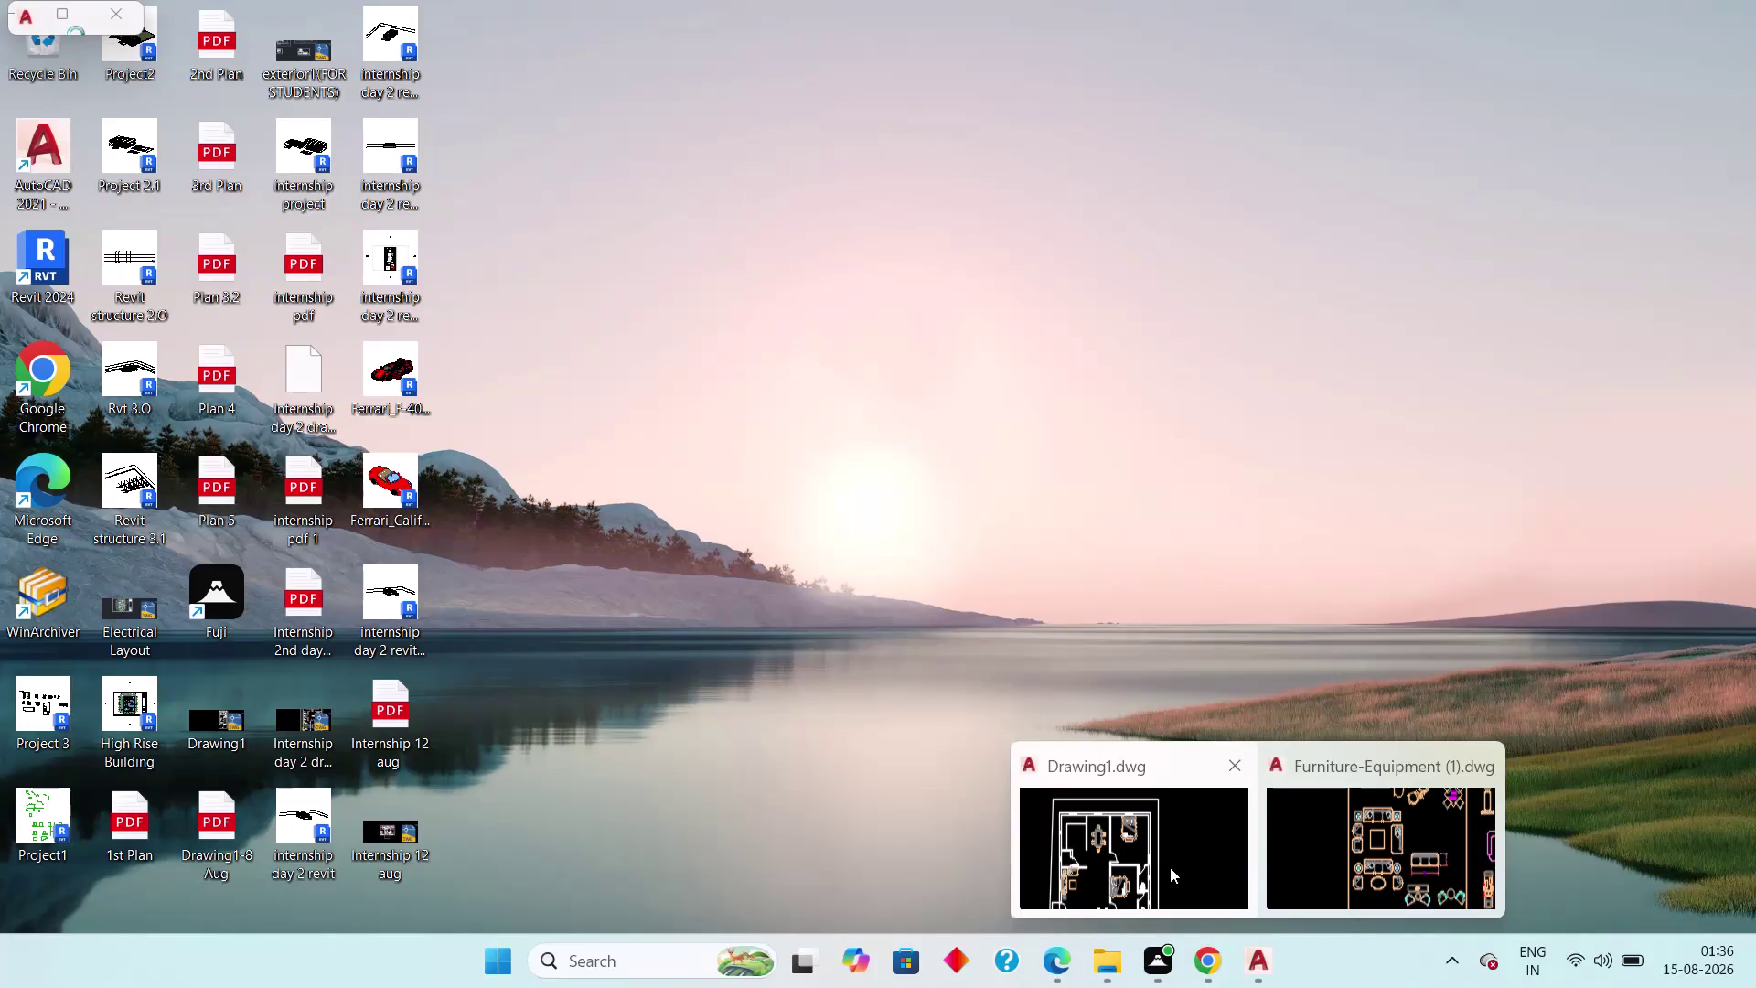
Bring the Furniture-Equipment (1).dwg AutoCAD window to the front from the taskbar.
click(1170, 867)
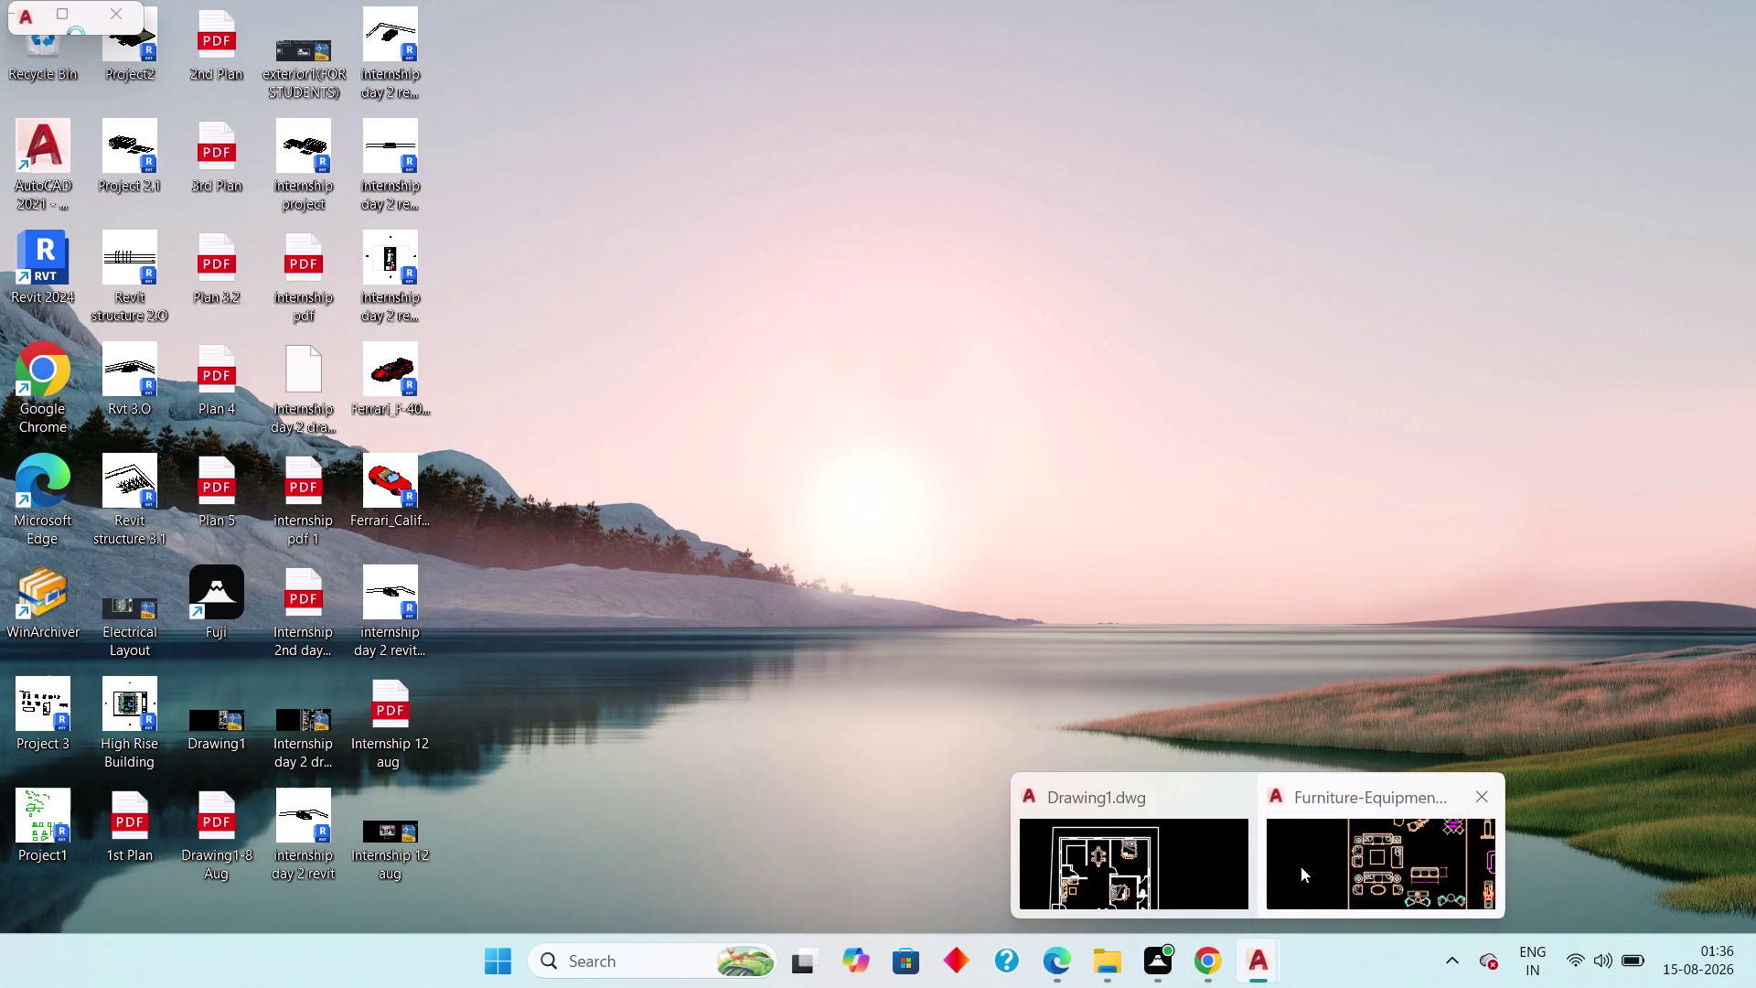
click(1299, 868)
scroll(down, 3)
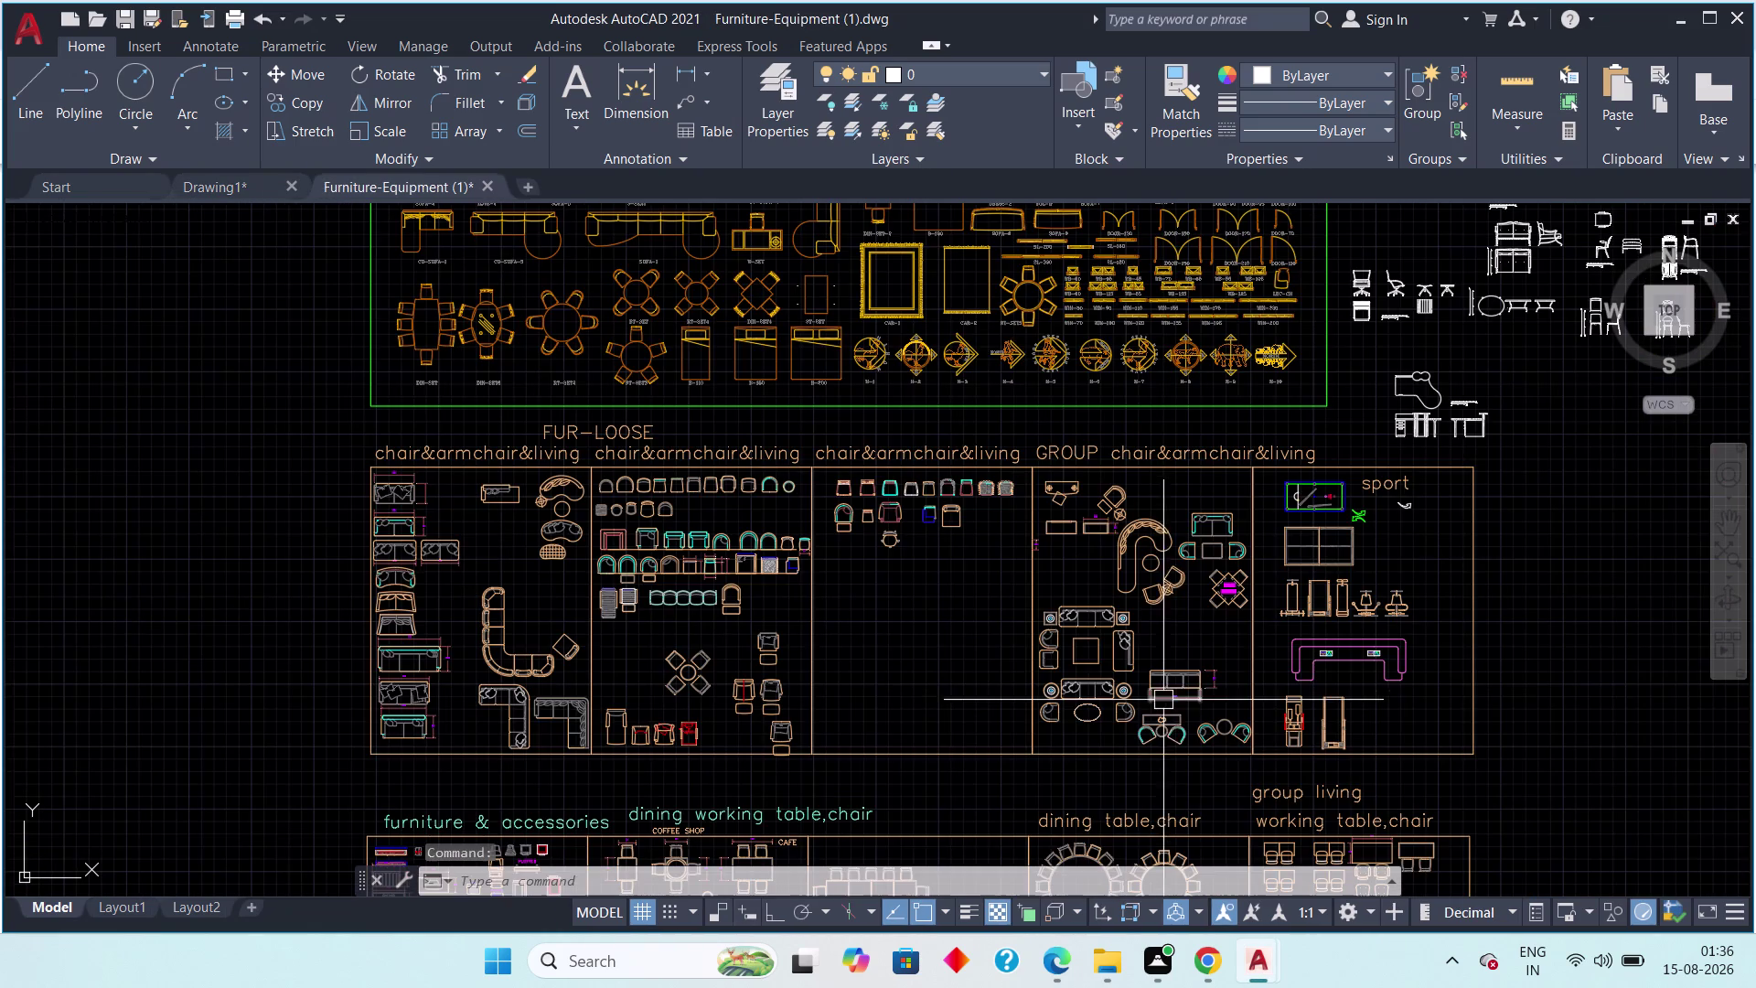
Switch to the Drawing1 tab and centre the furnished house floor plan in view.
scroll(down, 3)
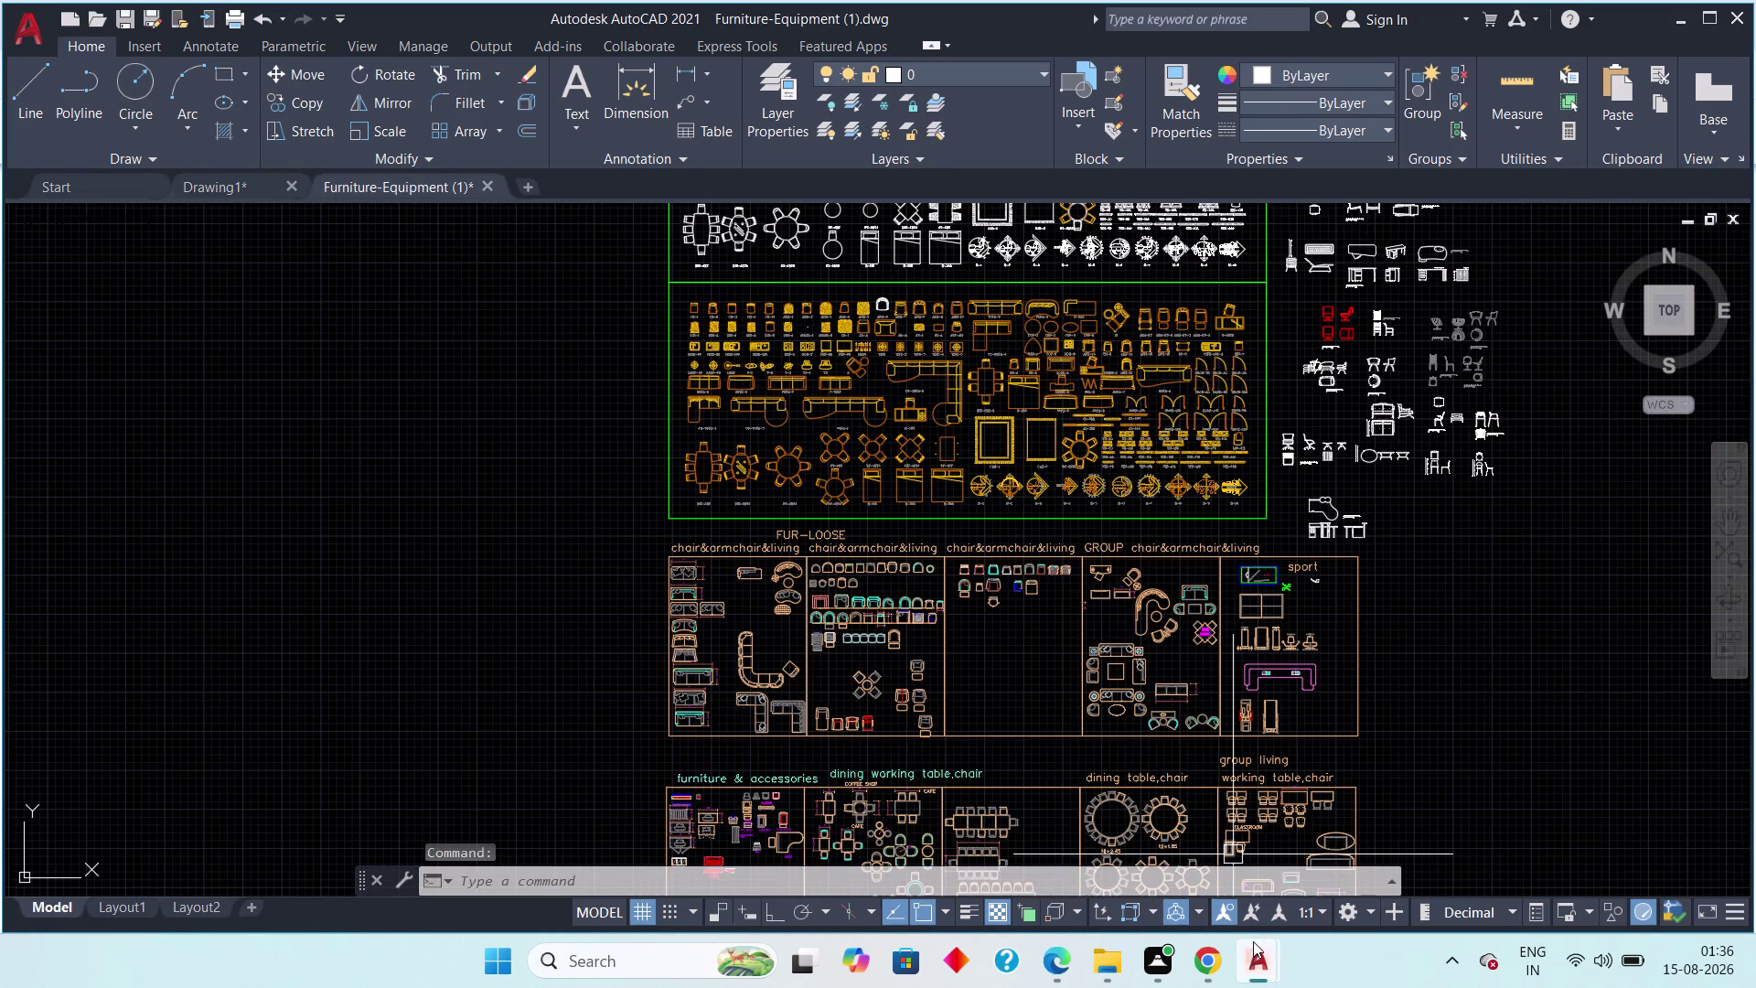
click(1140, 848)
scroll(down, 3)
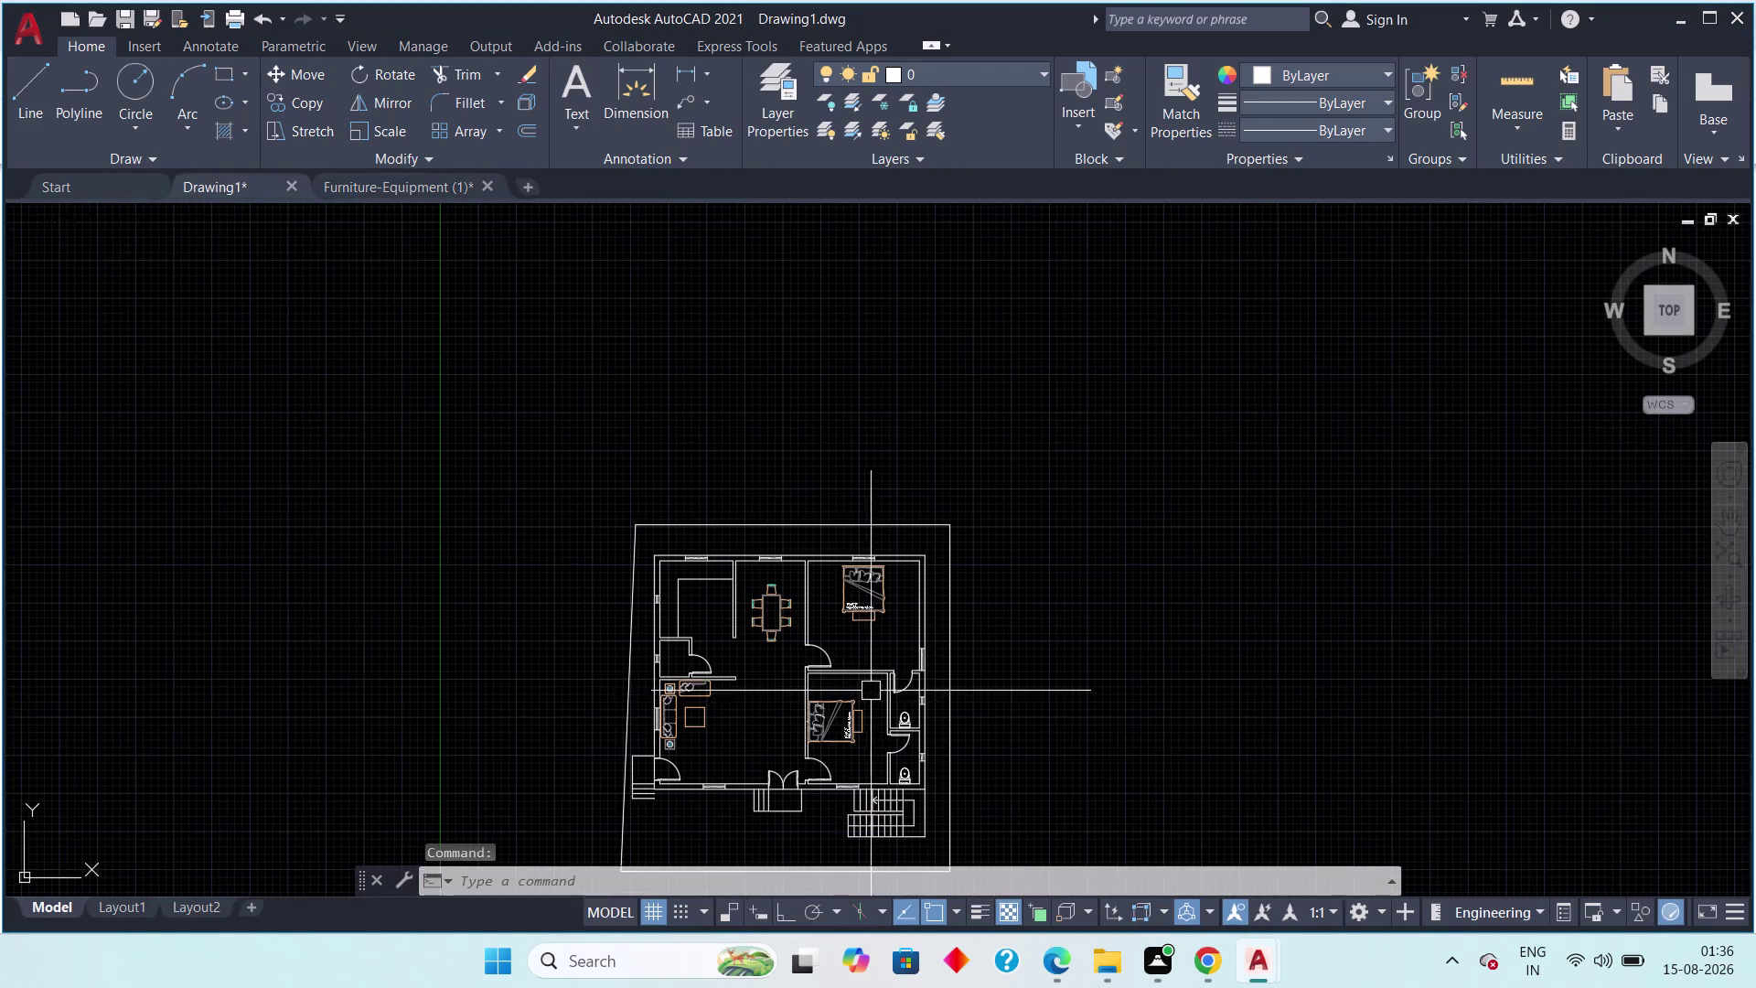
middle_drag(742, 682, 709, 526)
scroll(up, 3)
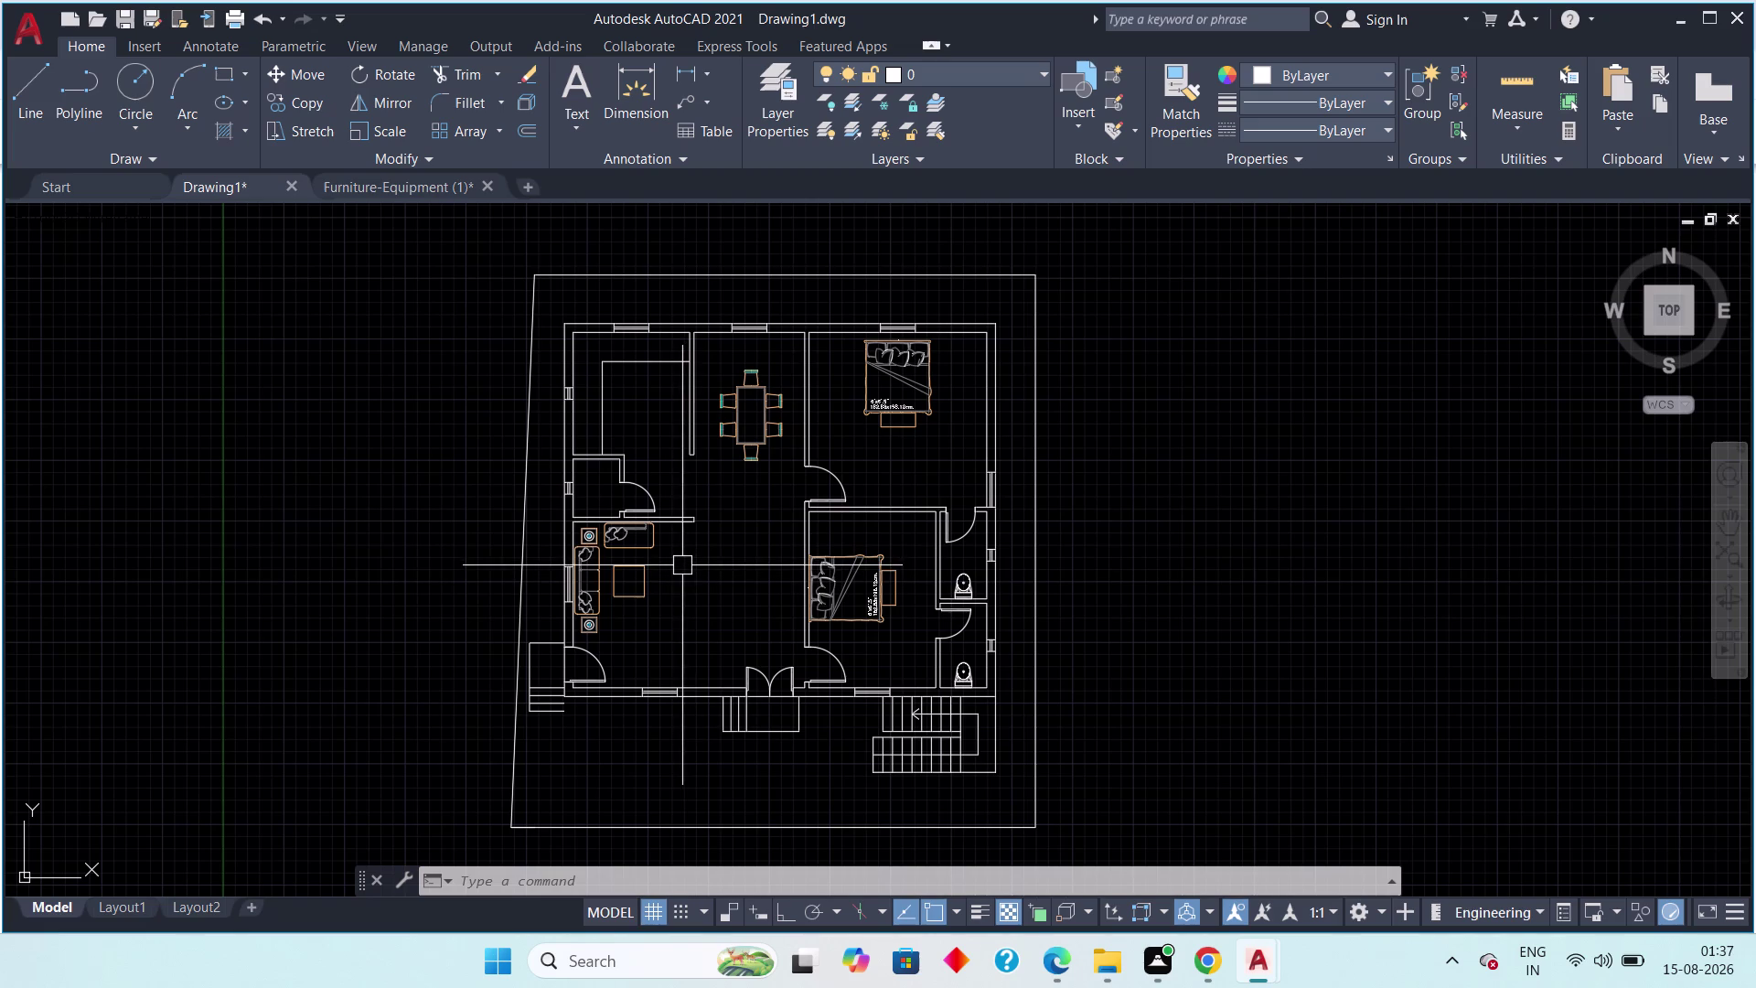
click(397, 179)
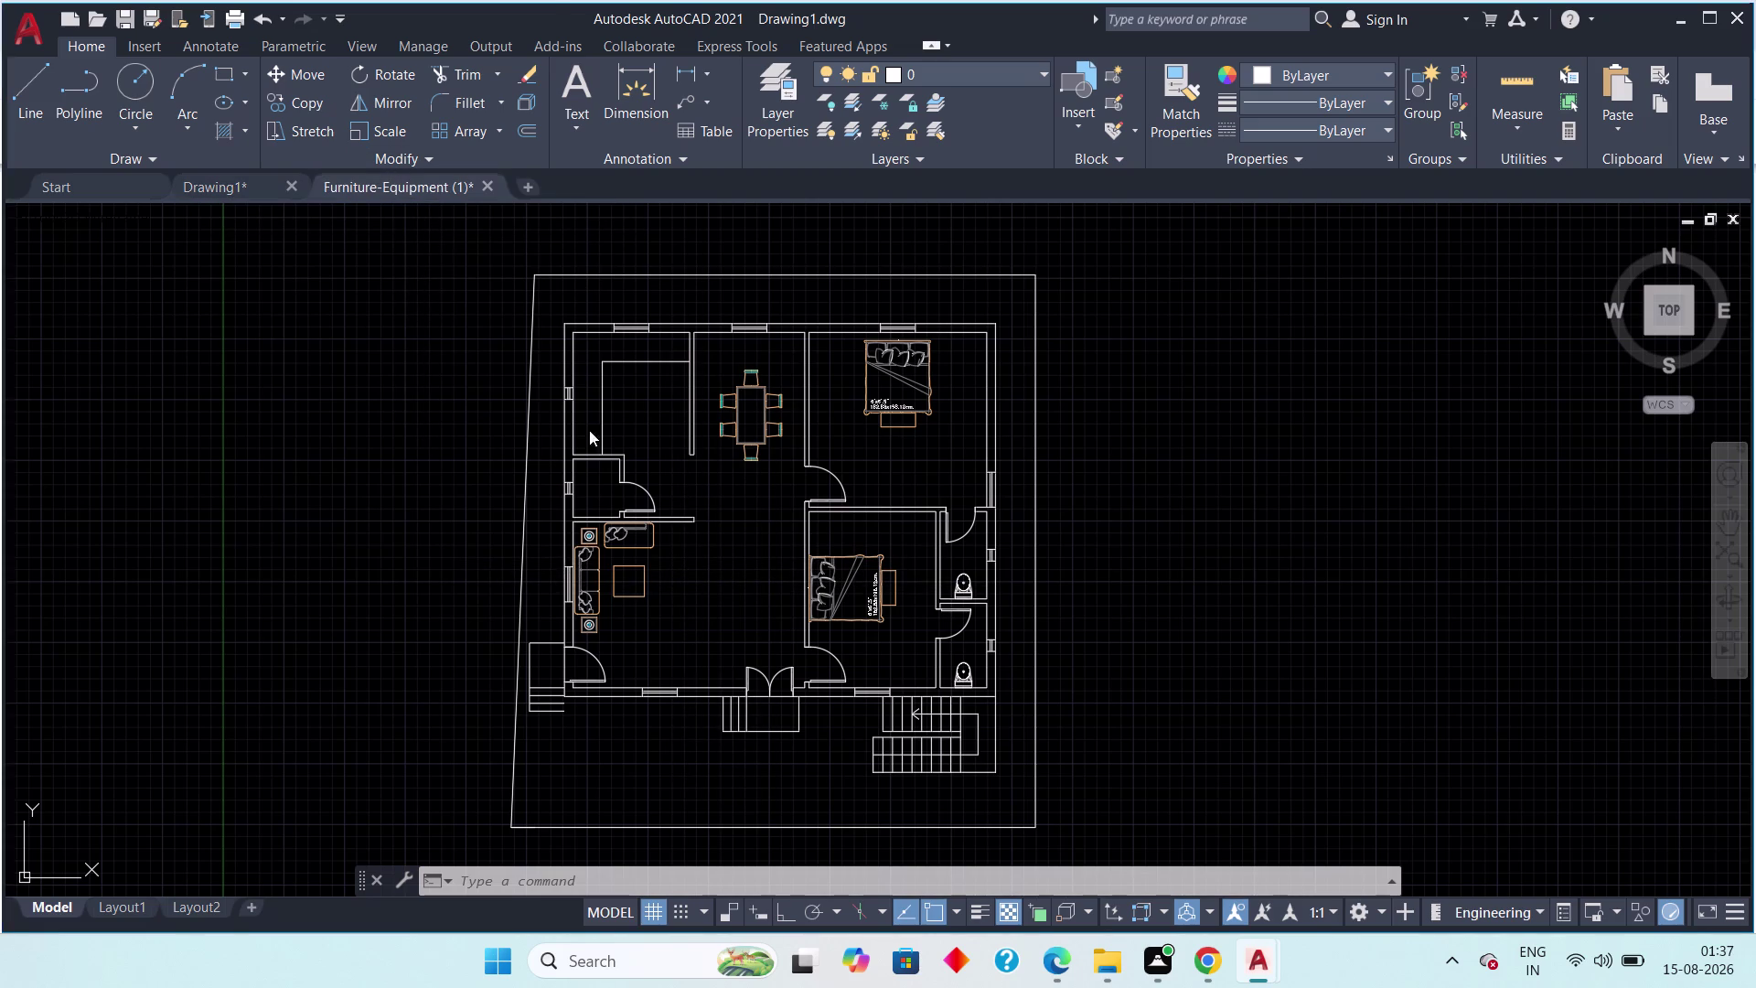
Pan and zoom the library down to the FUR-FIX section and king and queen bed blocks.
middle_drag(769, 564, 660, 435)
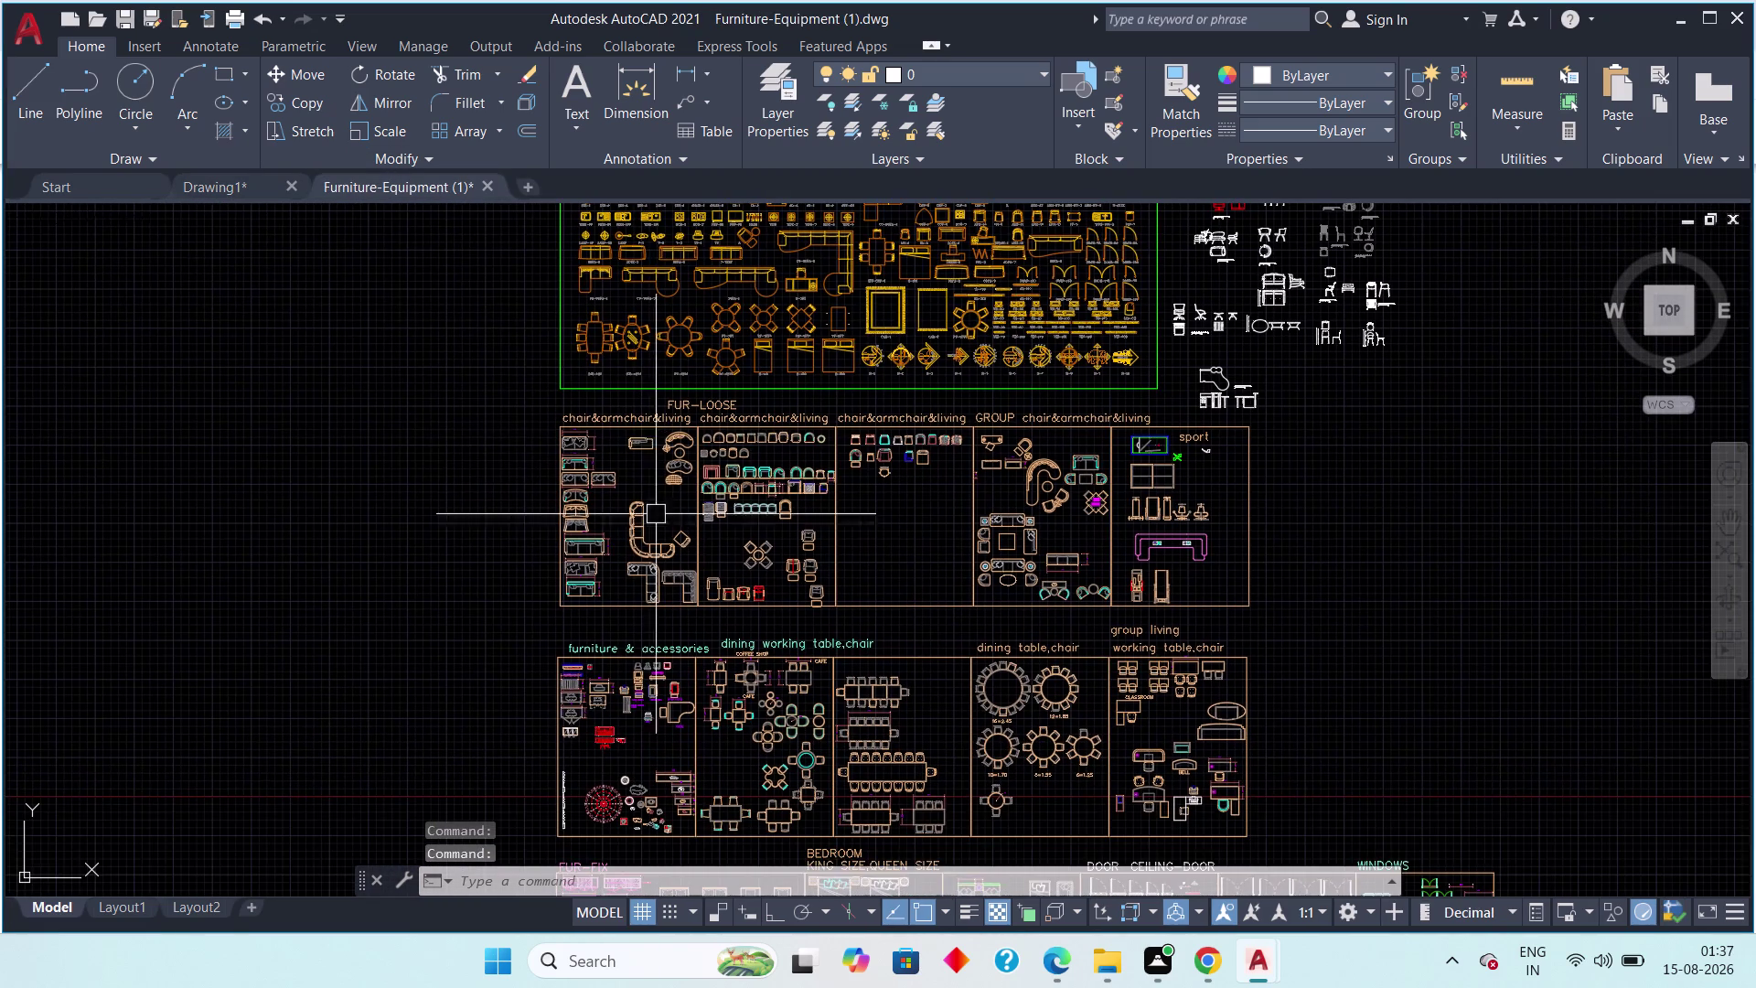
scroll(up, 3)
scroll(up, 3)
scroll(down, 3)
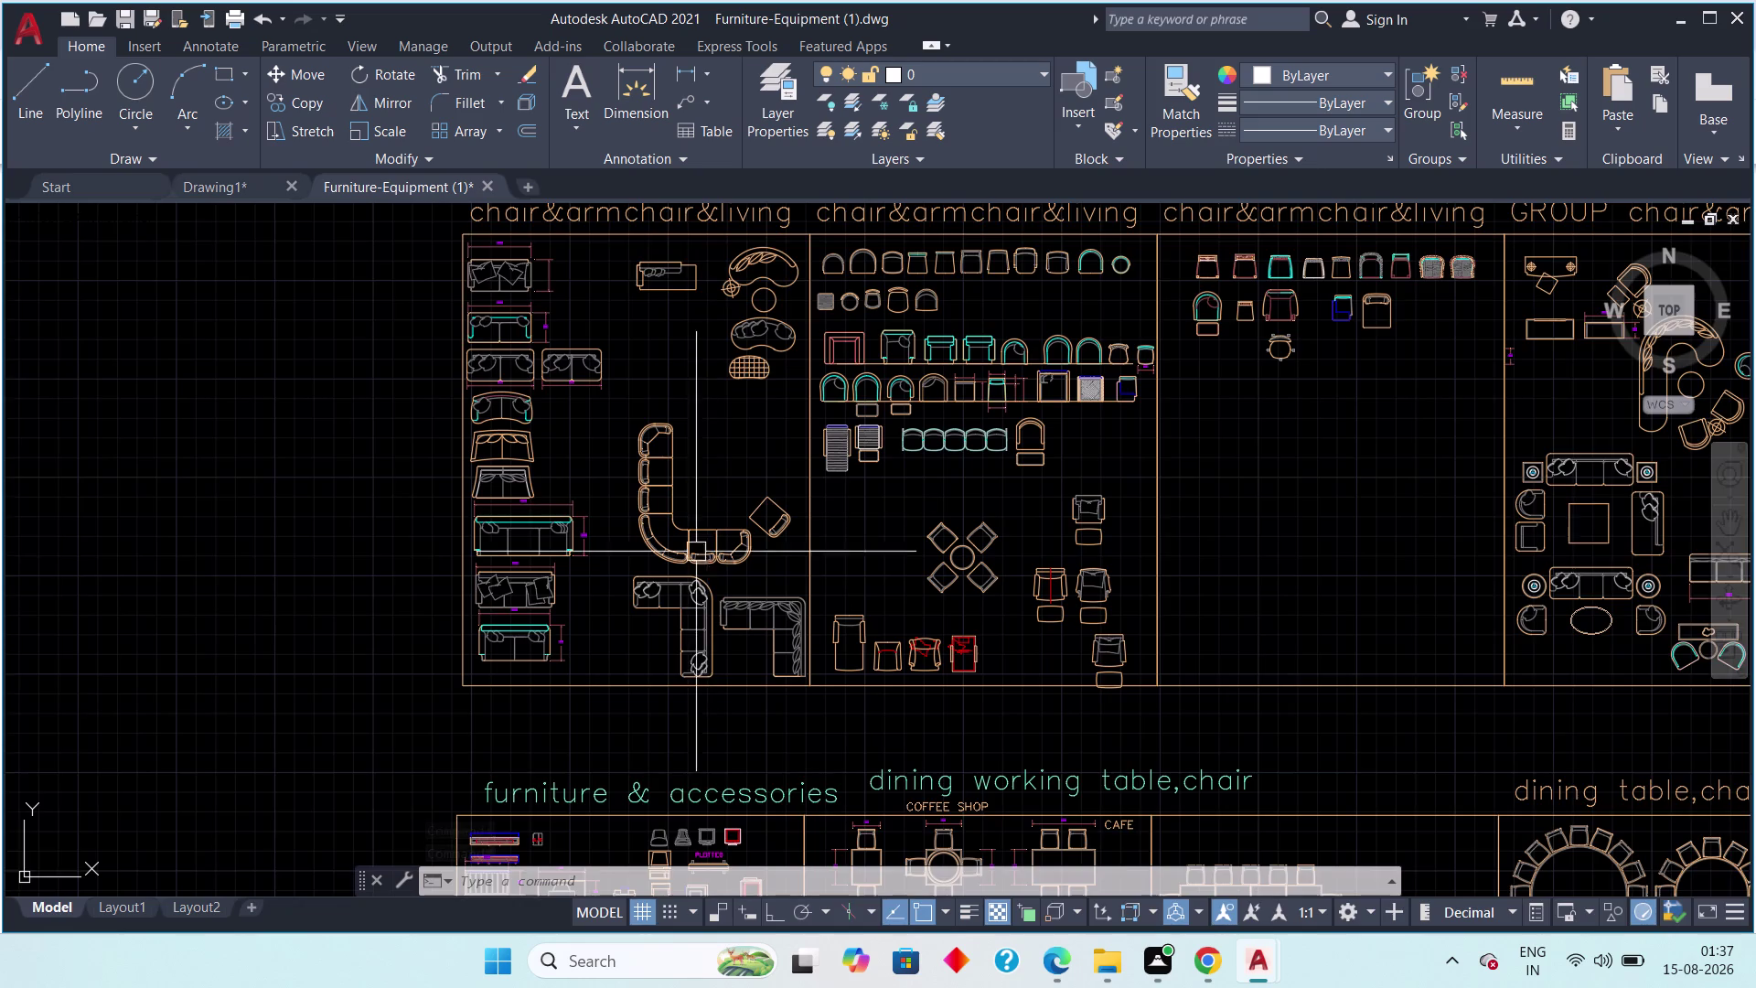
middle_drag(703, 577, 720, 379)
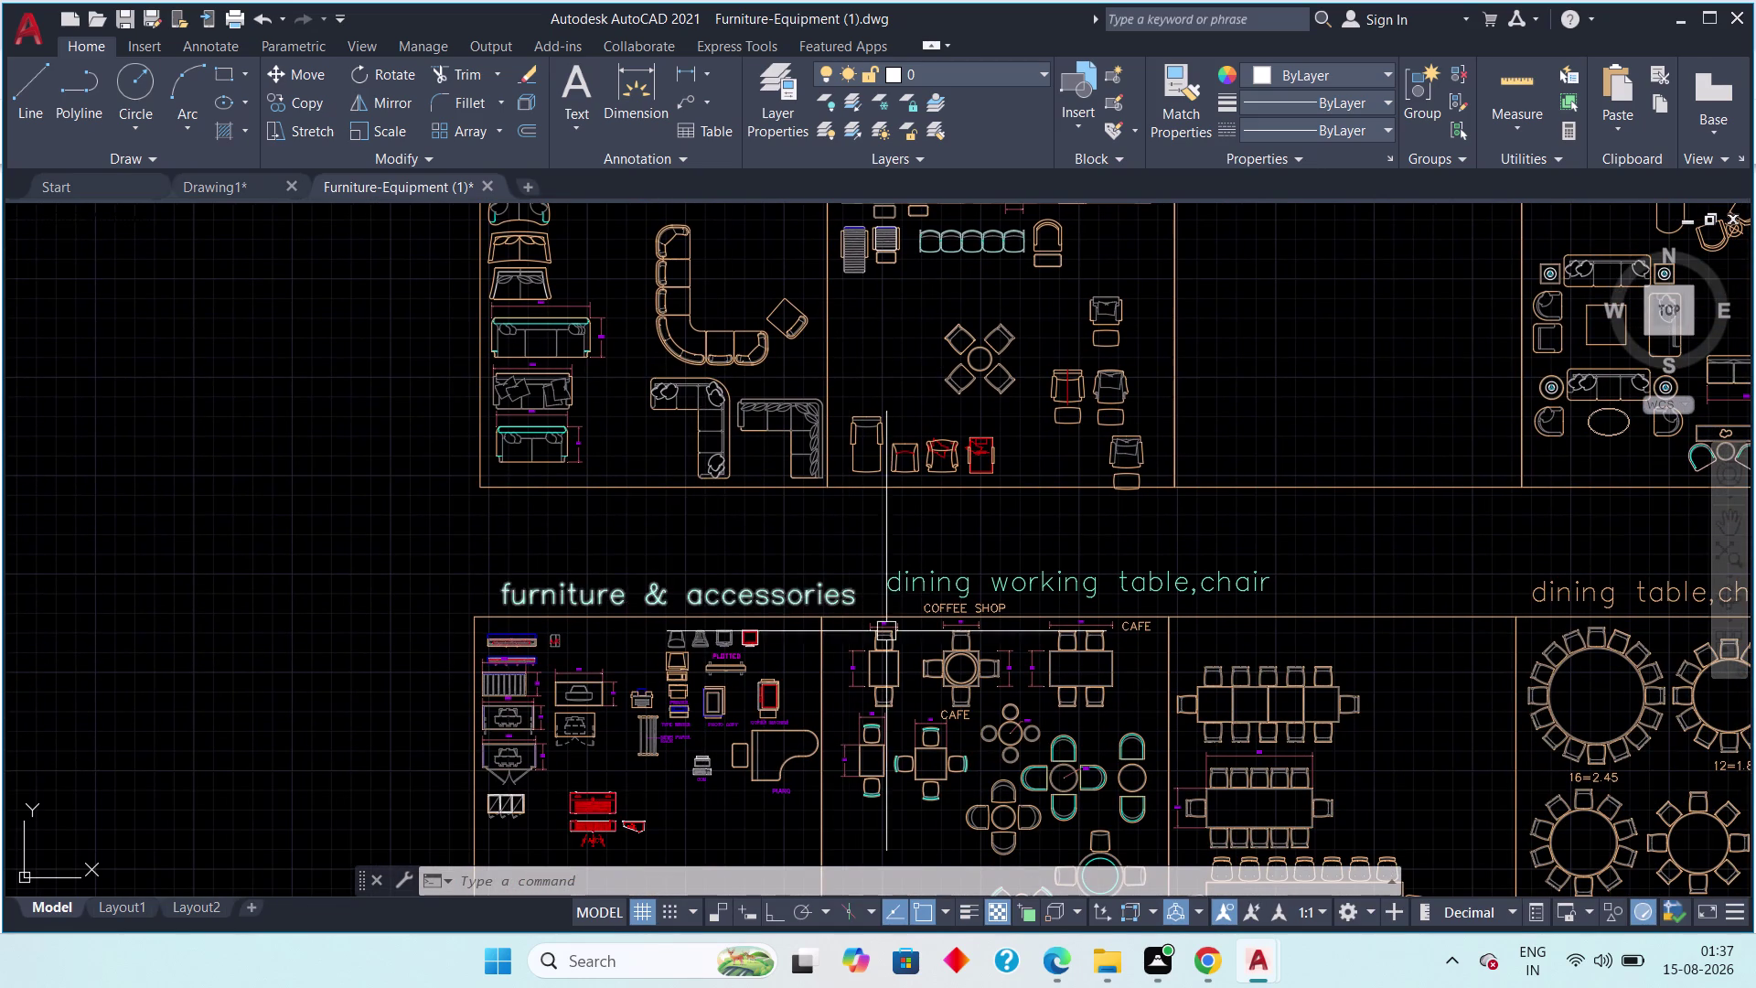
middle_drag(890, 606, 774, 446)
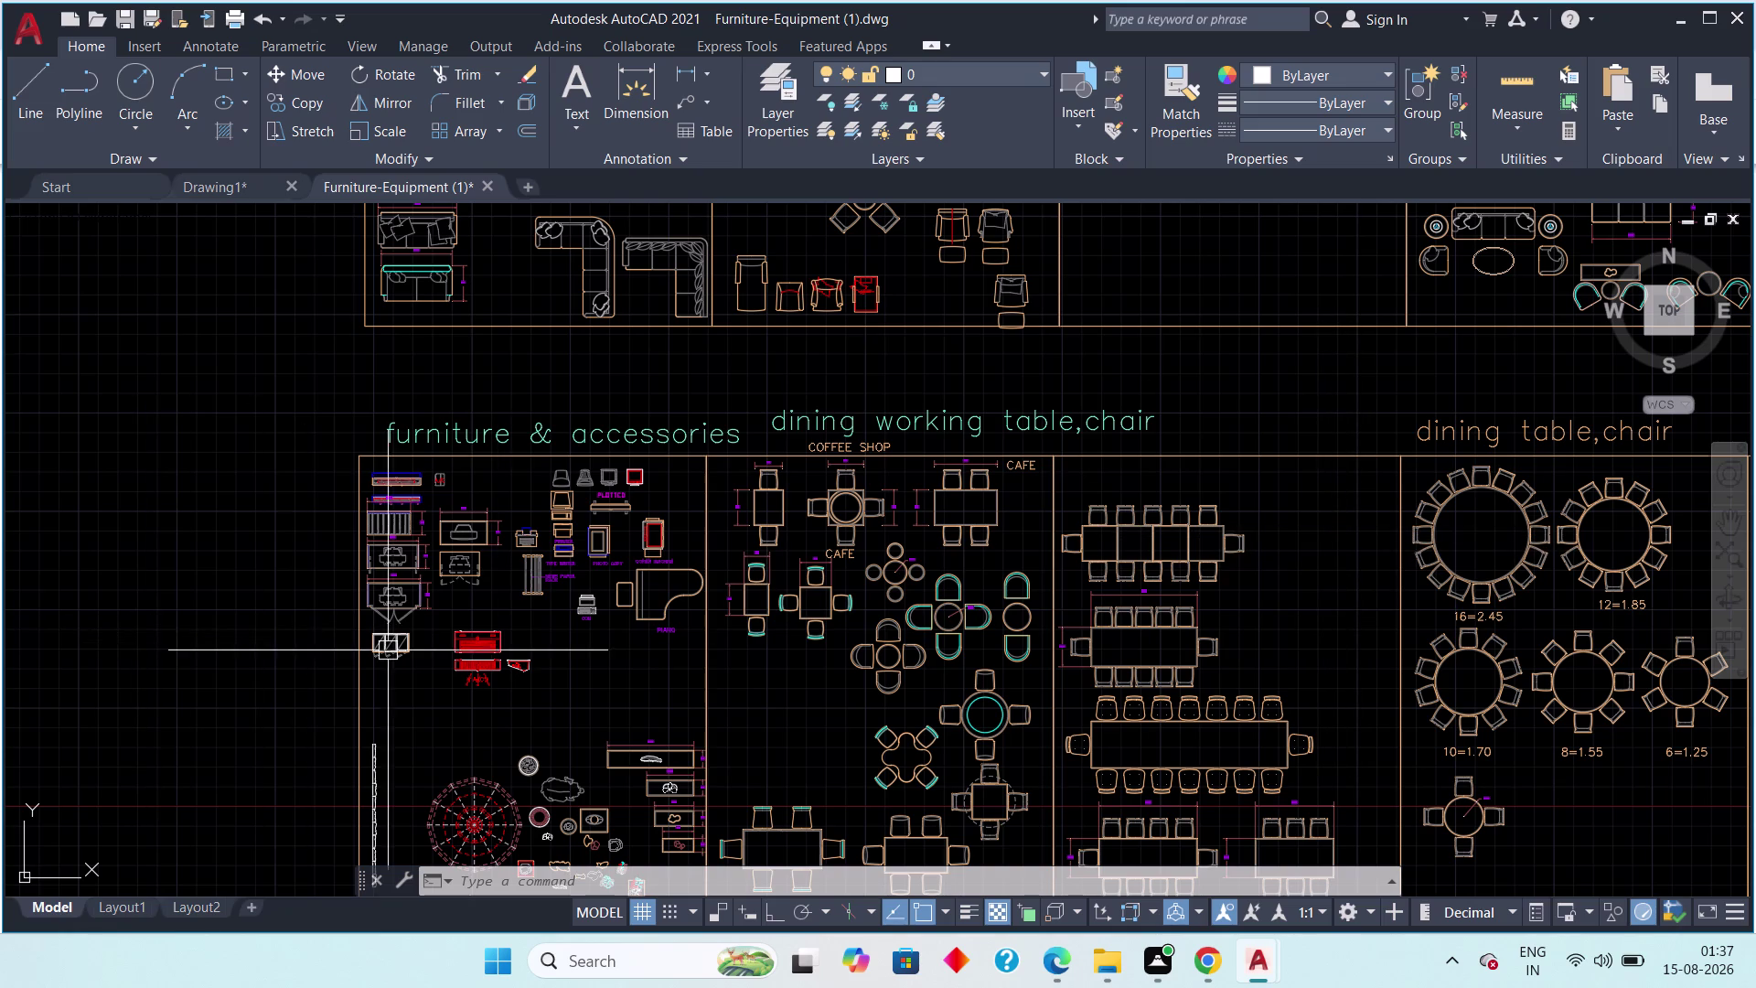
scroll(up, 3)
scroll(down, 3)
middle_drag(709, 642, 465, 458)
middle_drag(401, 620, 438, 511)
scroll(up, 3)
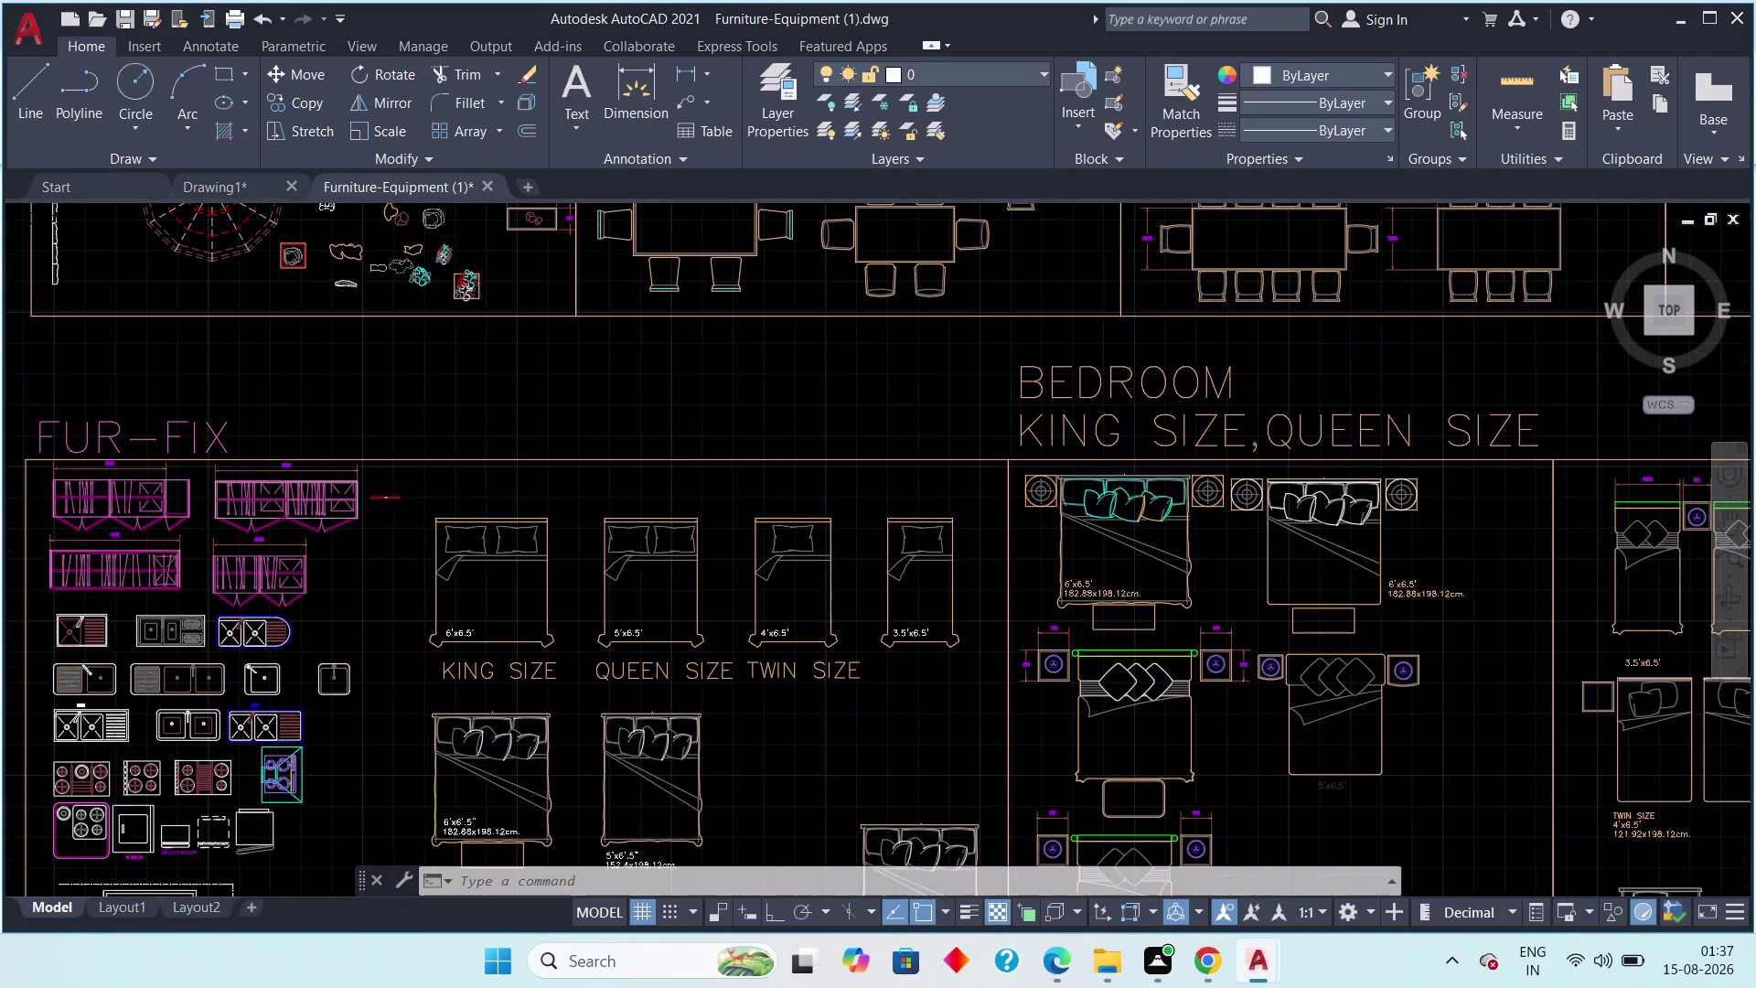
middle_drag(276, 615, 492, 627)
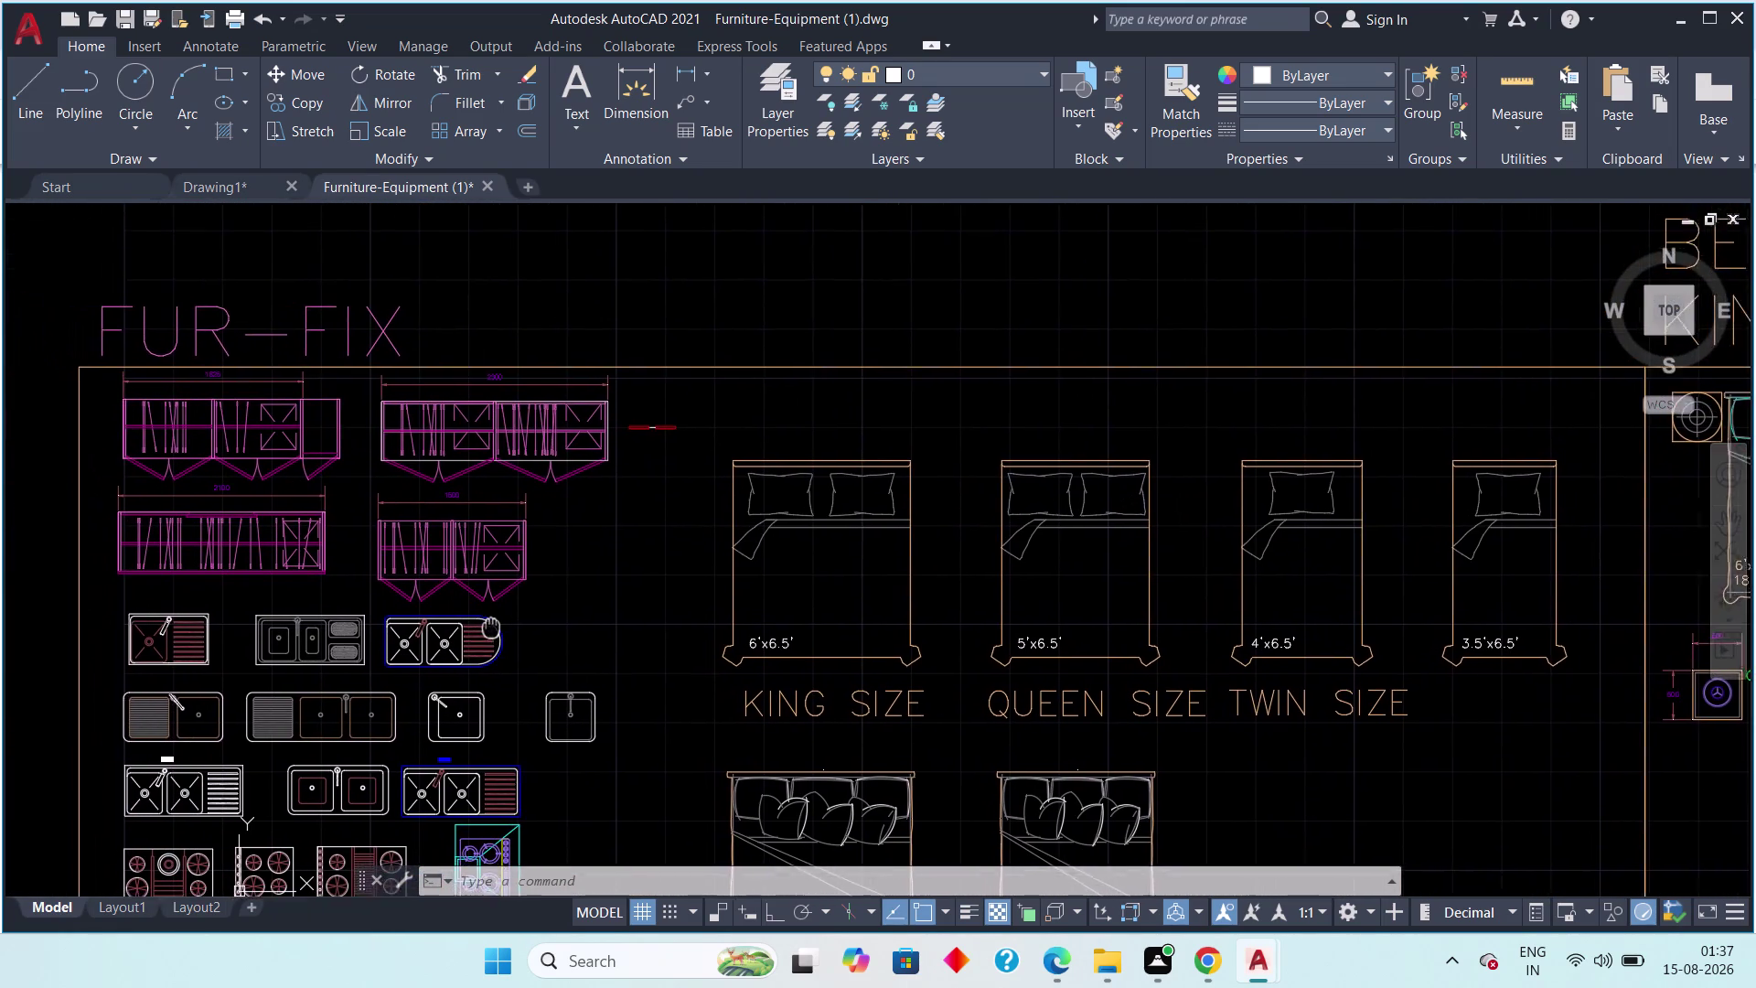
middle_drag(492, 627, 554, 629)
scroll(up, 3)
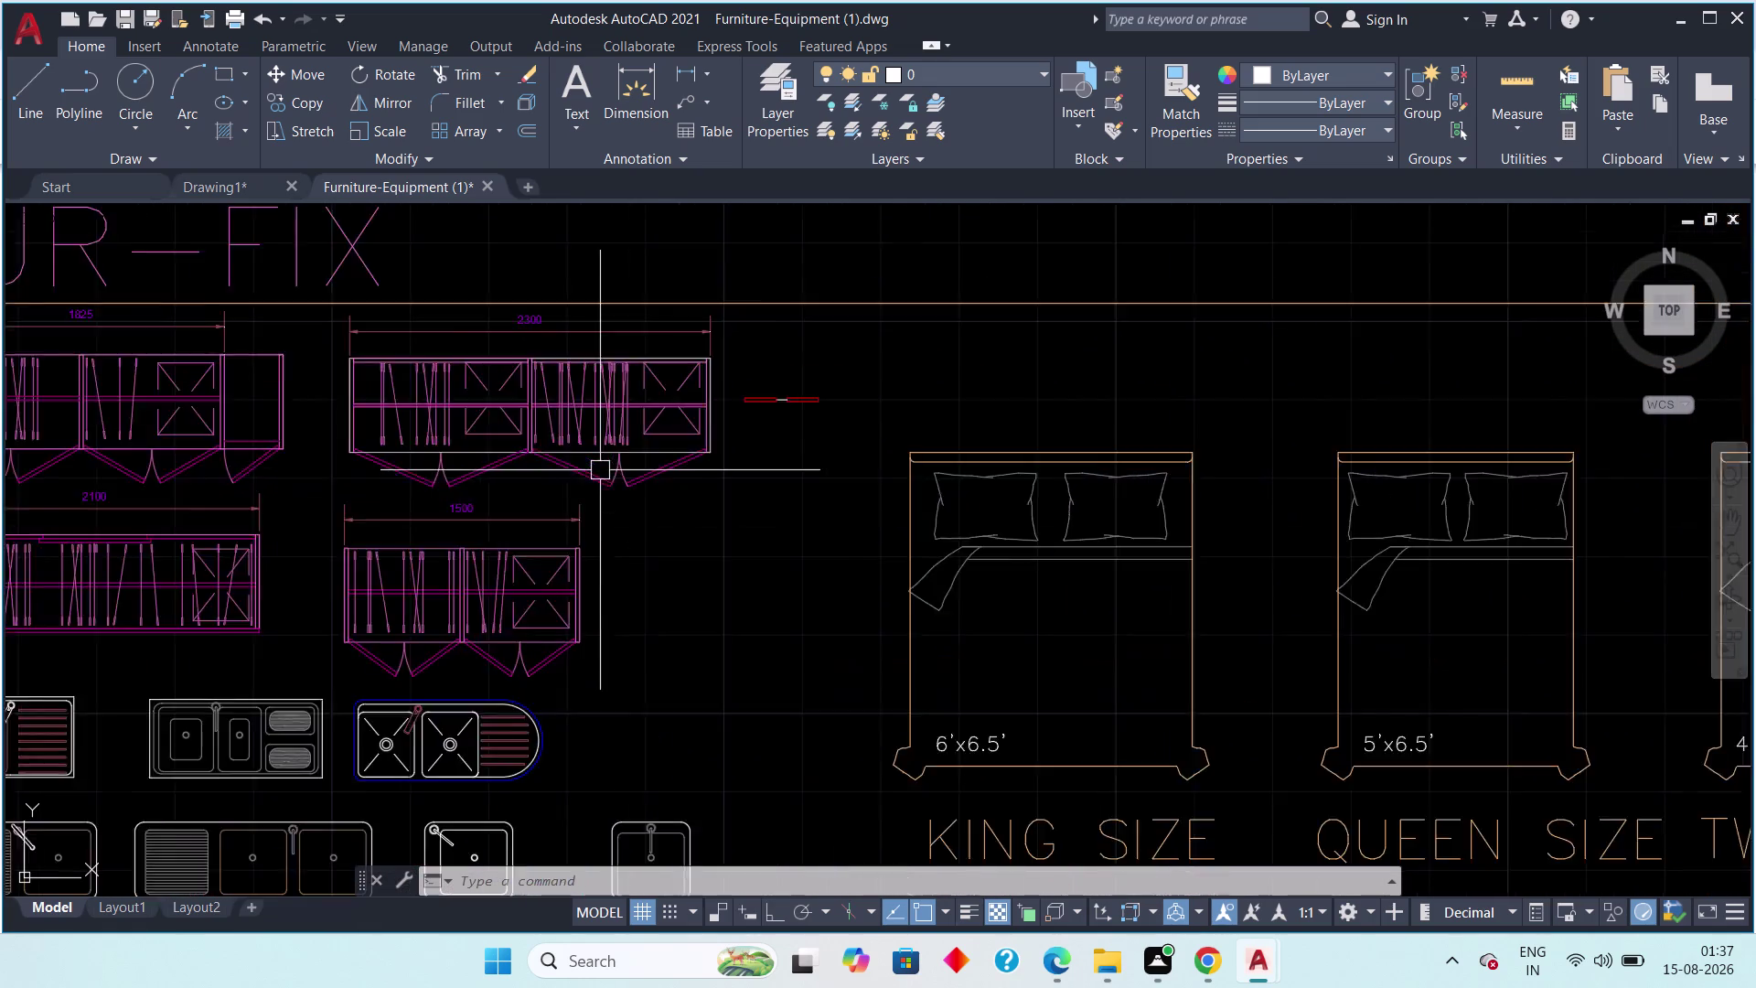
scroll(up, 3)
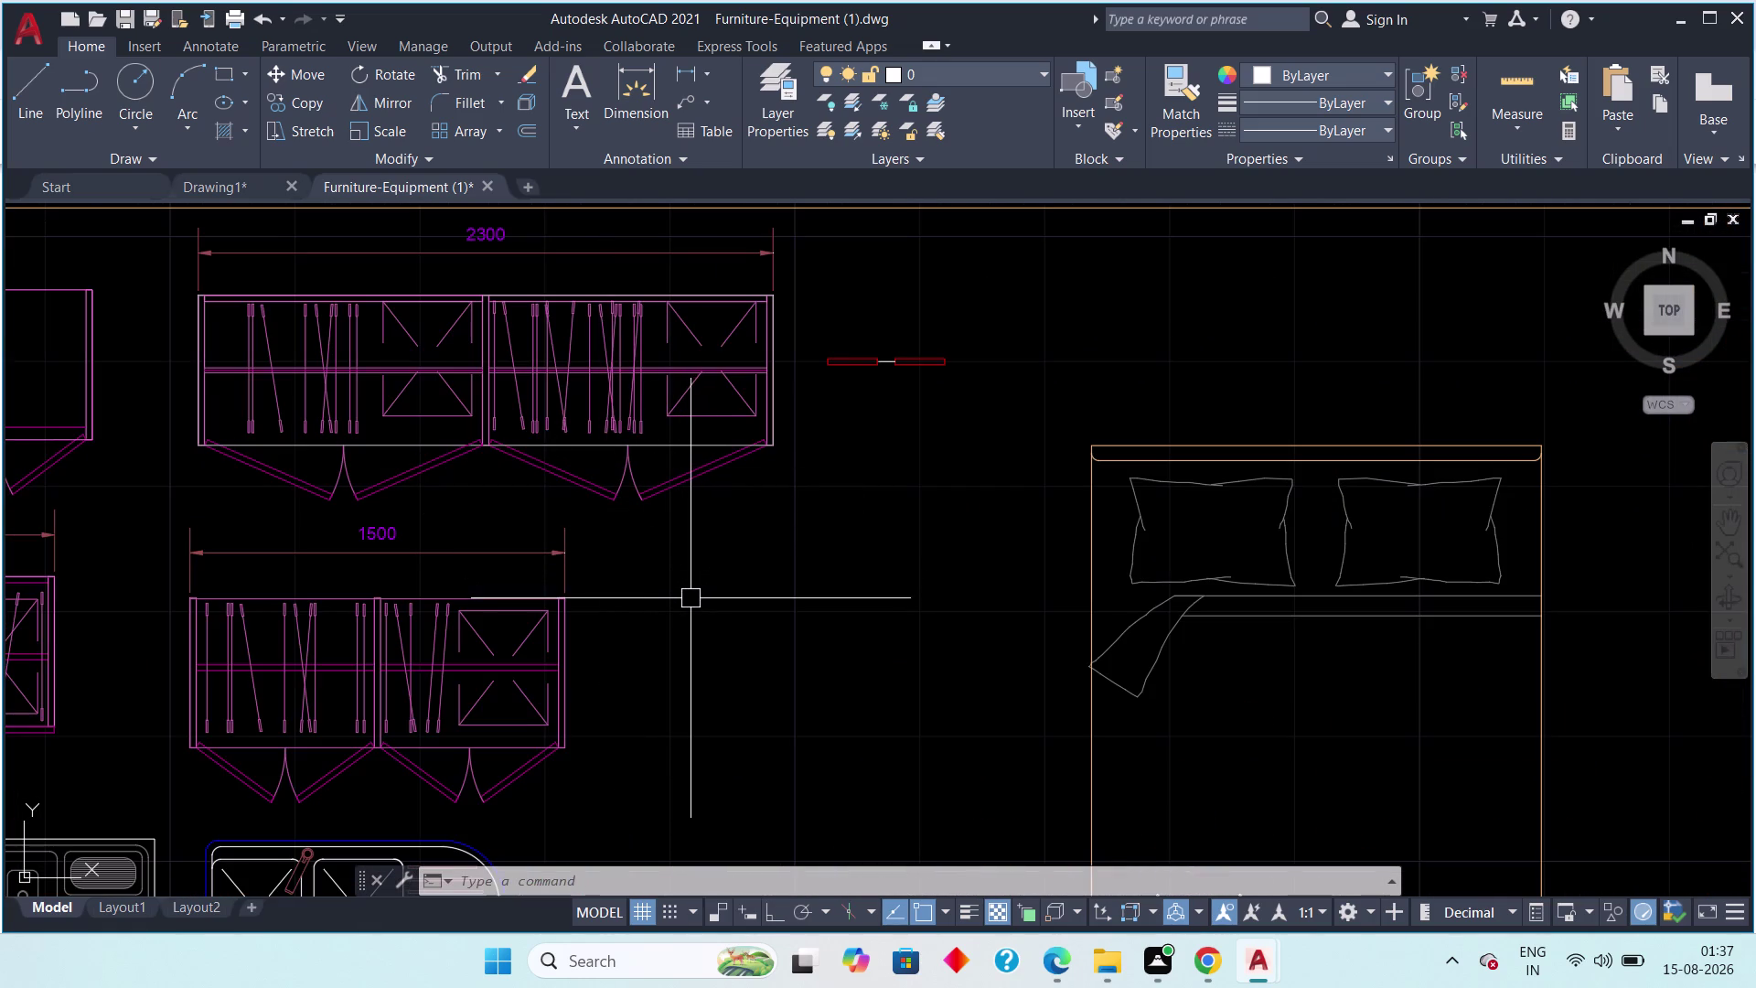
scroll(down, 3)
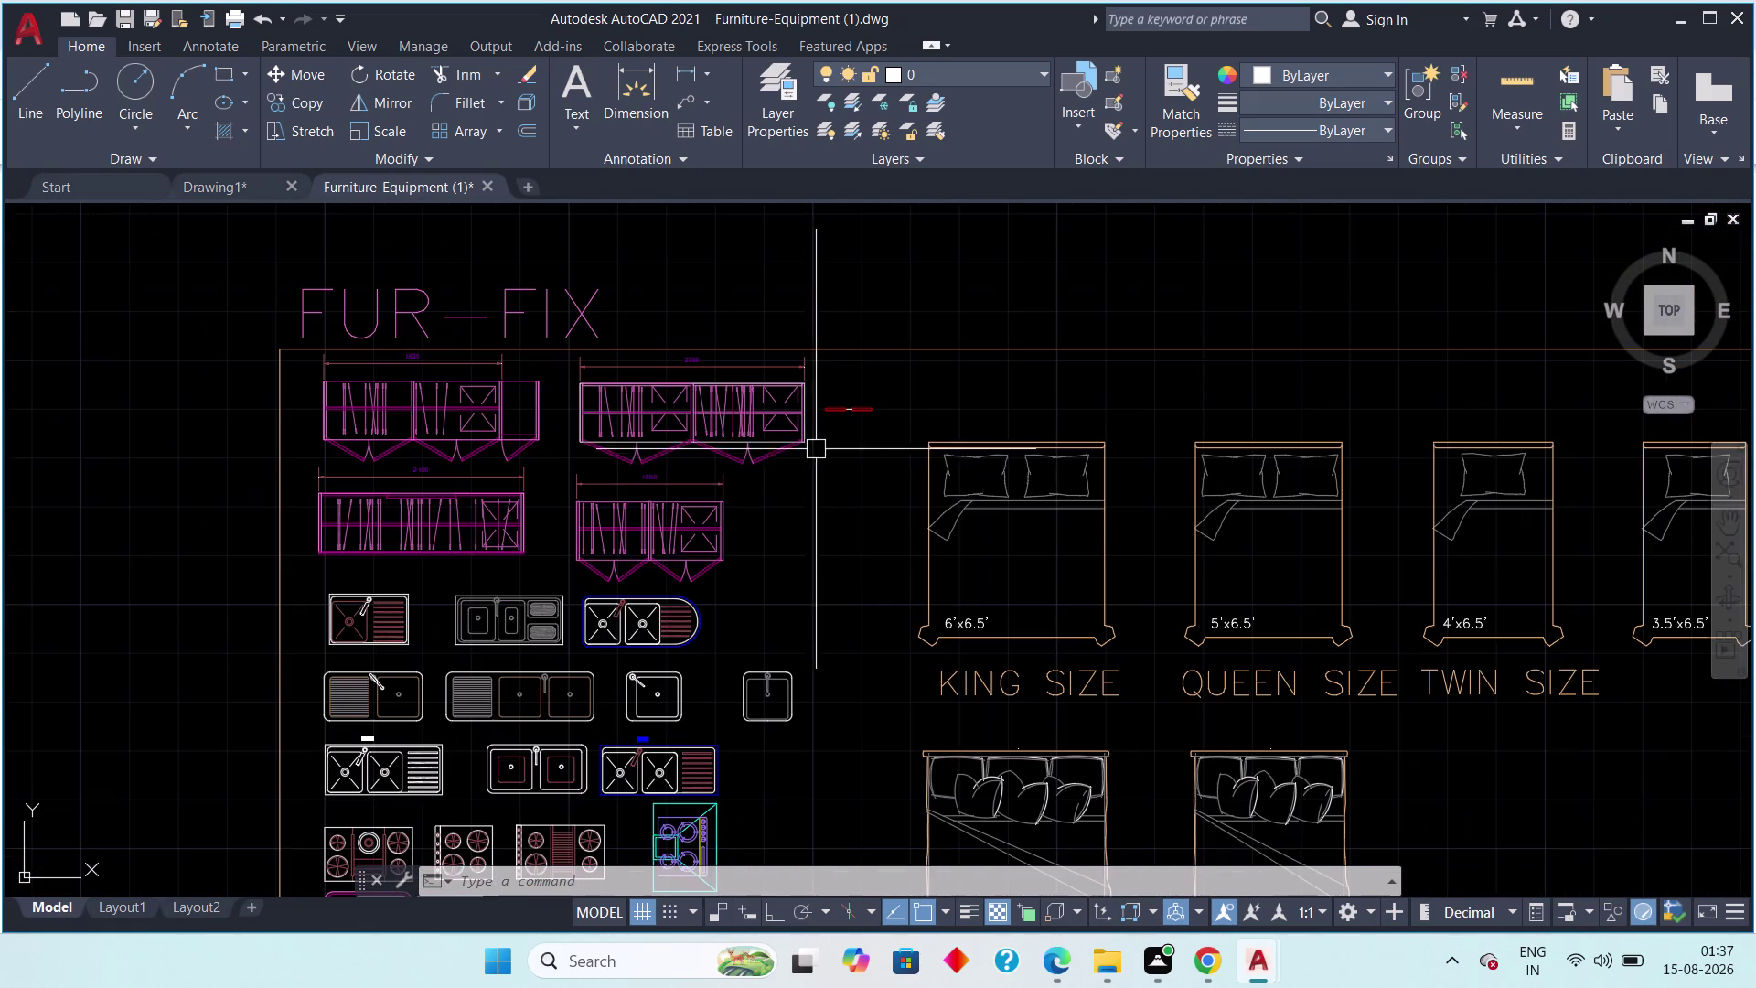
scroll(down, 3)
middle_drag(832, 509, 812, 414)
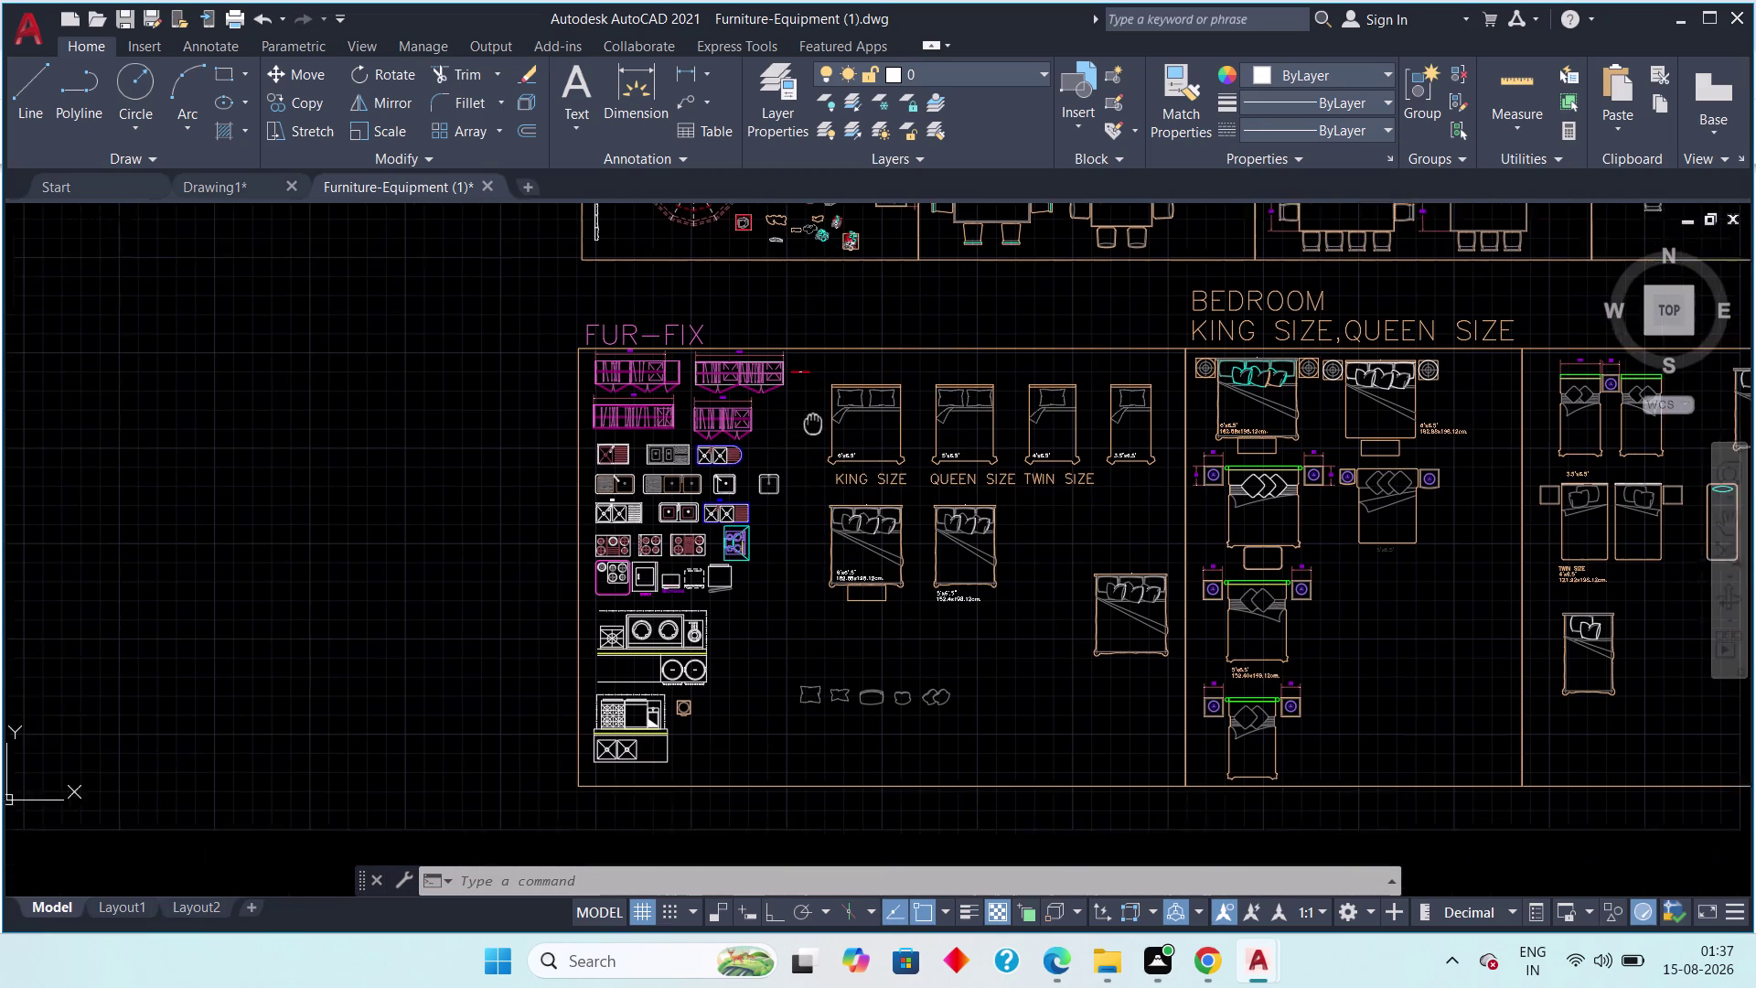
middle_drag(812, 413, 805, 378)
scroll(up, 3)
middle_drag(642, 666, 639, 581)
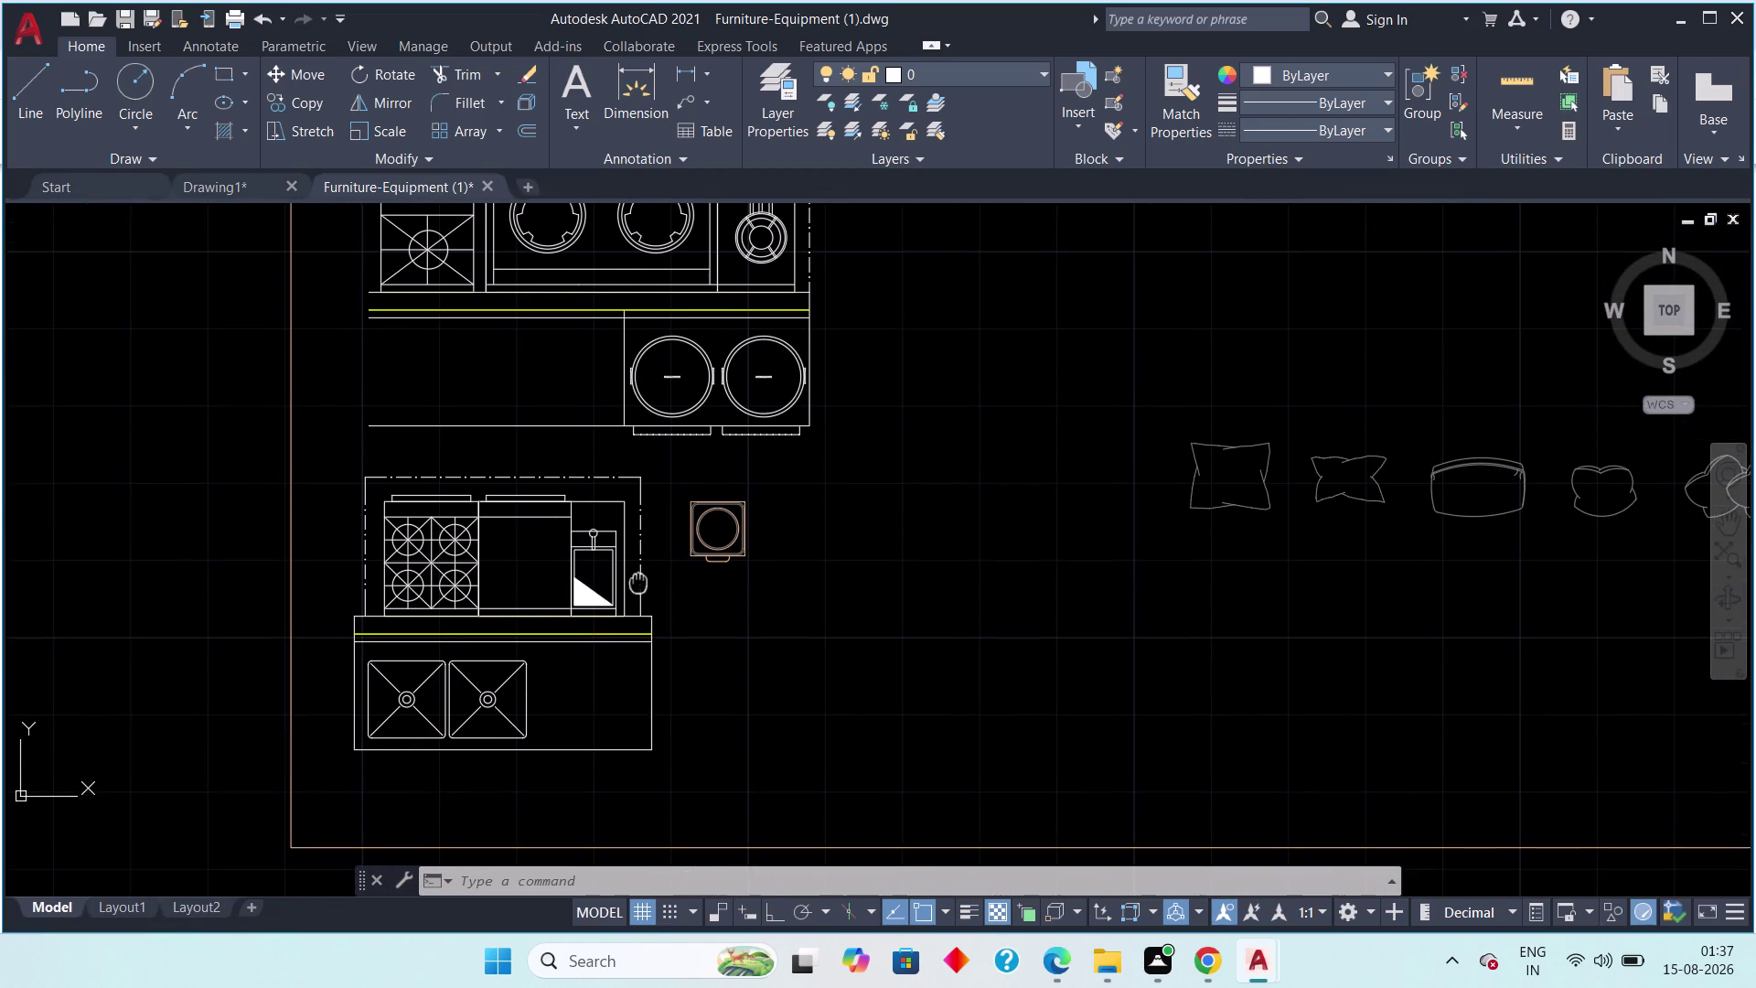
middle_drag(639, 581, 653, 686)
scroll(down, 3)
middle_drag(1084, 640, 883, 655)
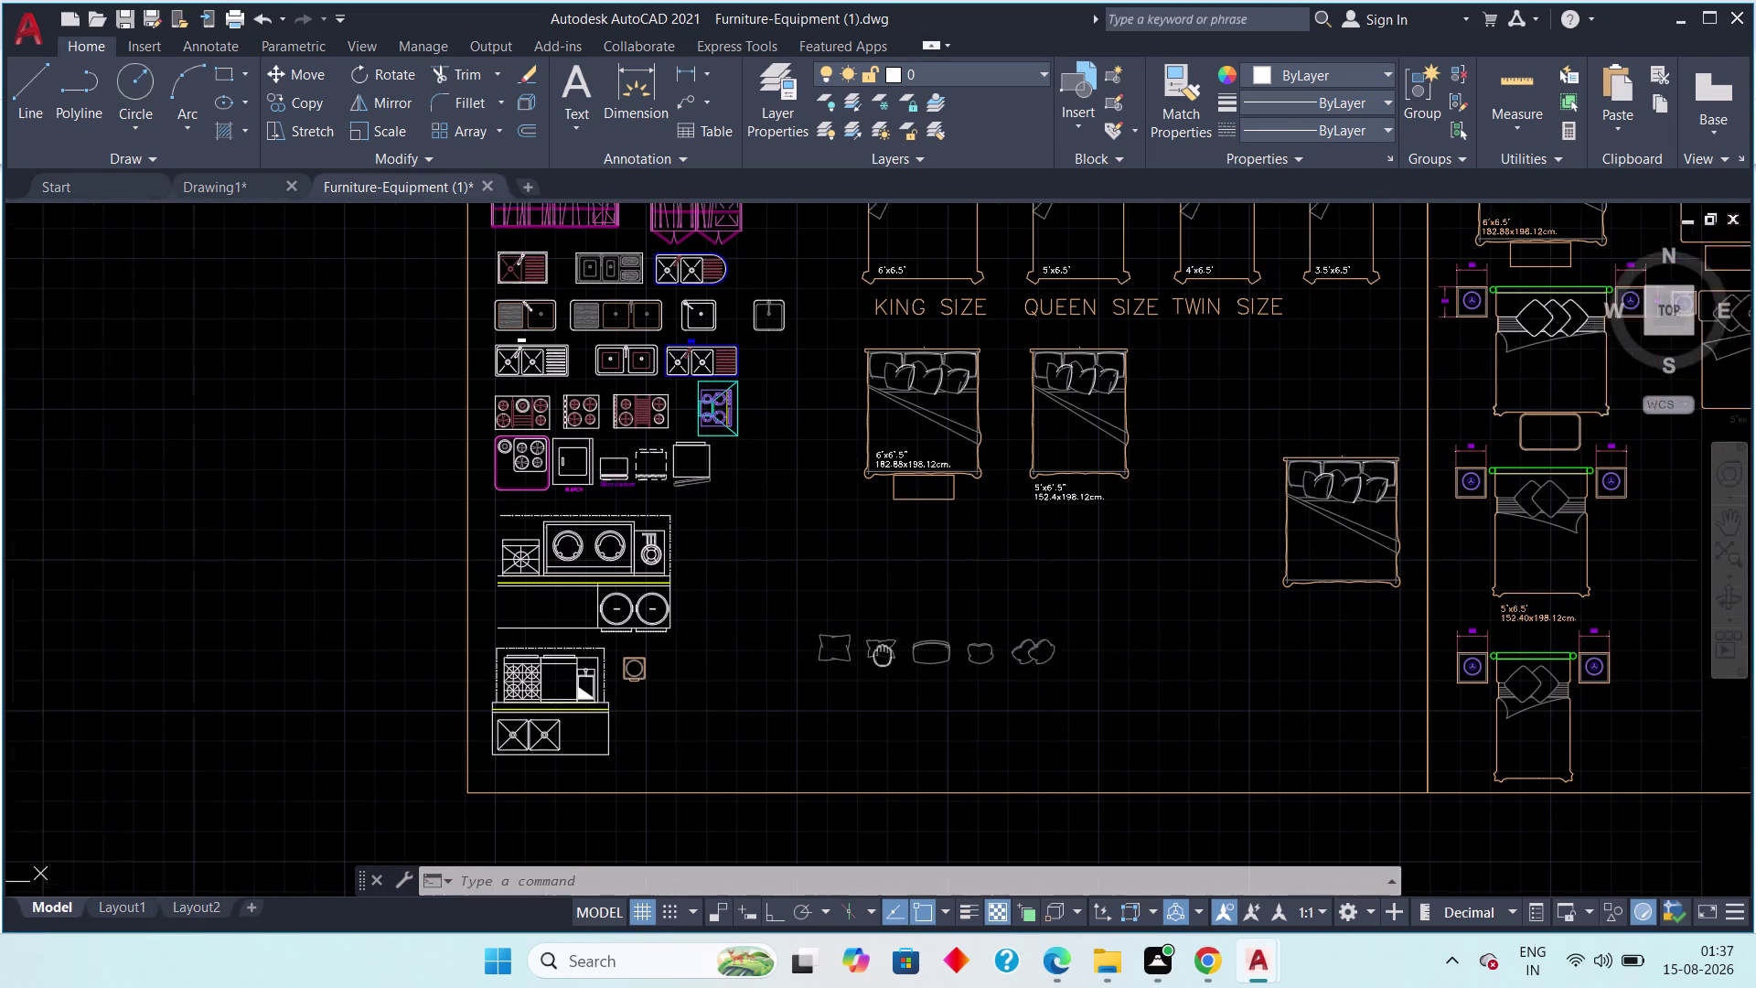
middle_drag(883, 655, 725, 766)
scroll(down, 3)
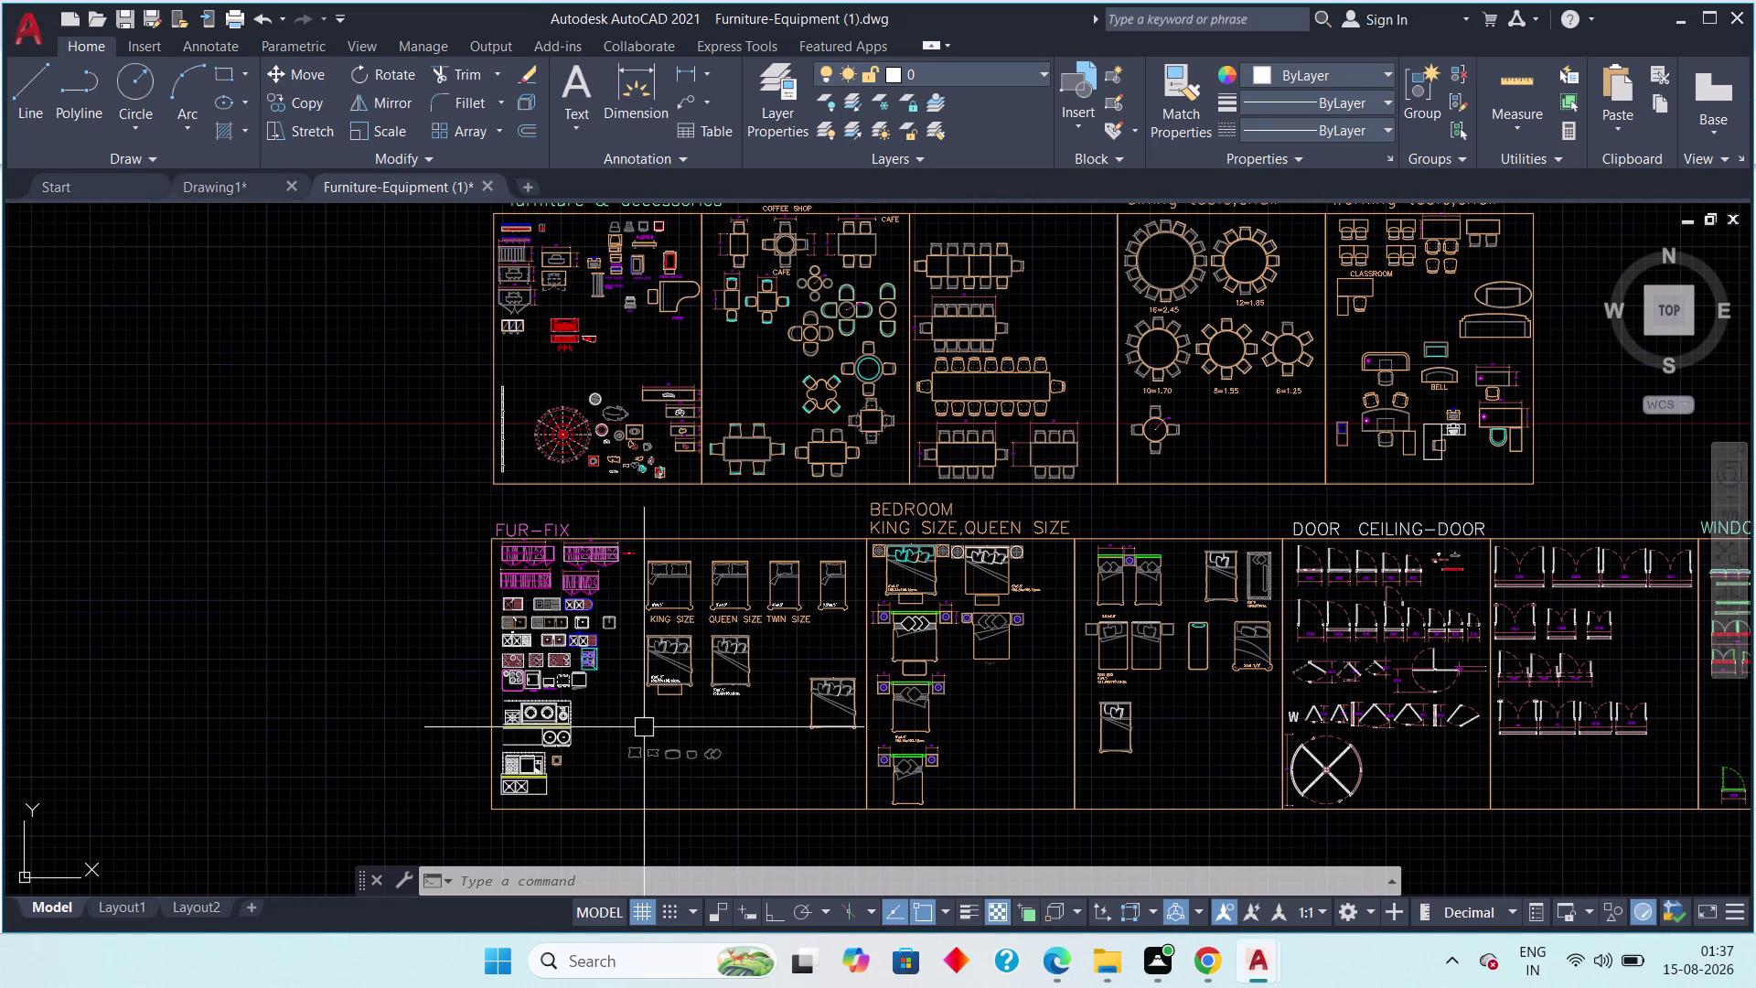
middle_drag(928, 689, 614, 689)
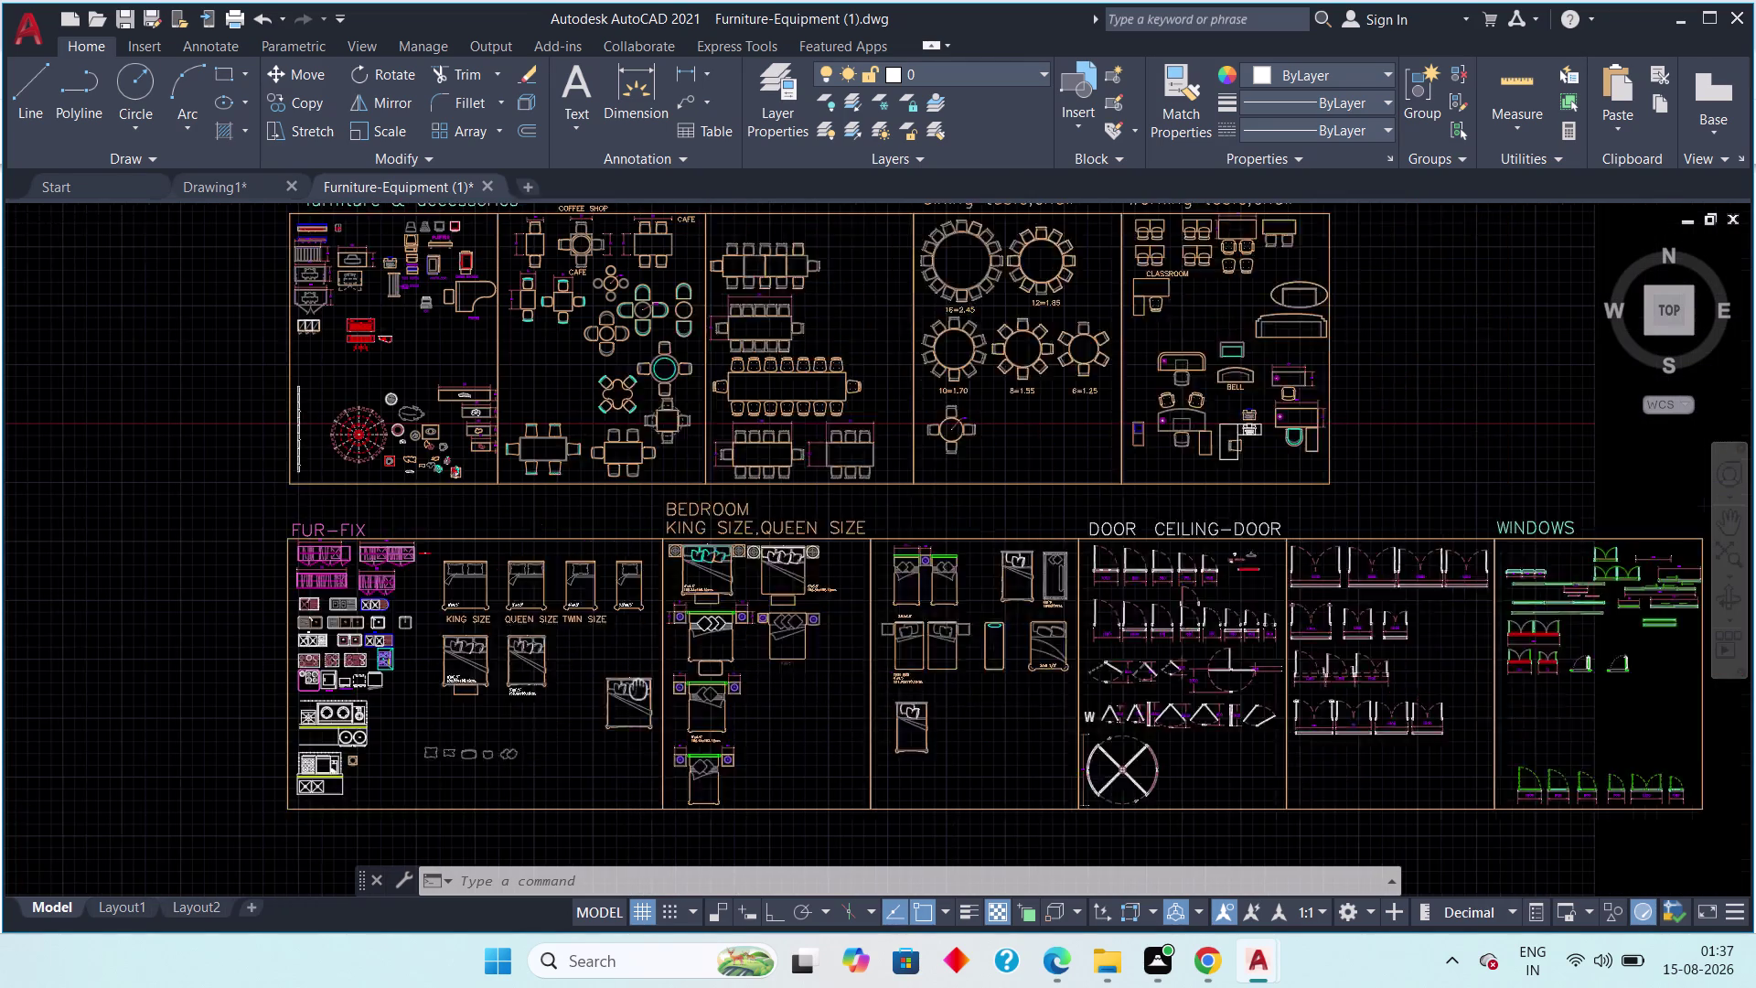
middle_drag(614, 689, 179, 672)
Pan the furniture library across the door blocks toward the WINDOWS section.
scroll(up, 3)
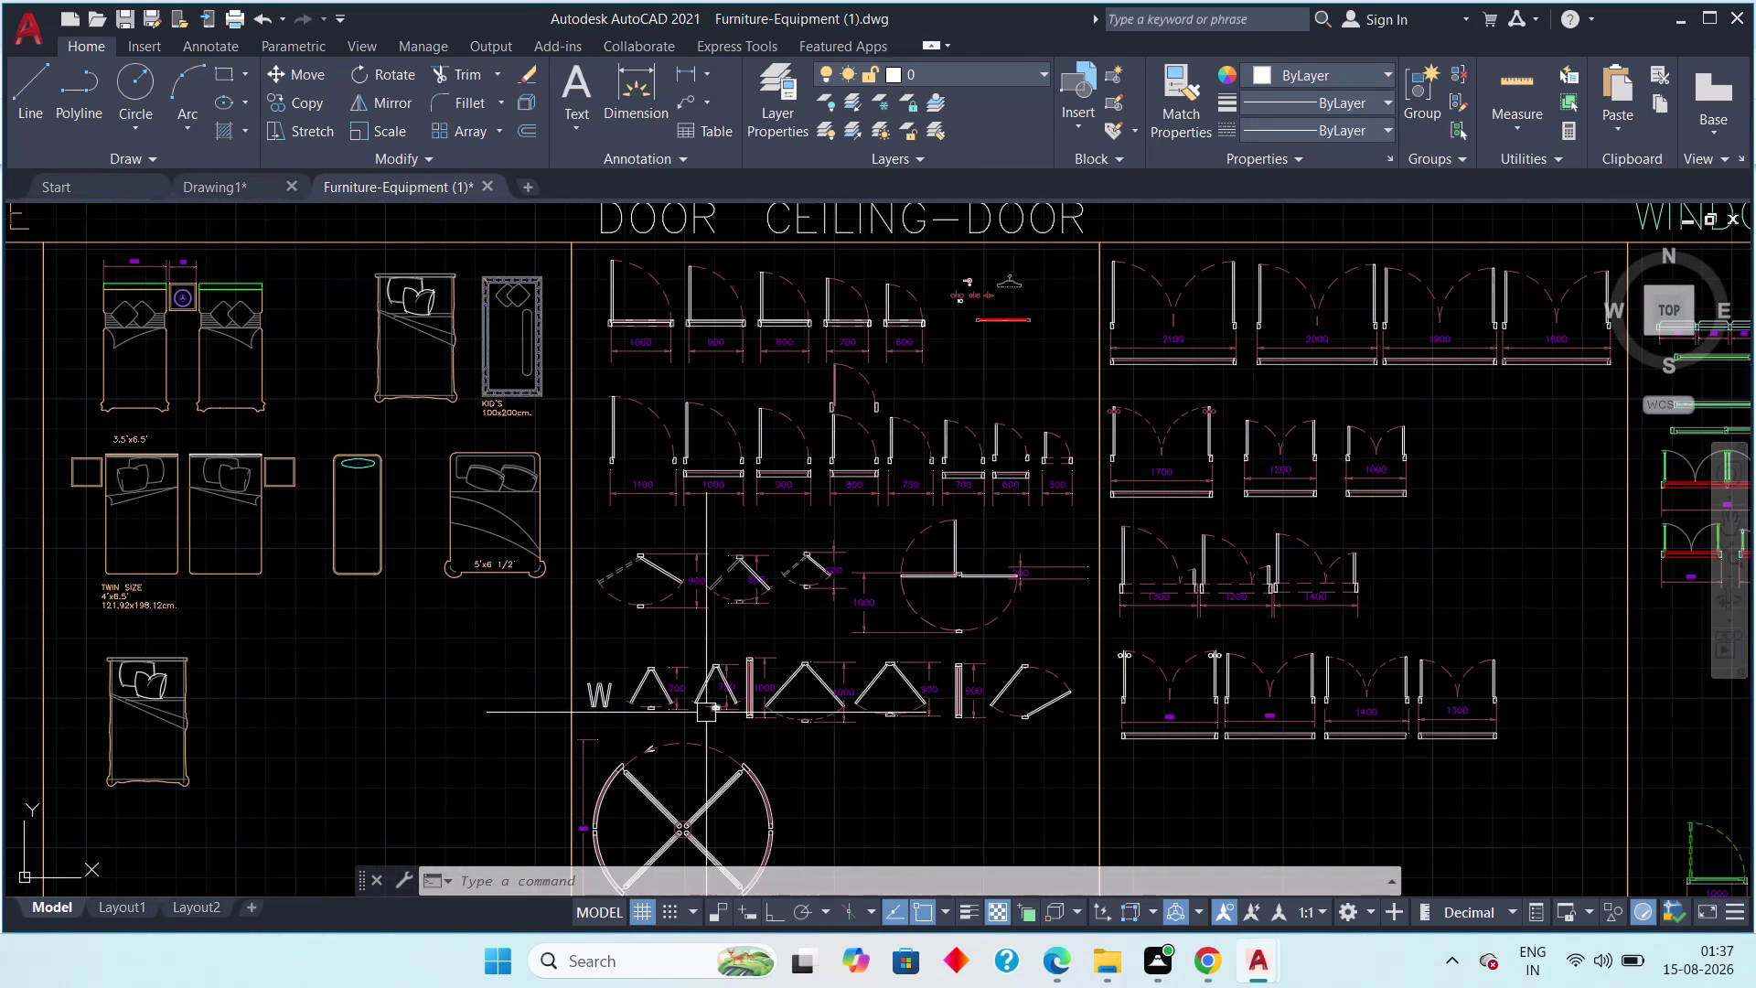
middle_drag(668, 712, 572, 730)
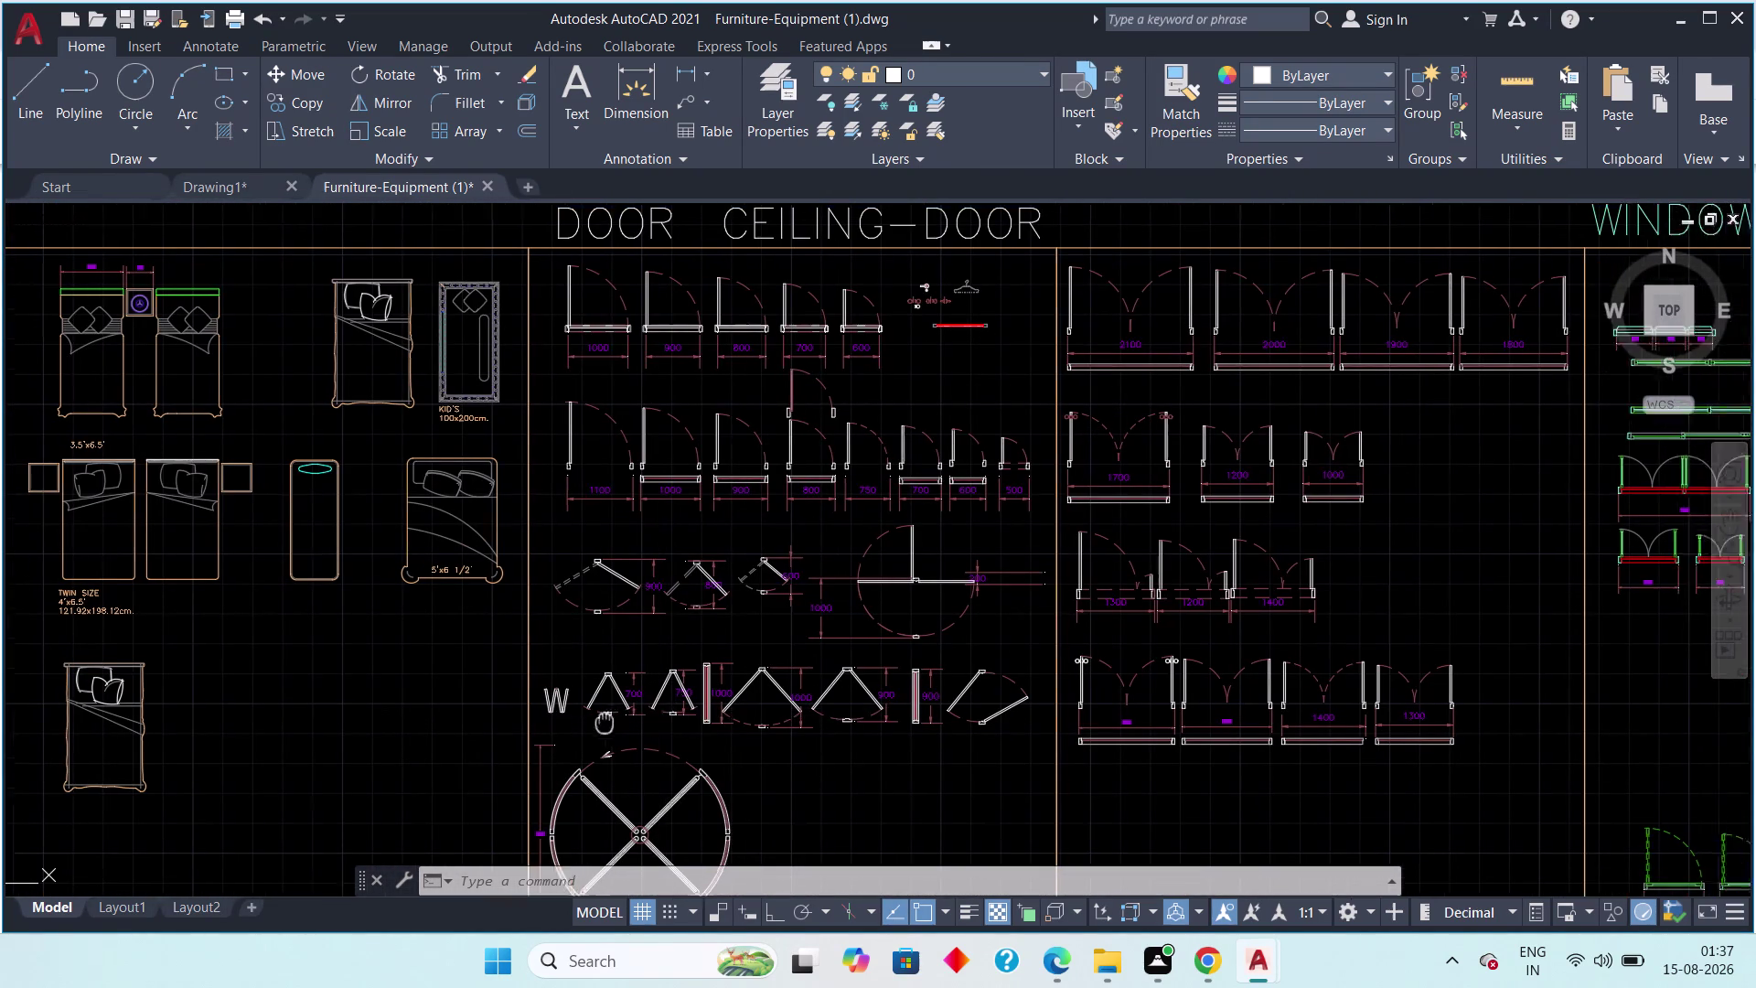
middle_drag(571, 730, 112, 758)
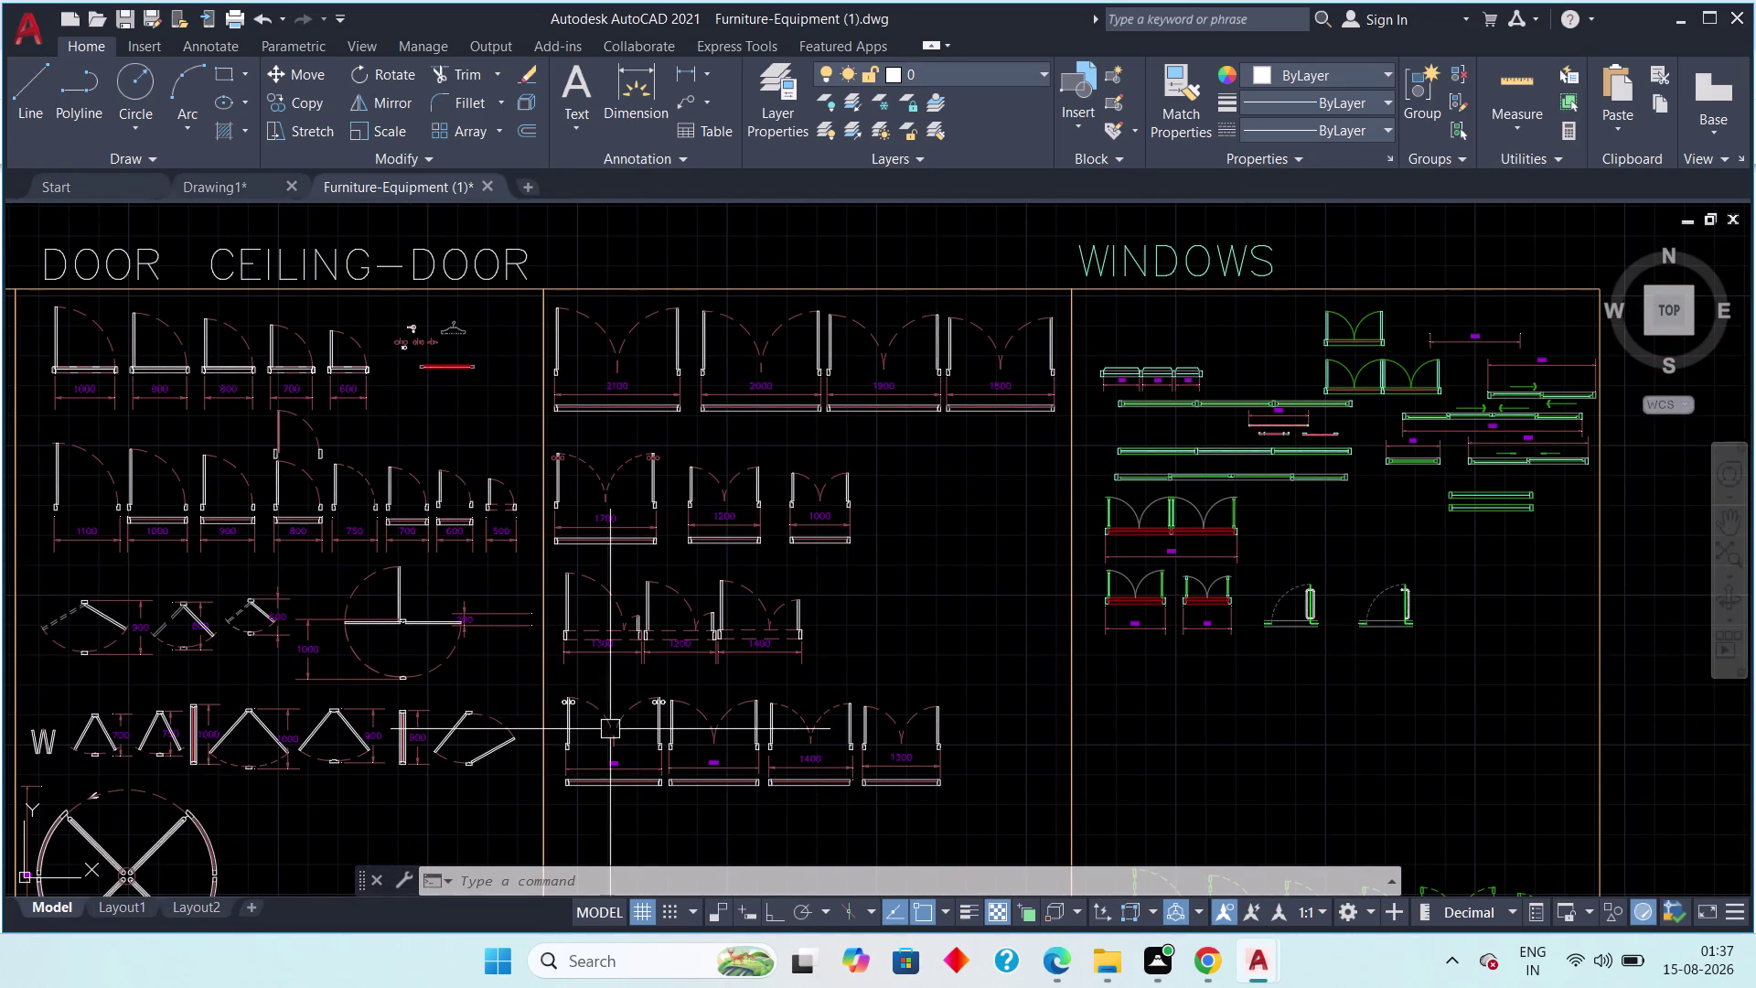
scroll(up, 3)
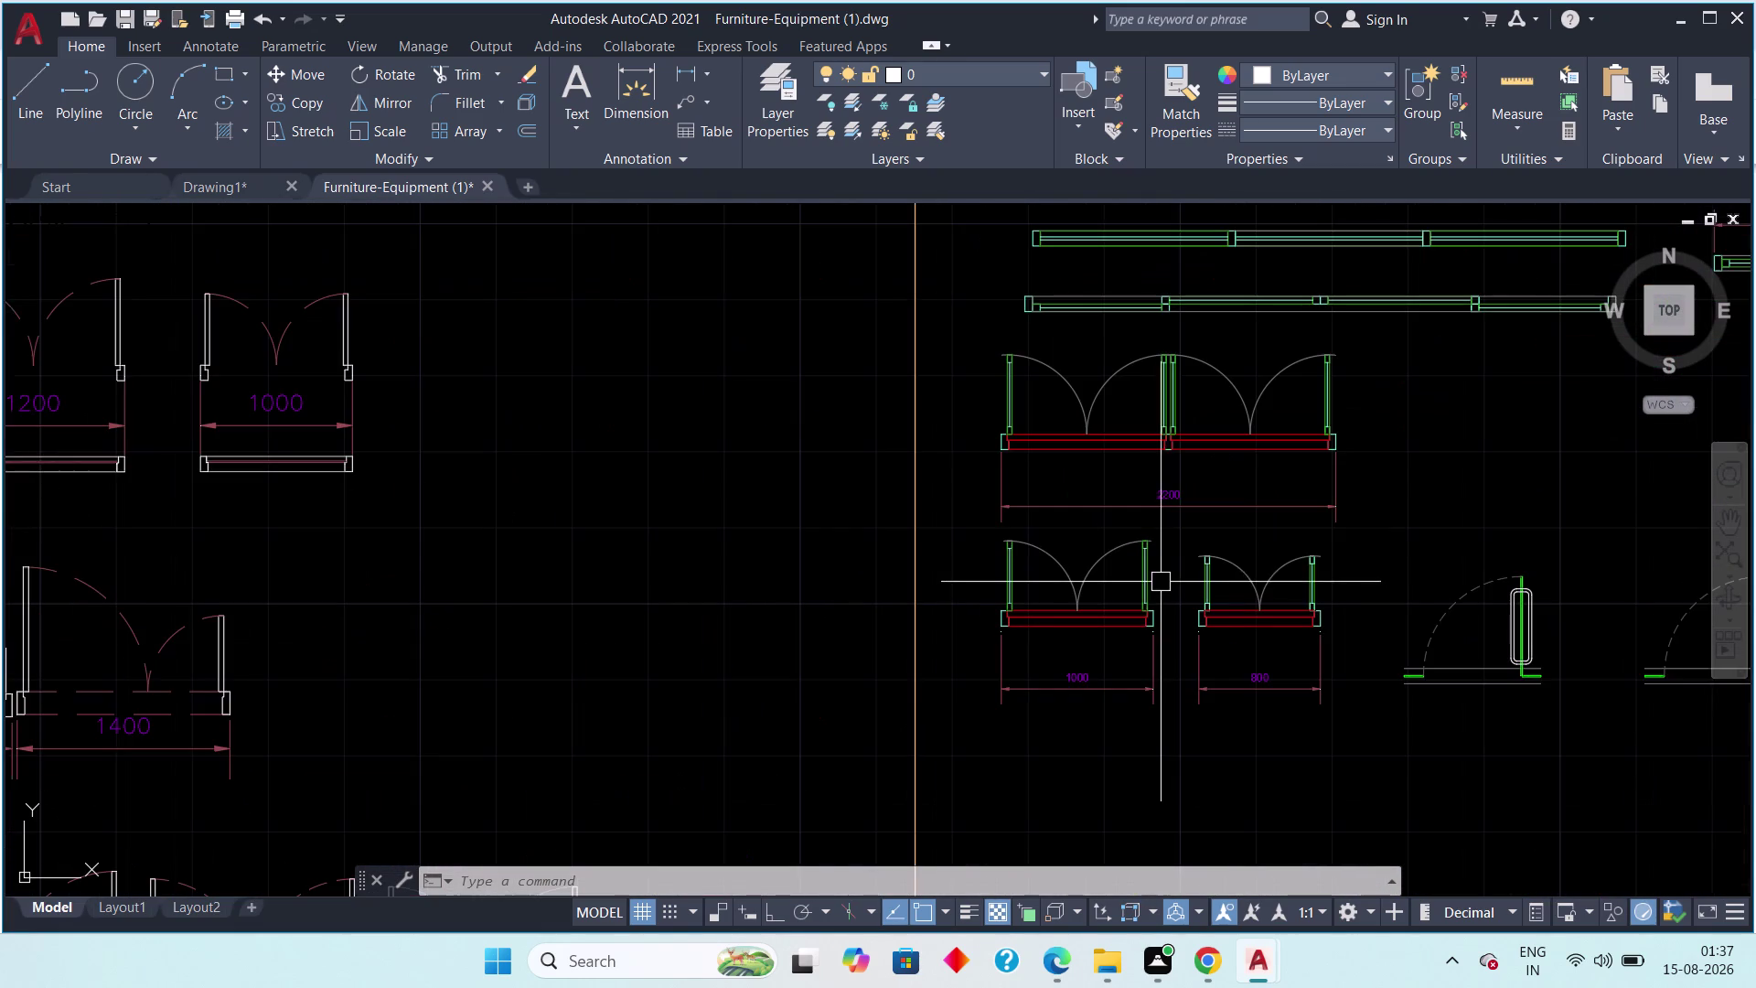
scroll(up, 3)
scroll(down, 3)
middle_drag(1019, 625, 1015, 625)
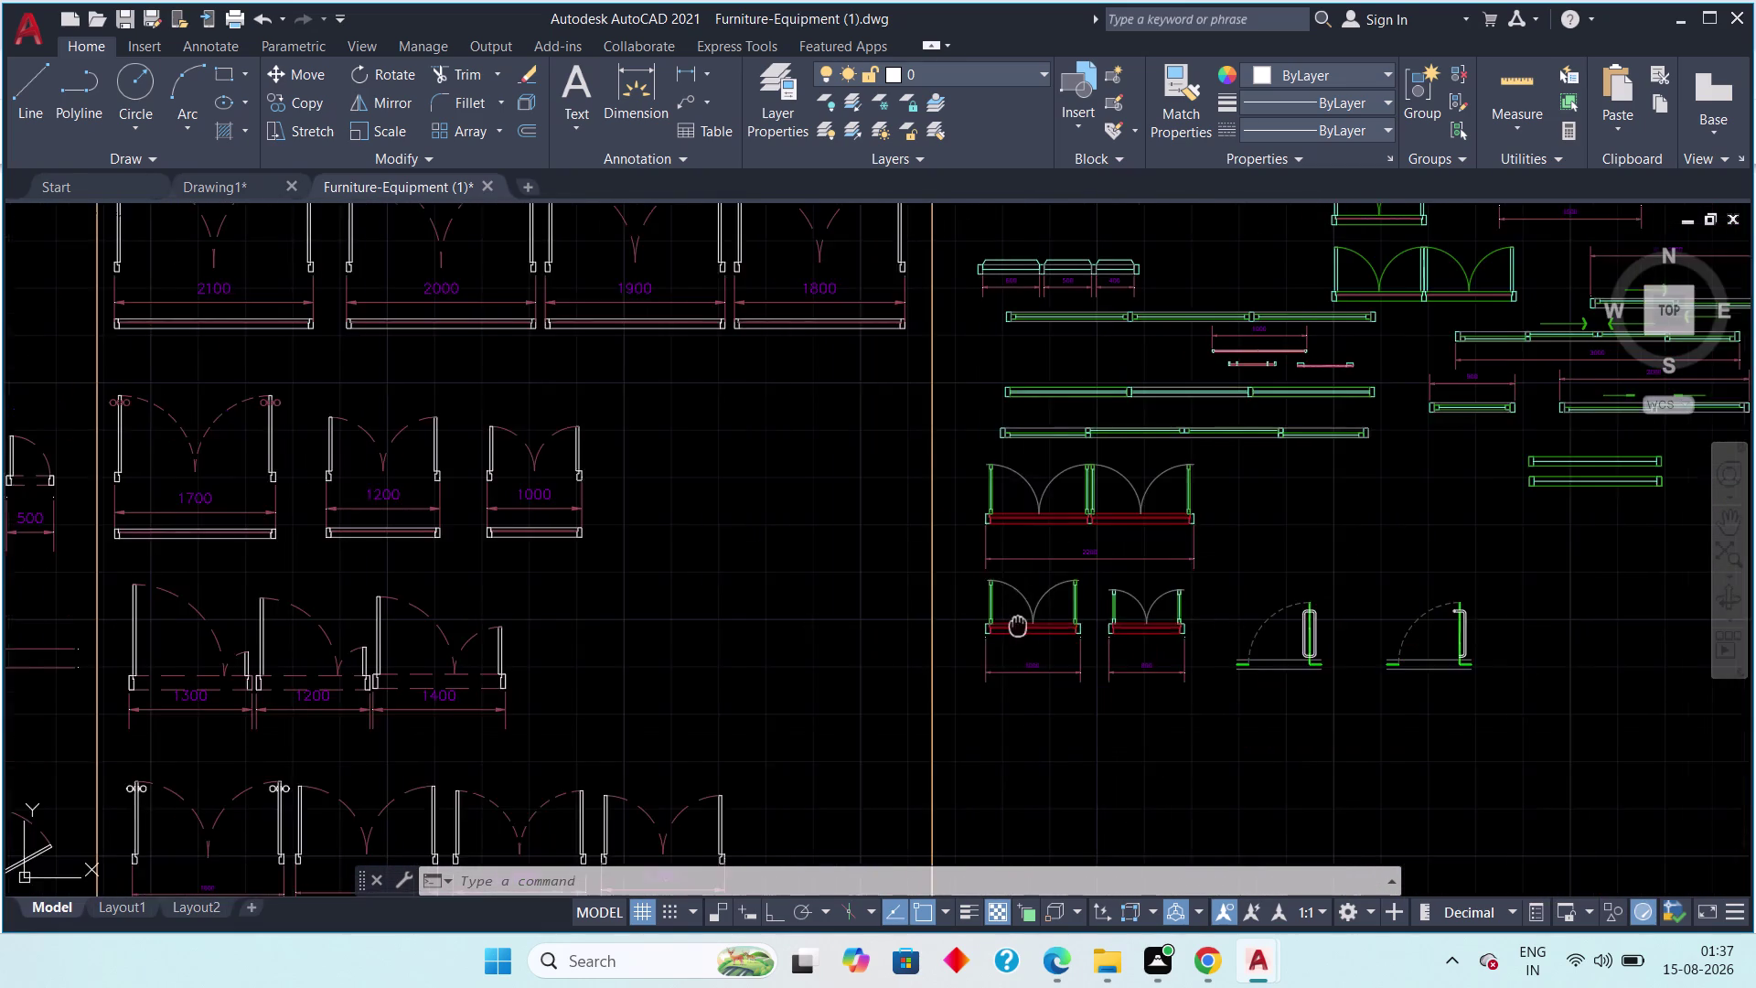
middle_drag(1014, 625, 478, 718)
Centre the WINDOWS section, then pan toward the dining and group living blocks.
scroll(up, 3)
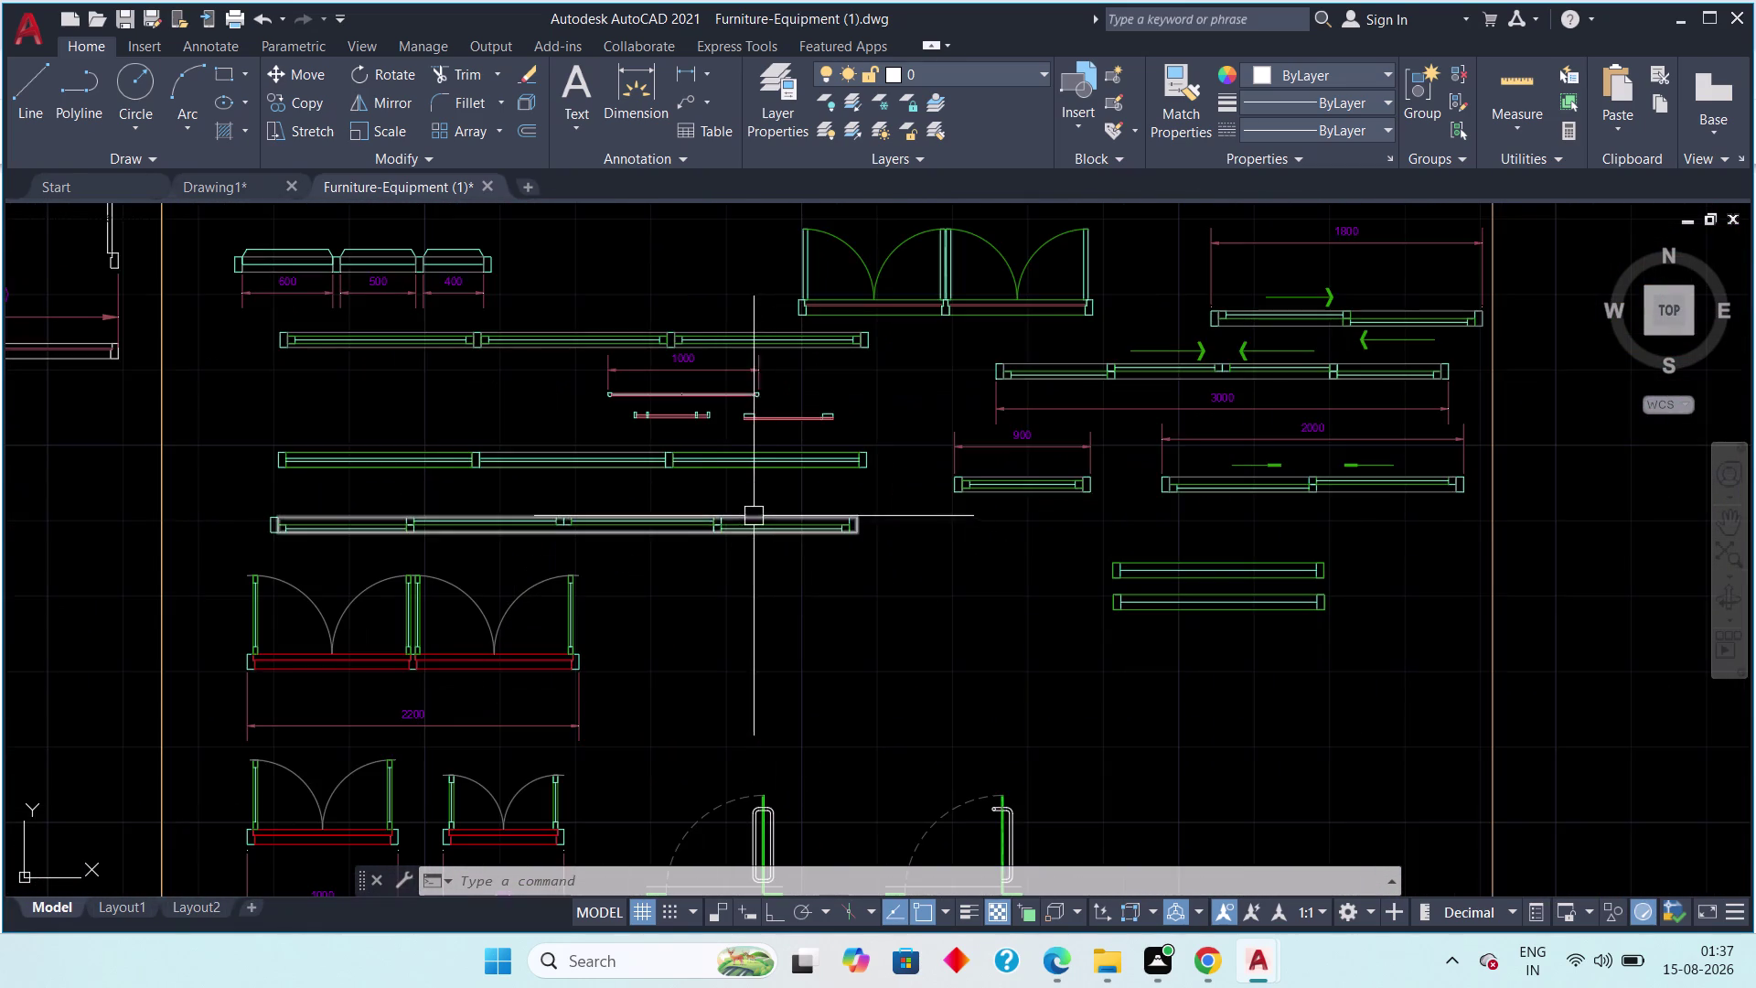
scroll(up, 3)
scroll(down, 3)
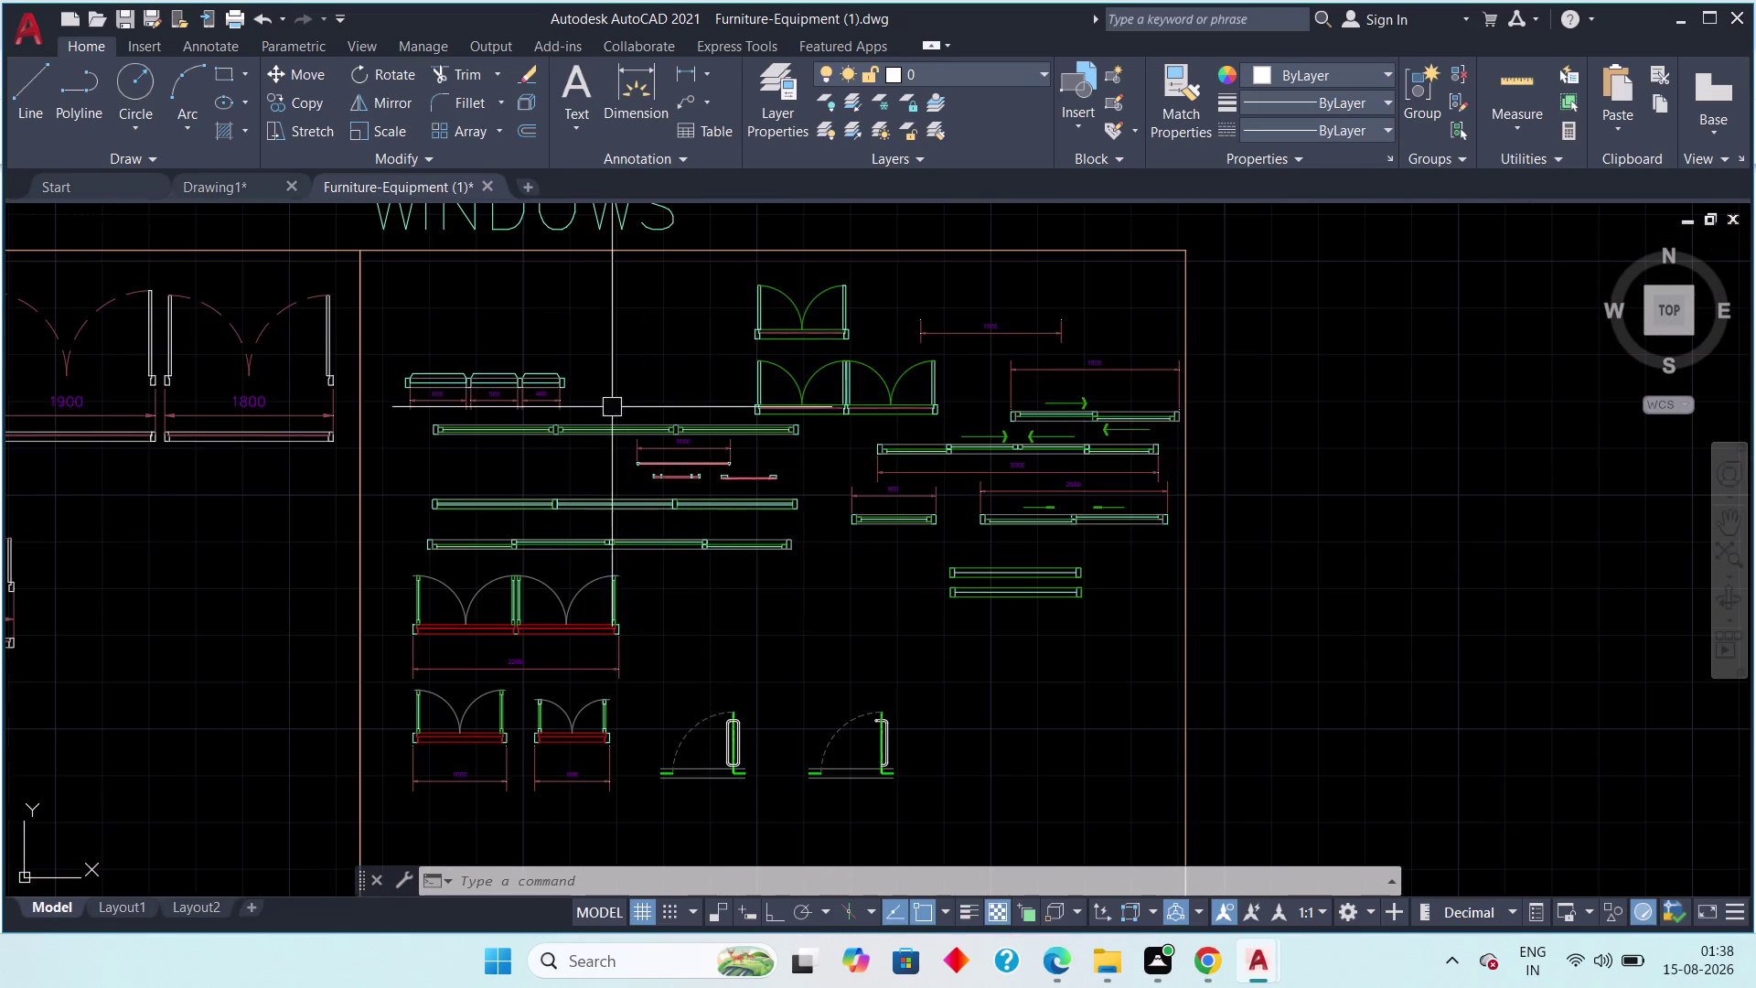
middle_drag(612, 415, 607, 782)
scroll(down, 3)
scroll(down, 3)
middle_drag(287, 648, 441, 675)
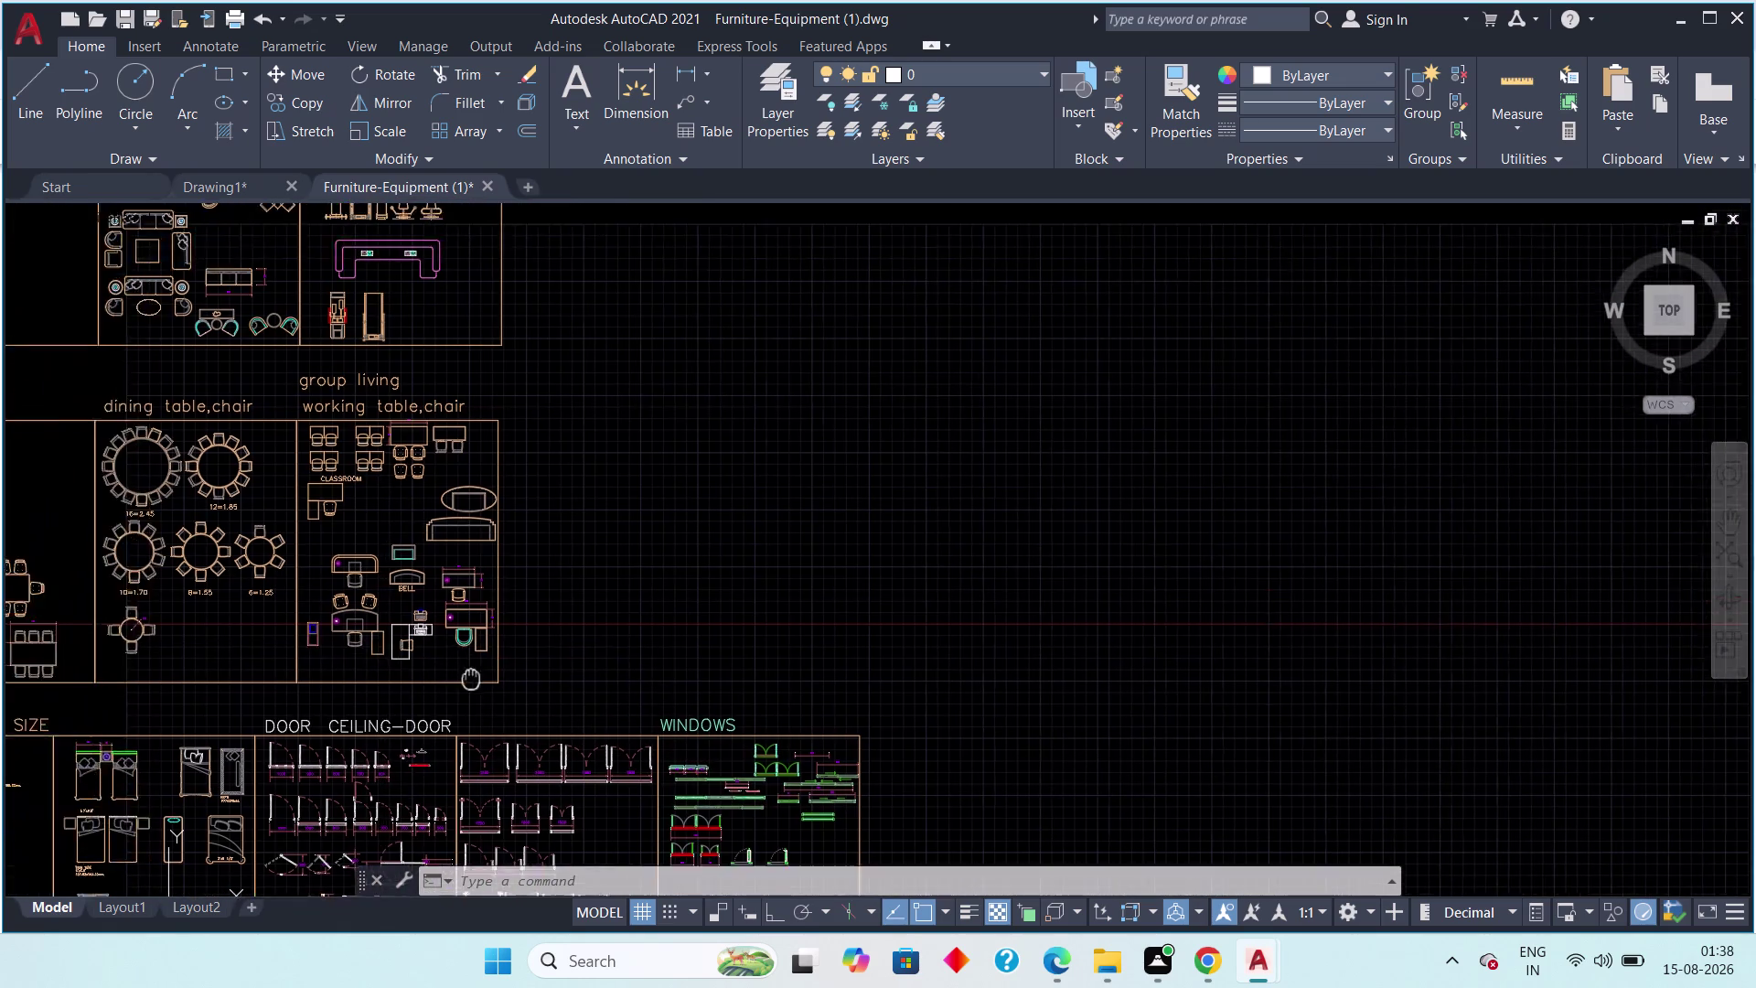
Pan across the dining tables up to the chair and armchair blocks.
middle_drag(442, 675, 881, 711)
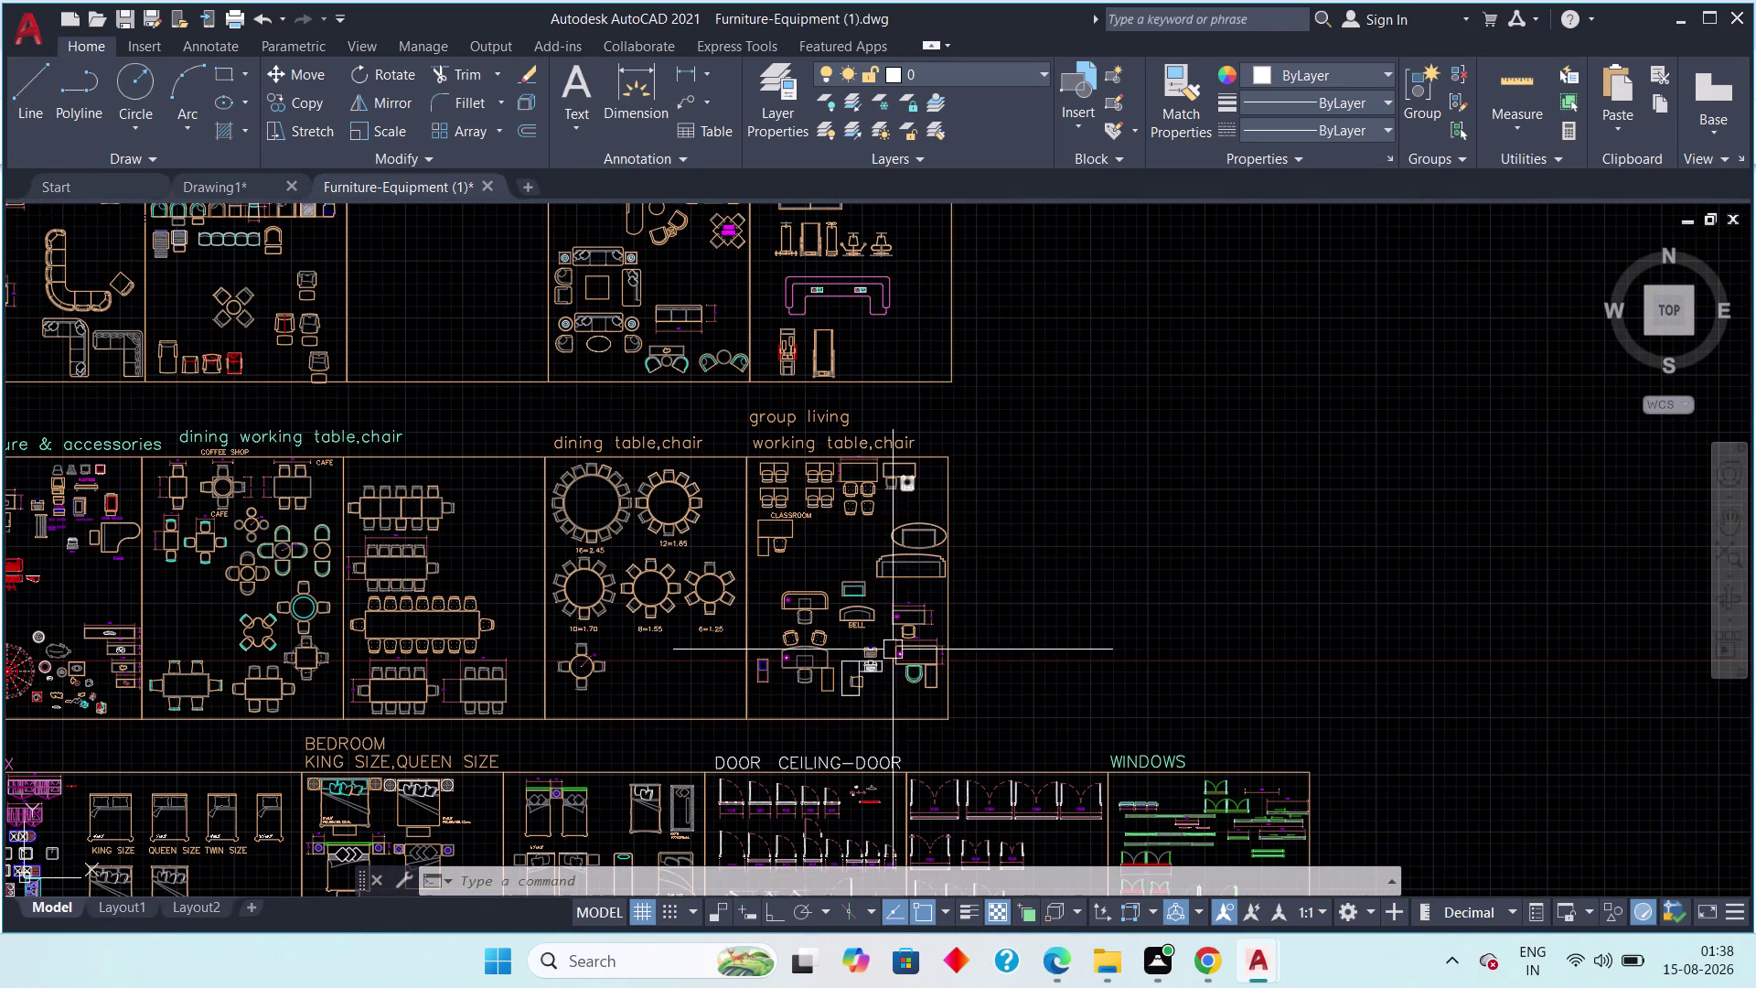
scroll(up, 3)
scroll(up, 3)
scroll(down, 3)
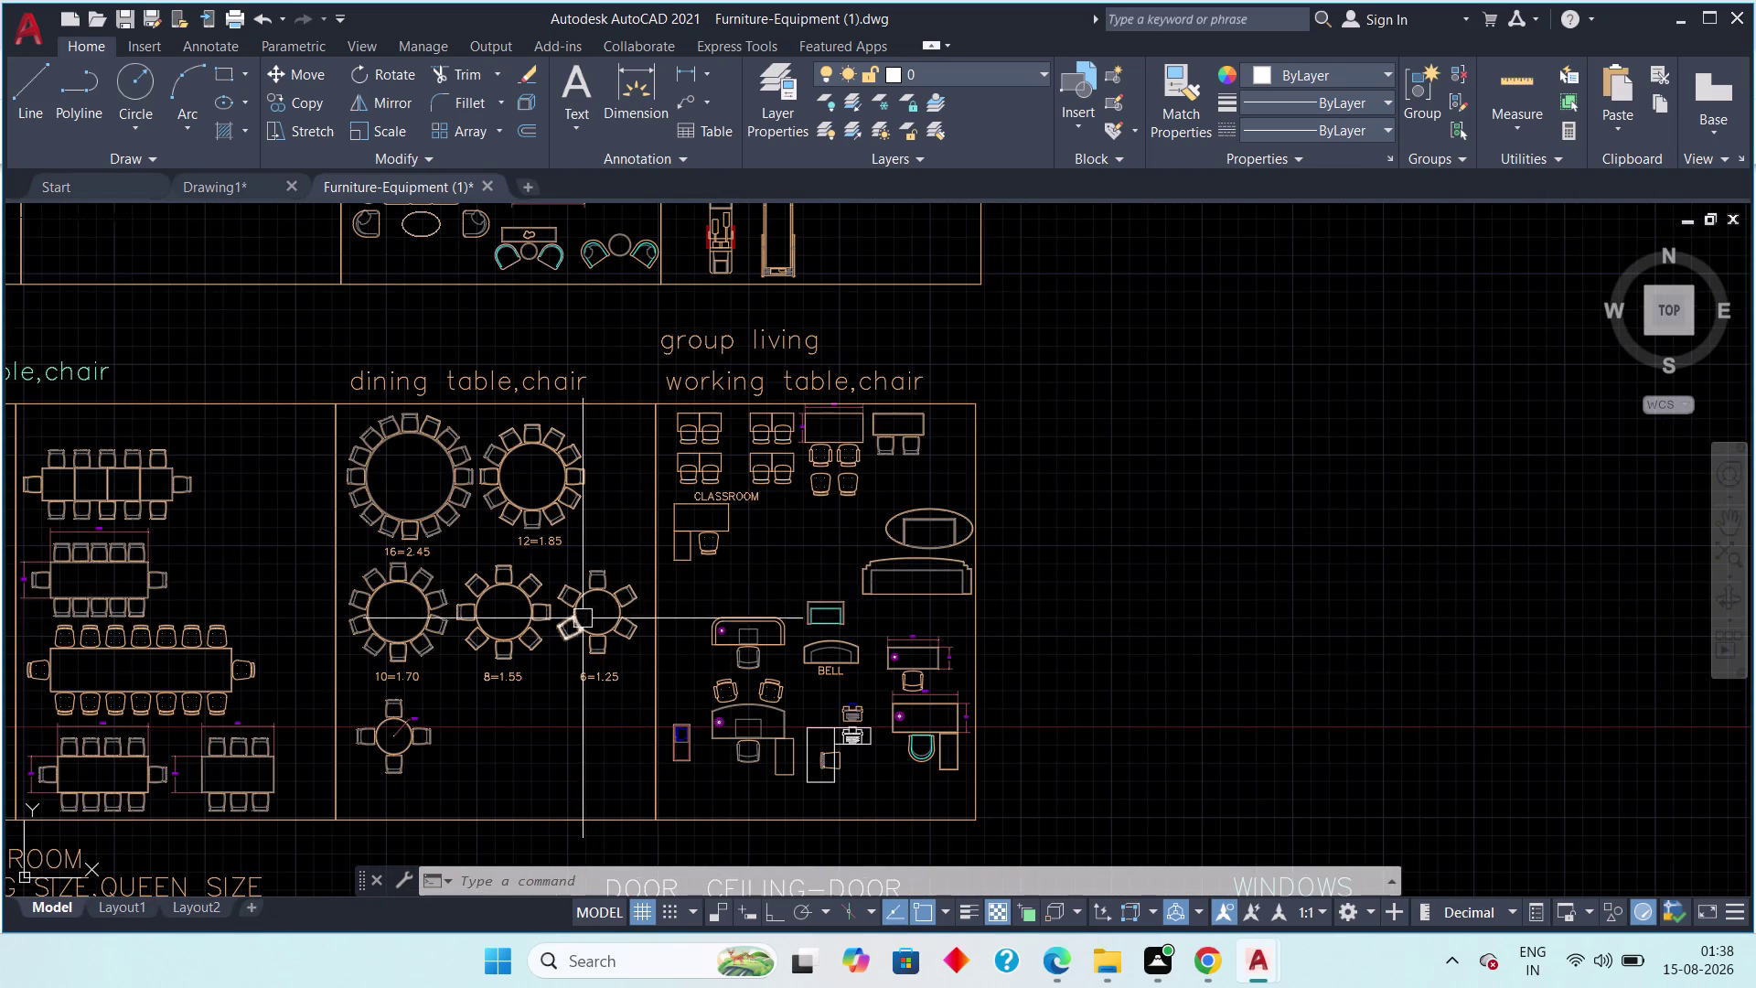
middle_drag(592, 627, 1003, 617)
middle_drag(395, 656, 844, 647)
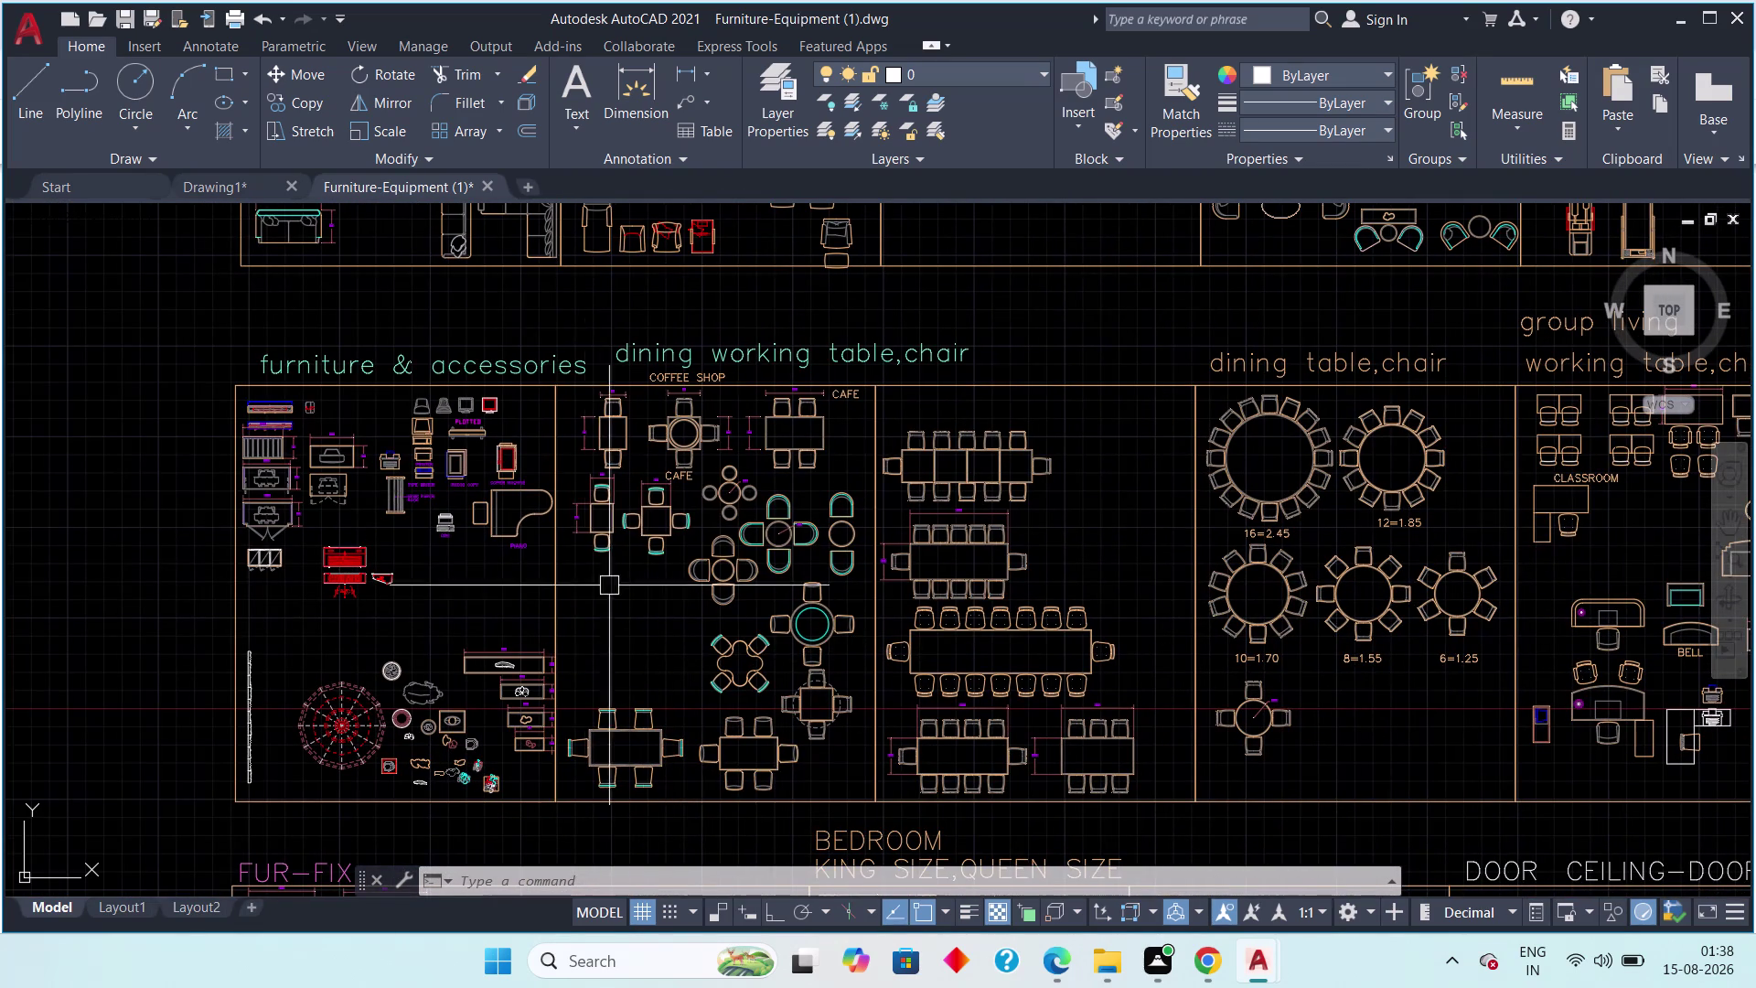
middle_drag(359, 566, 375, 873)
middle_drag(407, 659, 437, 894)
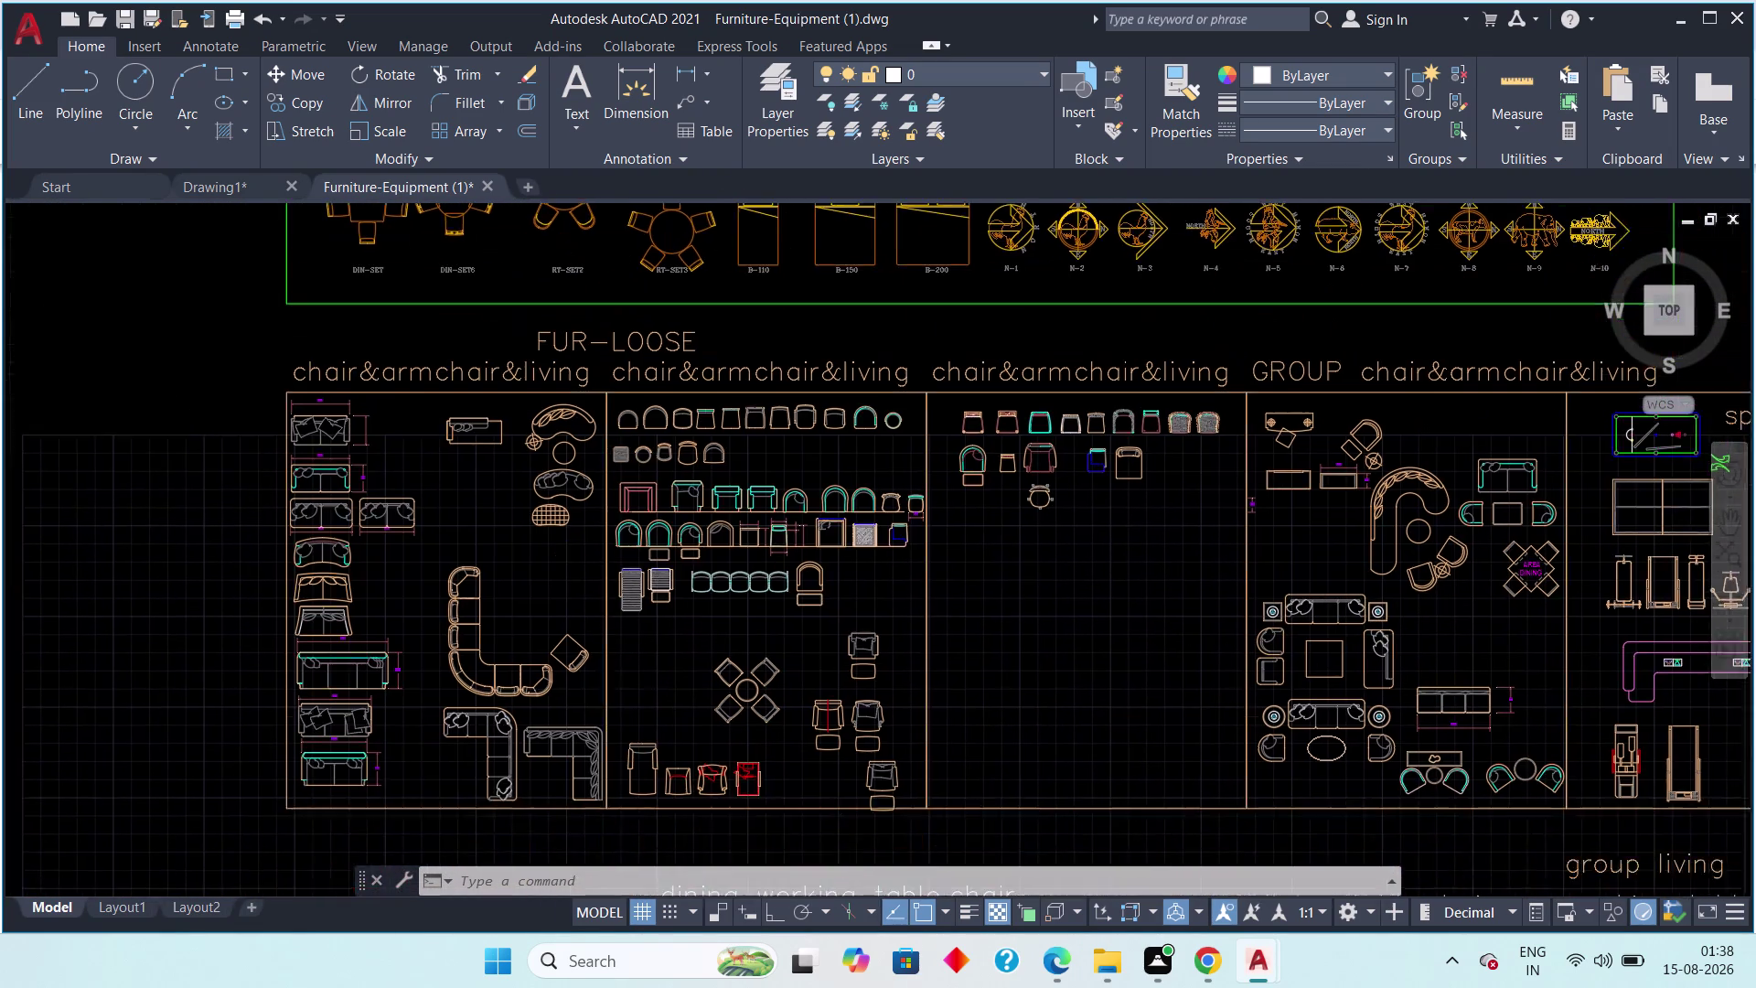
middle_drag(437, 895, 435, 942)
Pan past the GROUP living and sport sections up to the labelled block sheet.
scroll(up, 3)
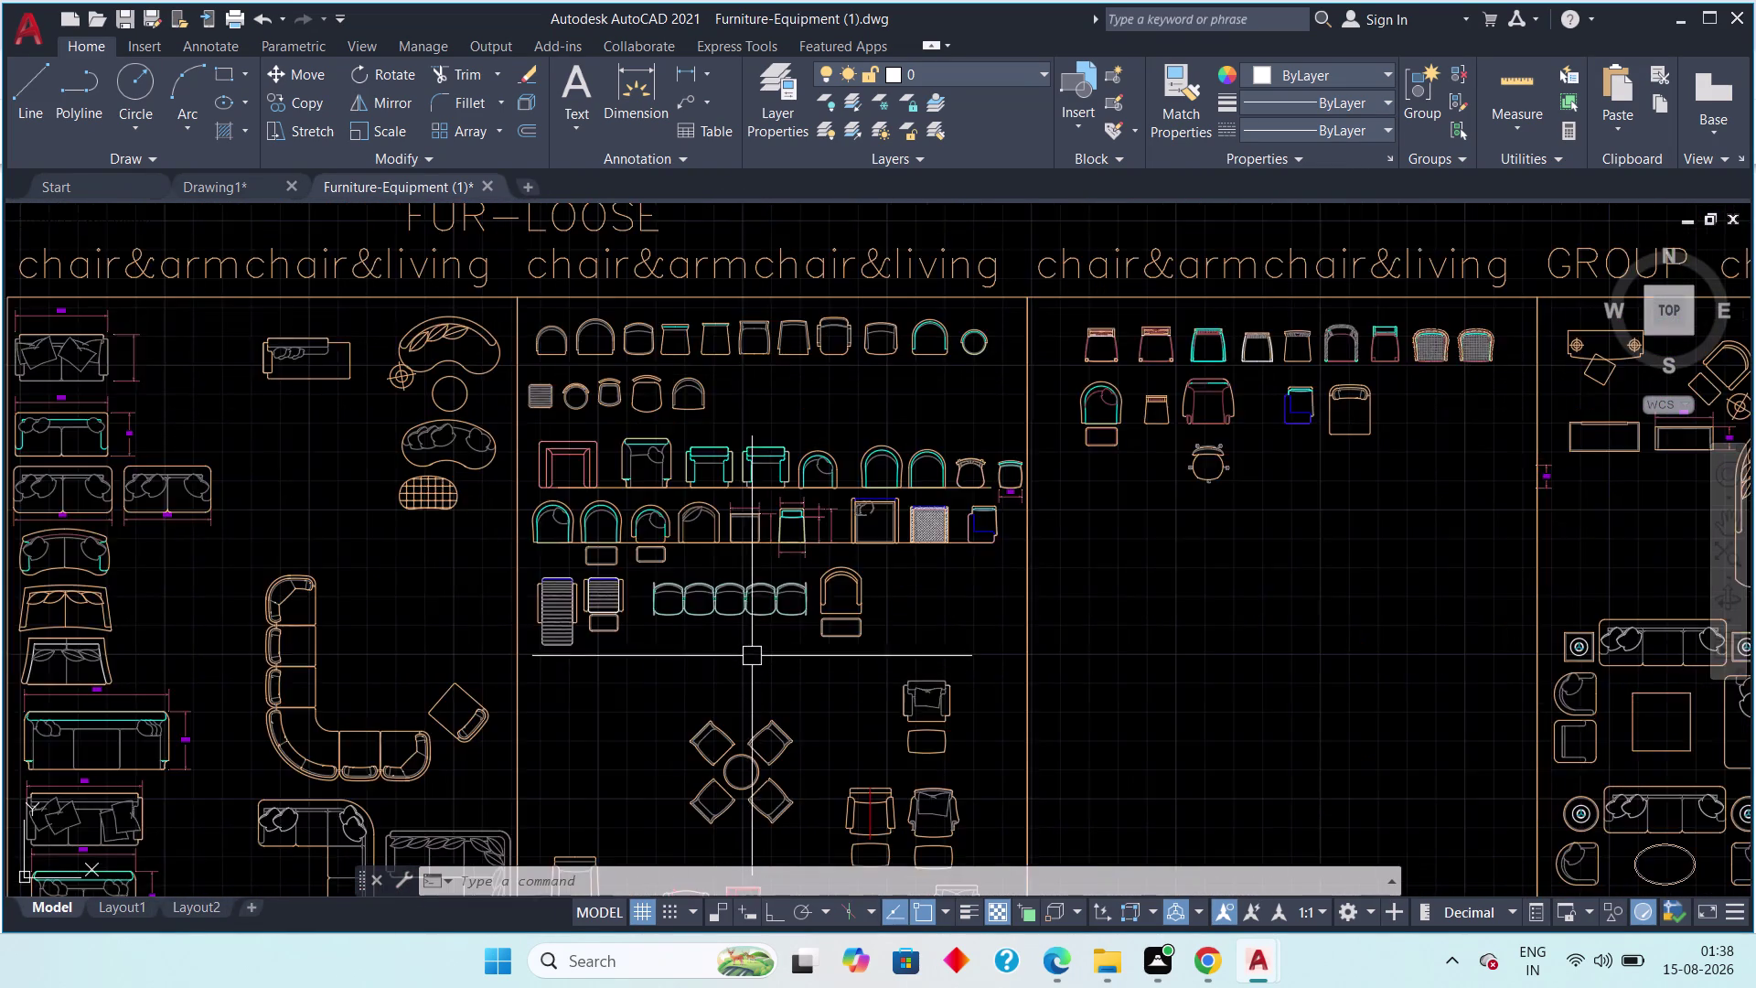
scroll(up, 3)
middle_drag(751, 641, 547, 499)
scroll(down, 3)
scroll(down, 3)
middle_drag(634, 601, 236, 726)
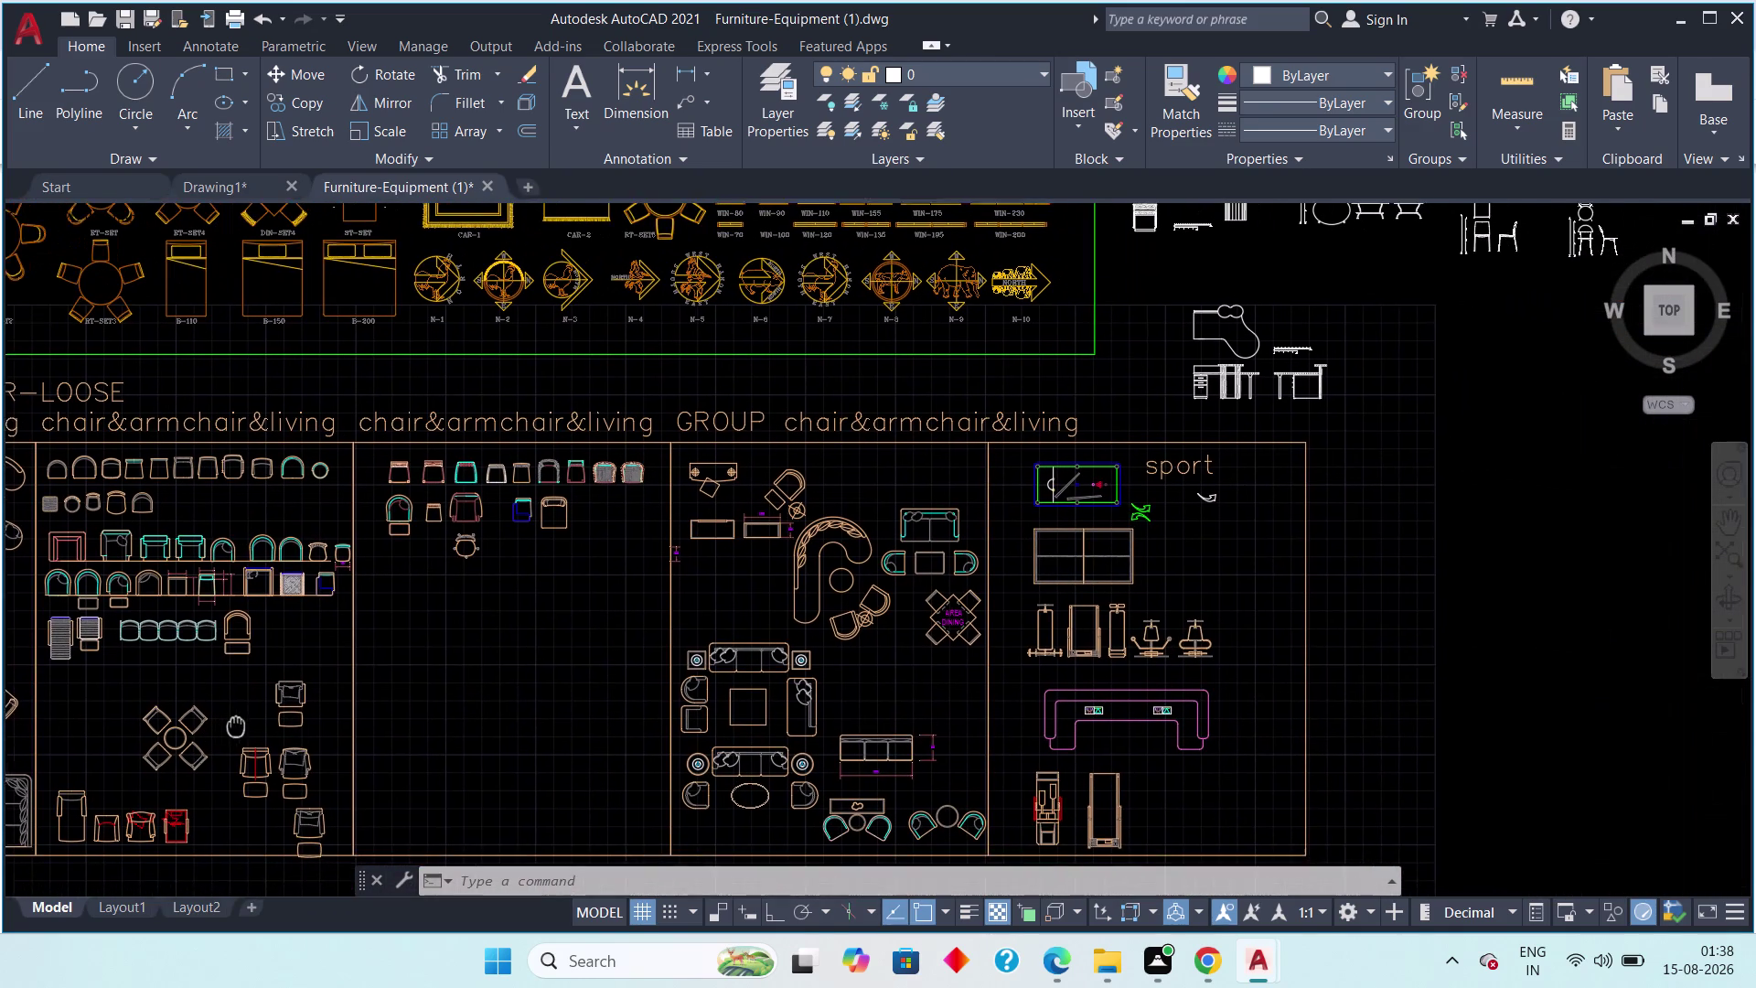
middle_drag(236, 727, 233, 720)
middle_drag(688, 608, 467, 635)
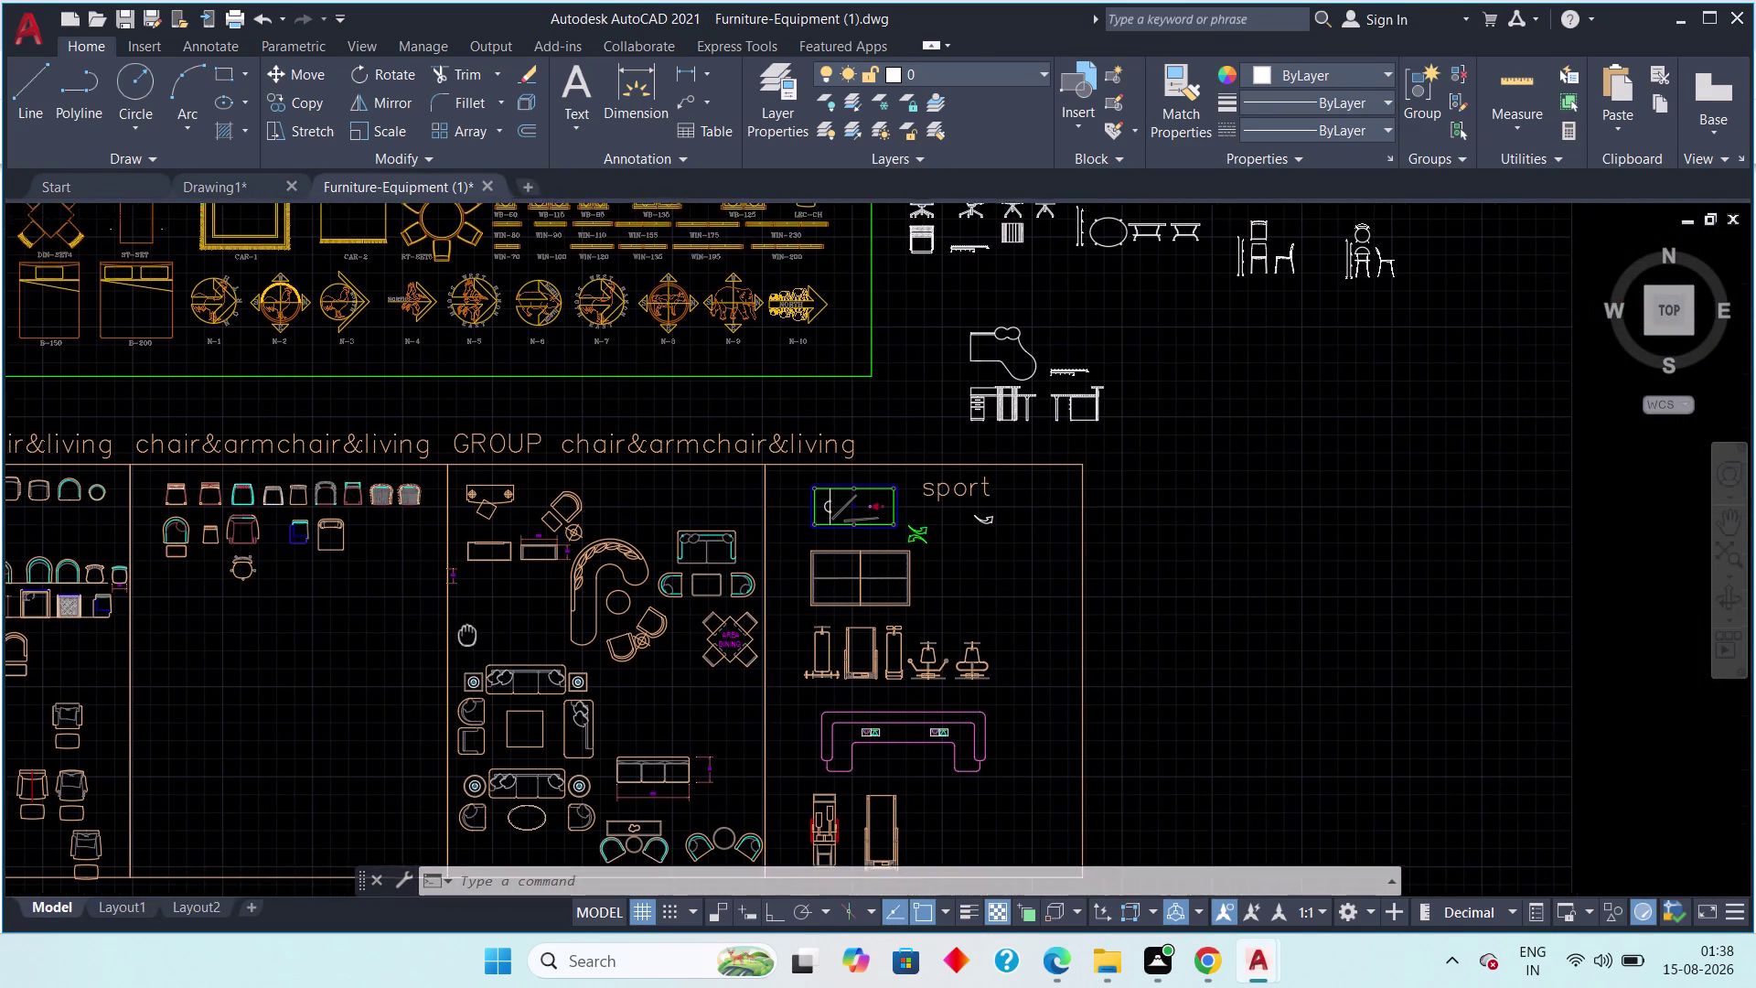
middle_drag(467, 635, 726, 961)
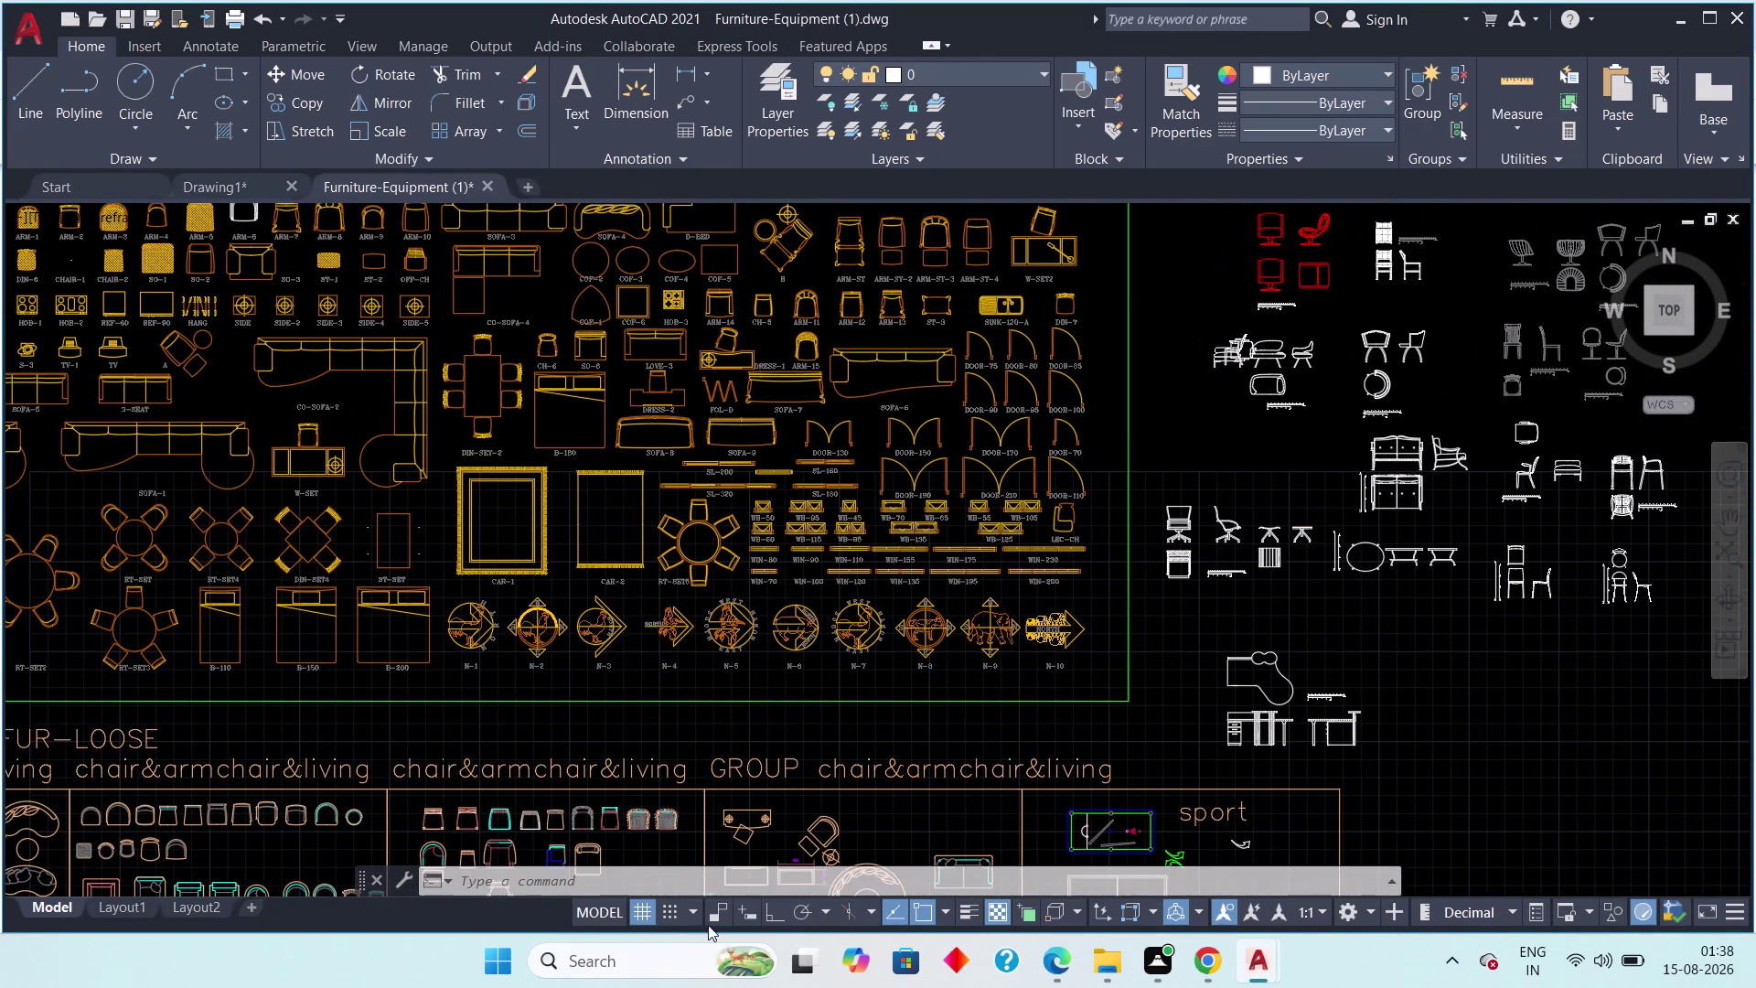
Centre the labelled block sheet and line up its top rows of blocks.
middle_drag(369, 734, 761, 873)
scroll(up, 3)
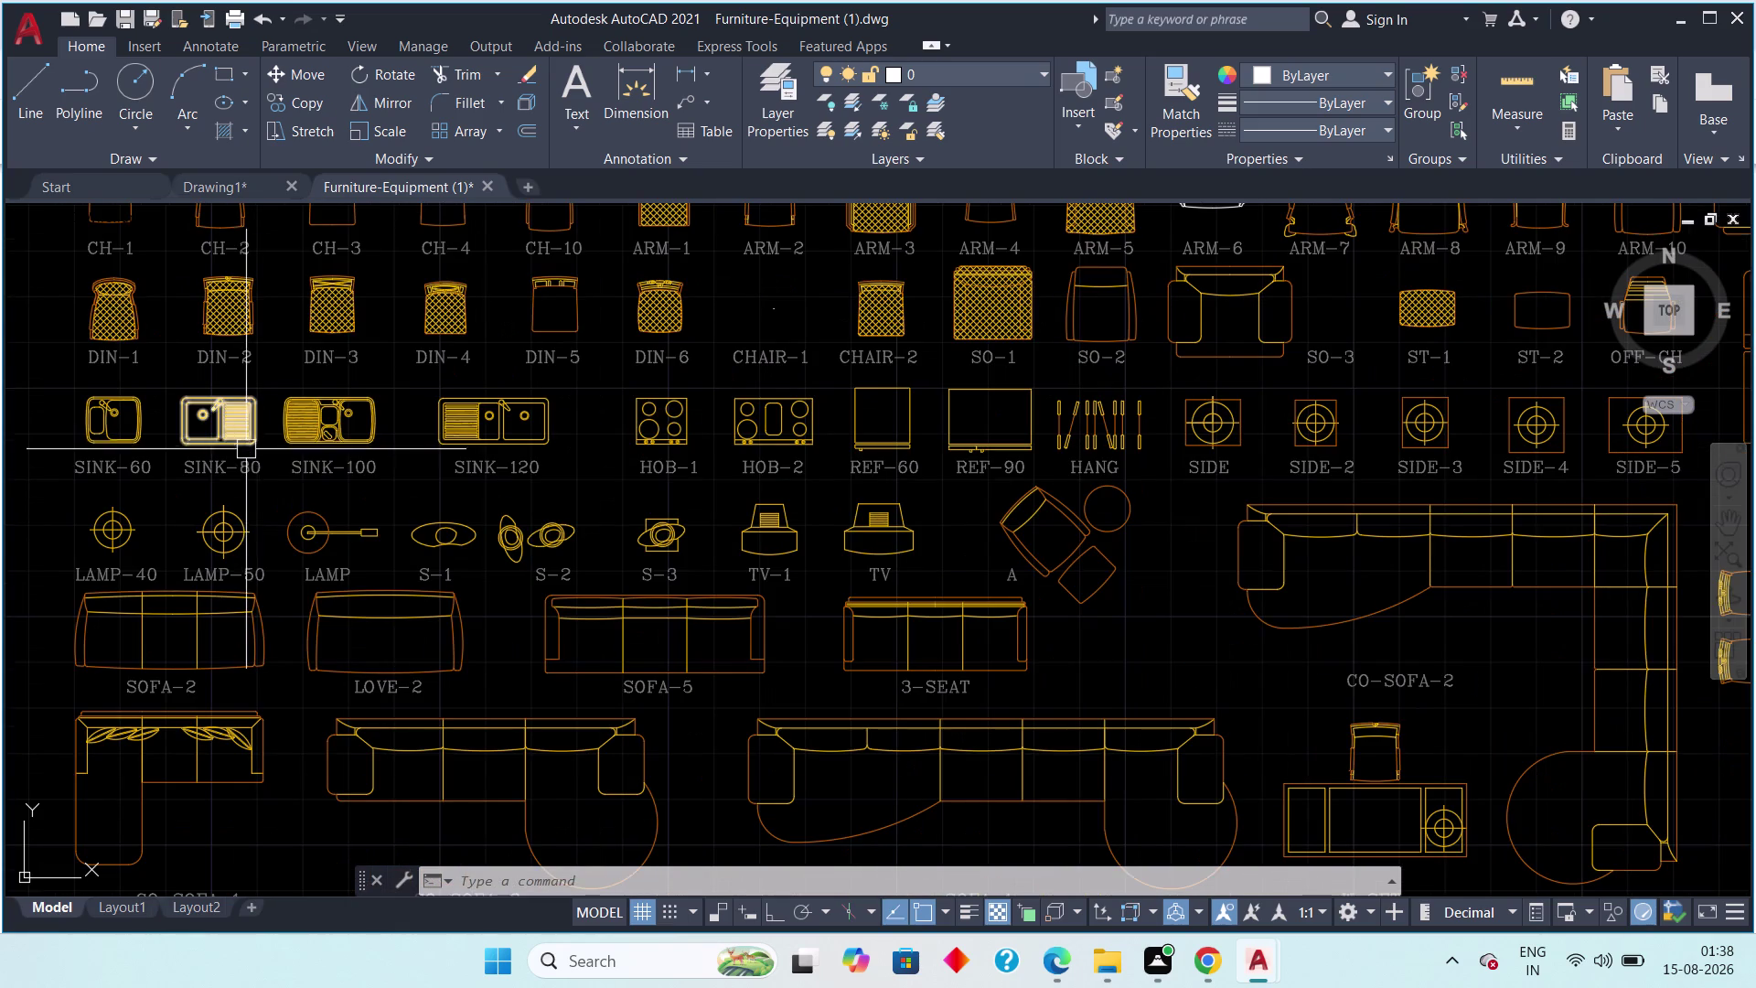
scroll(down, 3)
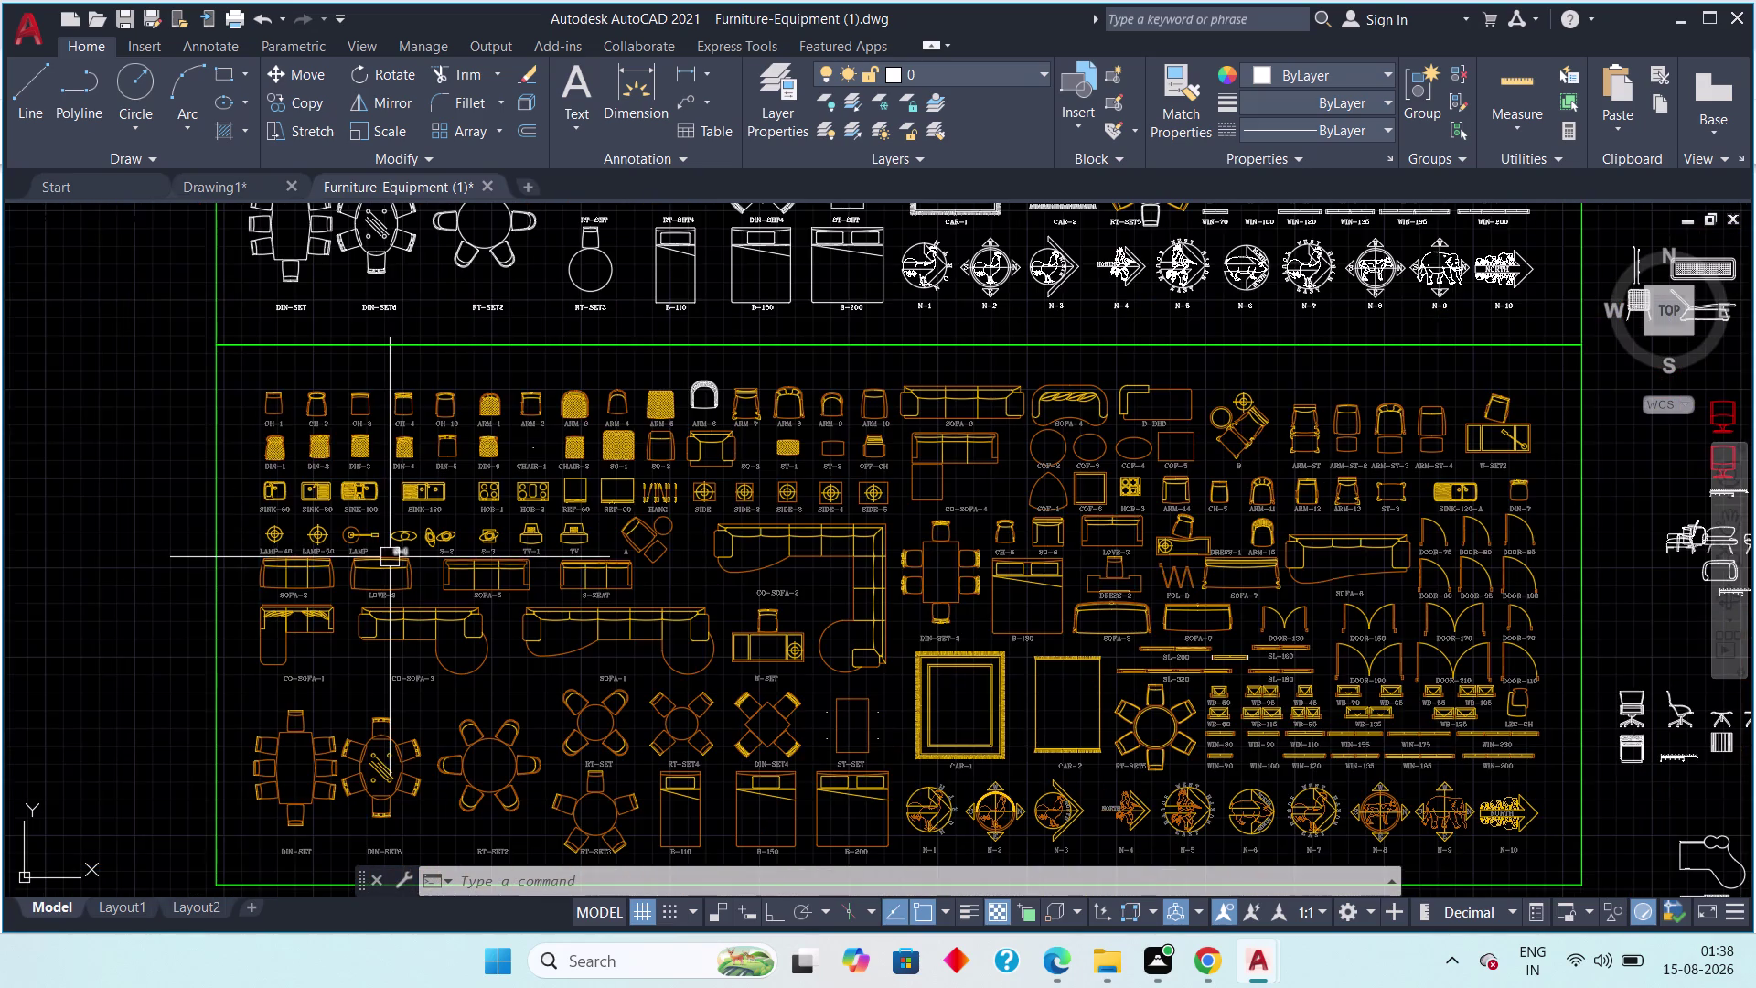
middle_drag(399, 578, 388, 624)
scroll(down, 3)
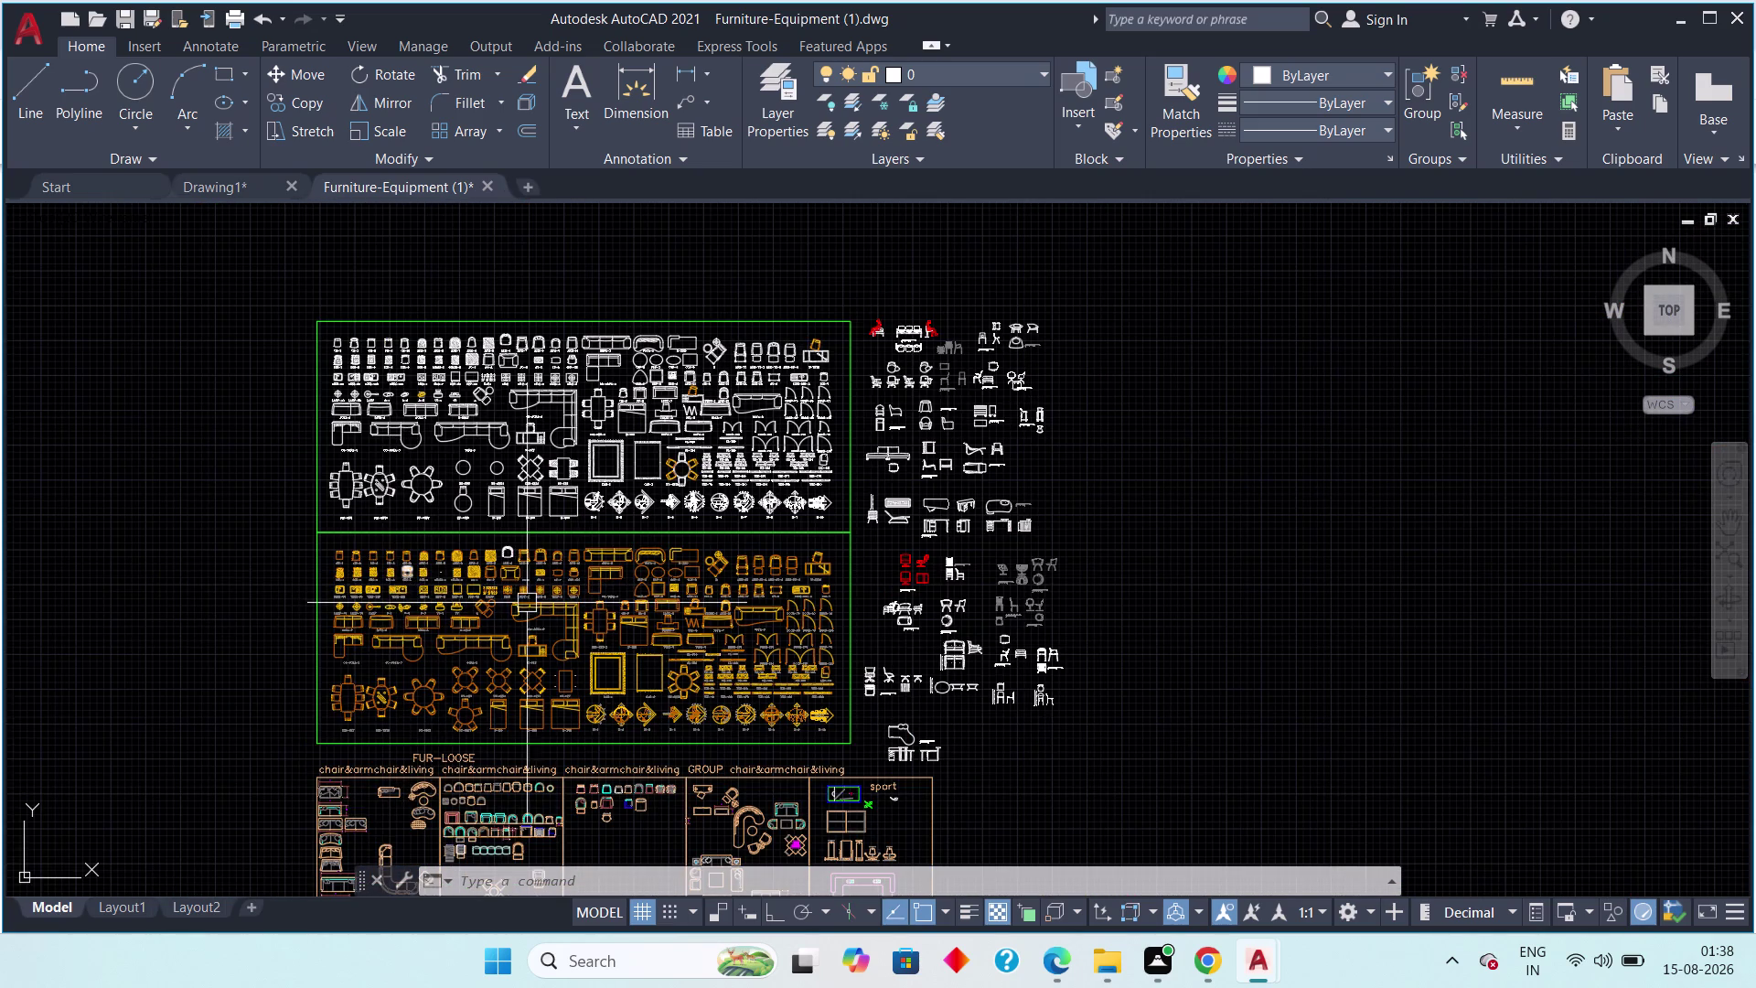
scroll(up, 3)
scroll(up, 3)
middle_drag(457, 567, 569, 726)
scroll(down, 3)
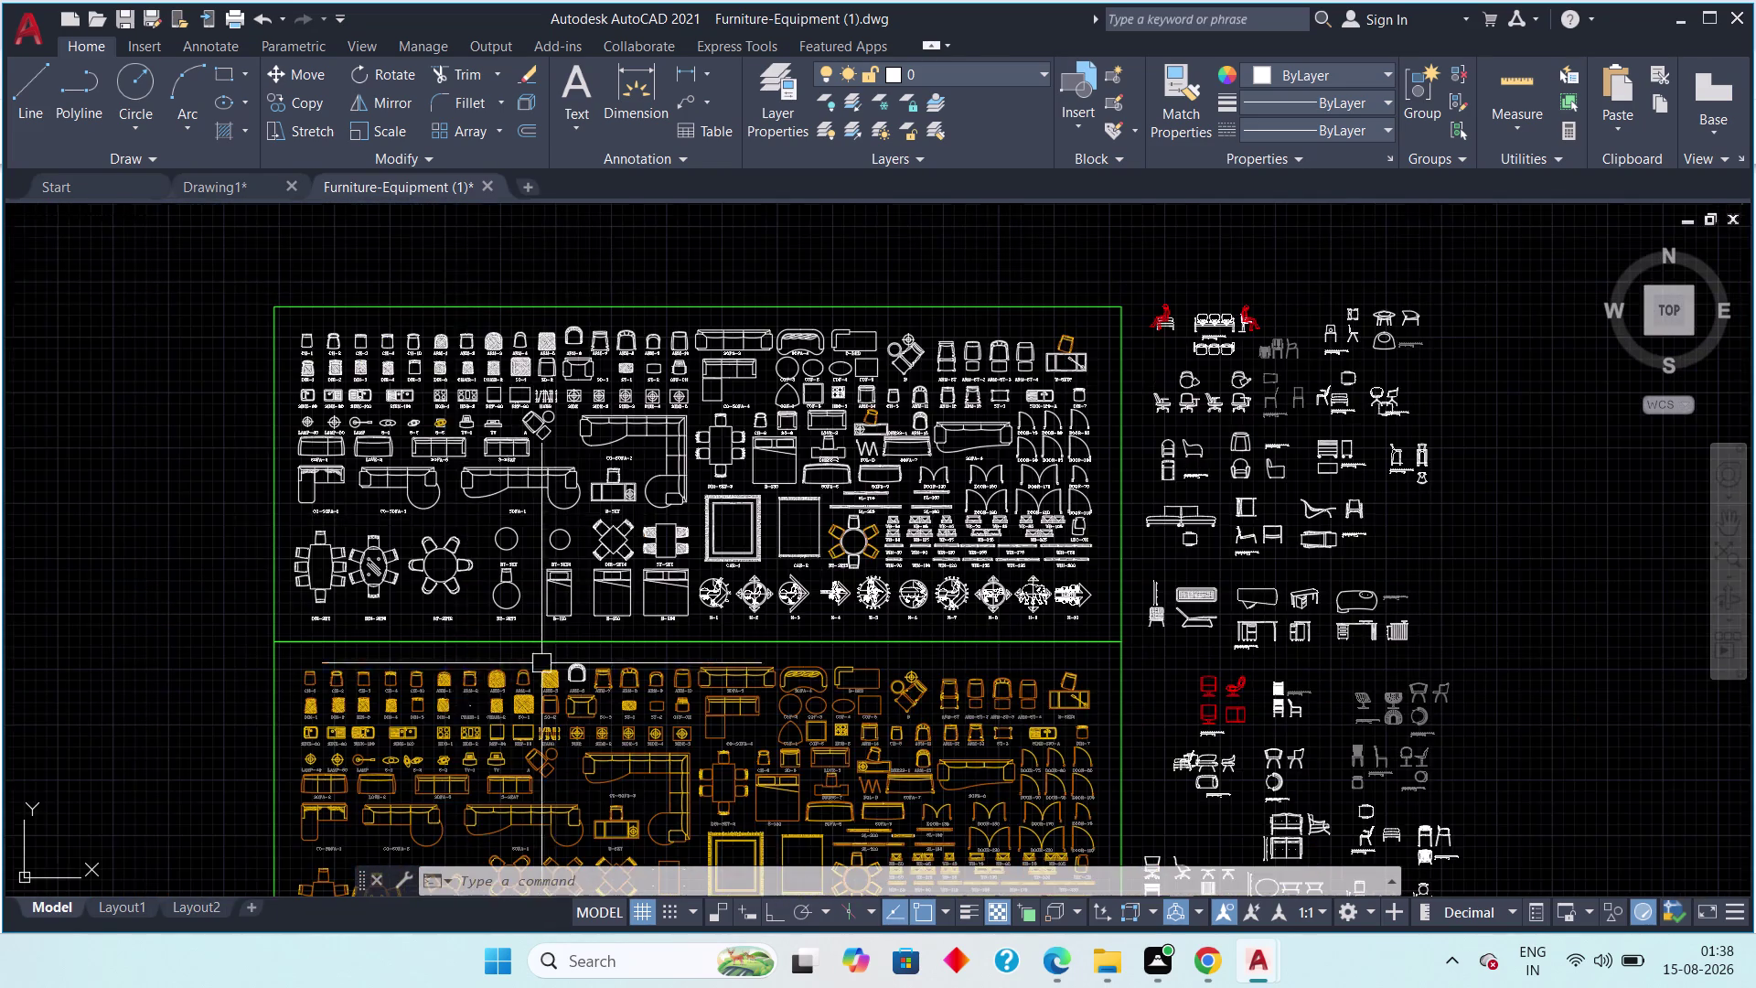
middle_drag(455, 449, 441, 558)
middle_drag(467, 583, 445, 495)
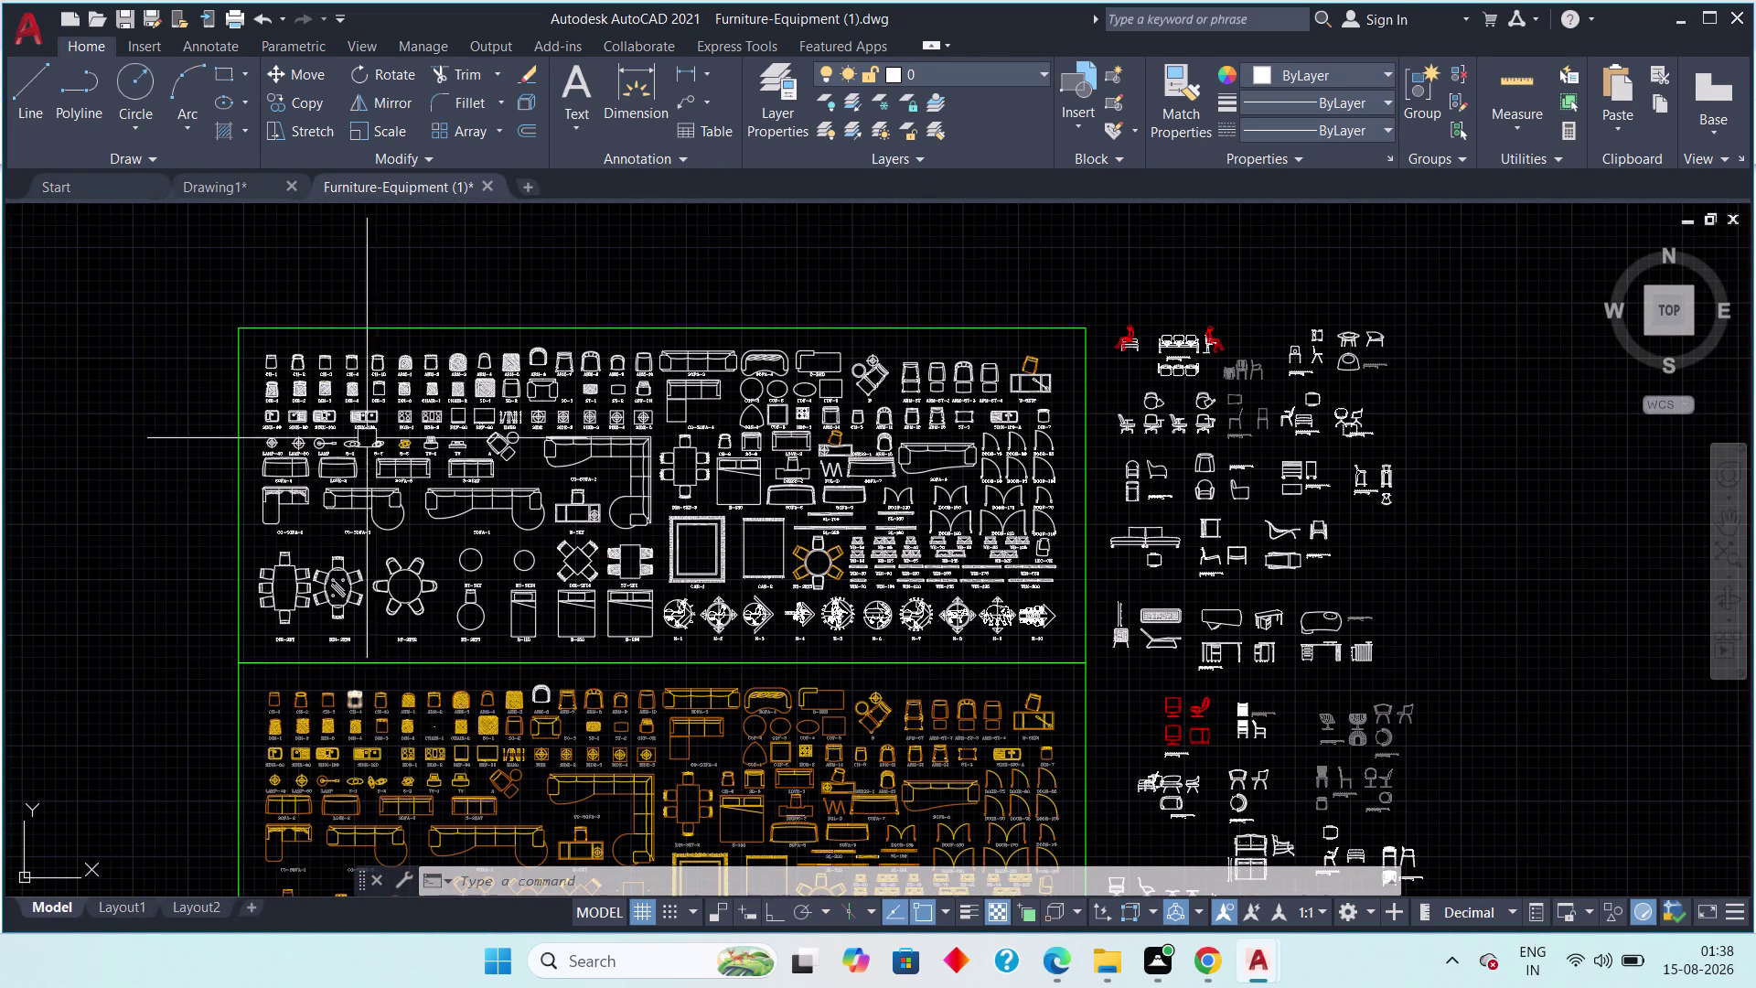
Zoom onto the sink and hob row and start a selection window at SINK-120.
scroll(up, 3)
middle_drag(360, 450, 302, 633)
middle_drag(256, 627, 450, 641)
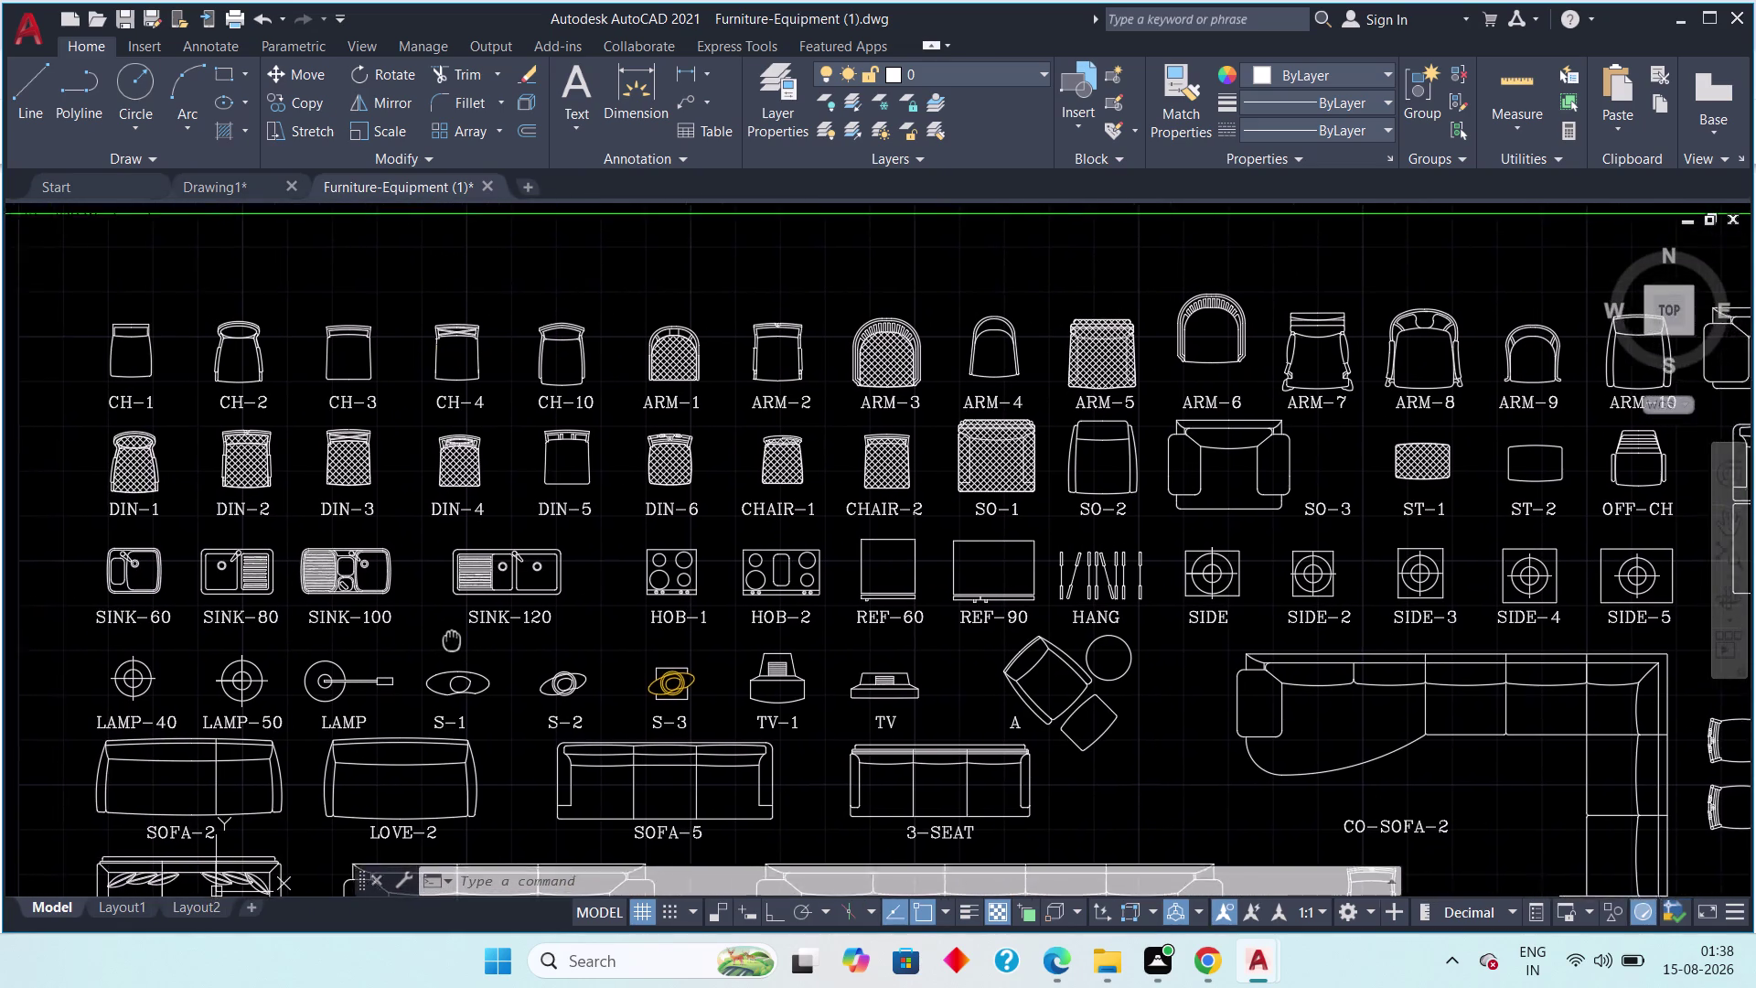
middle_drag(450, 641, 510, 642)
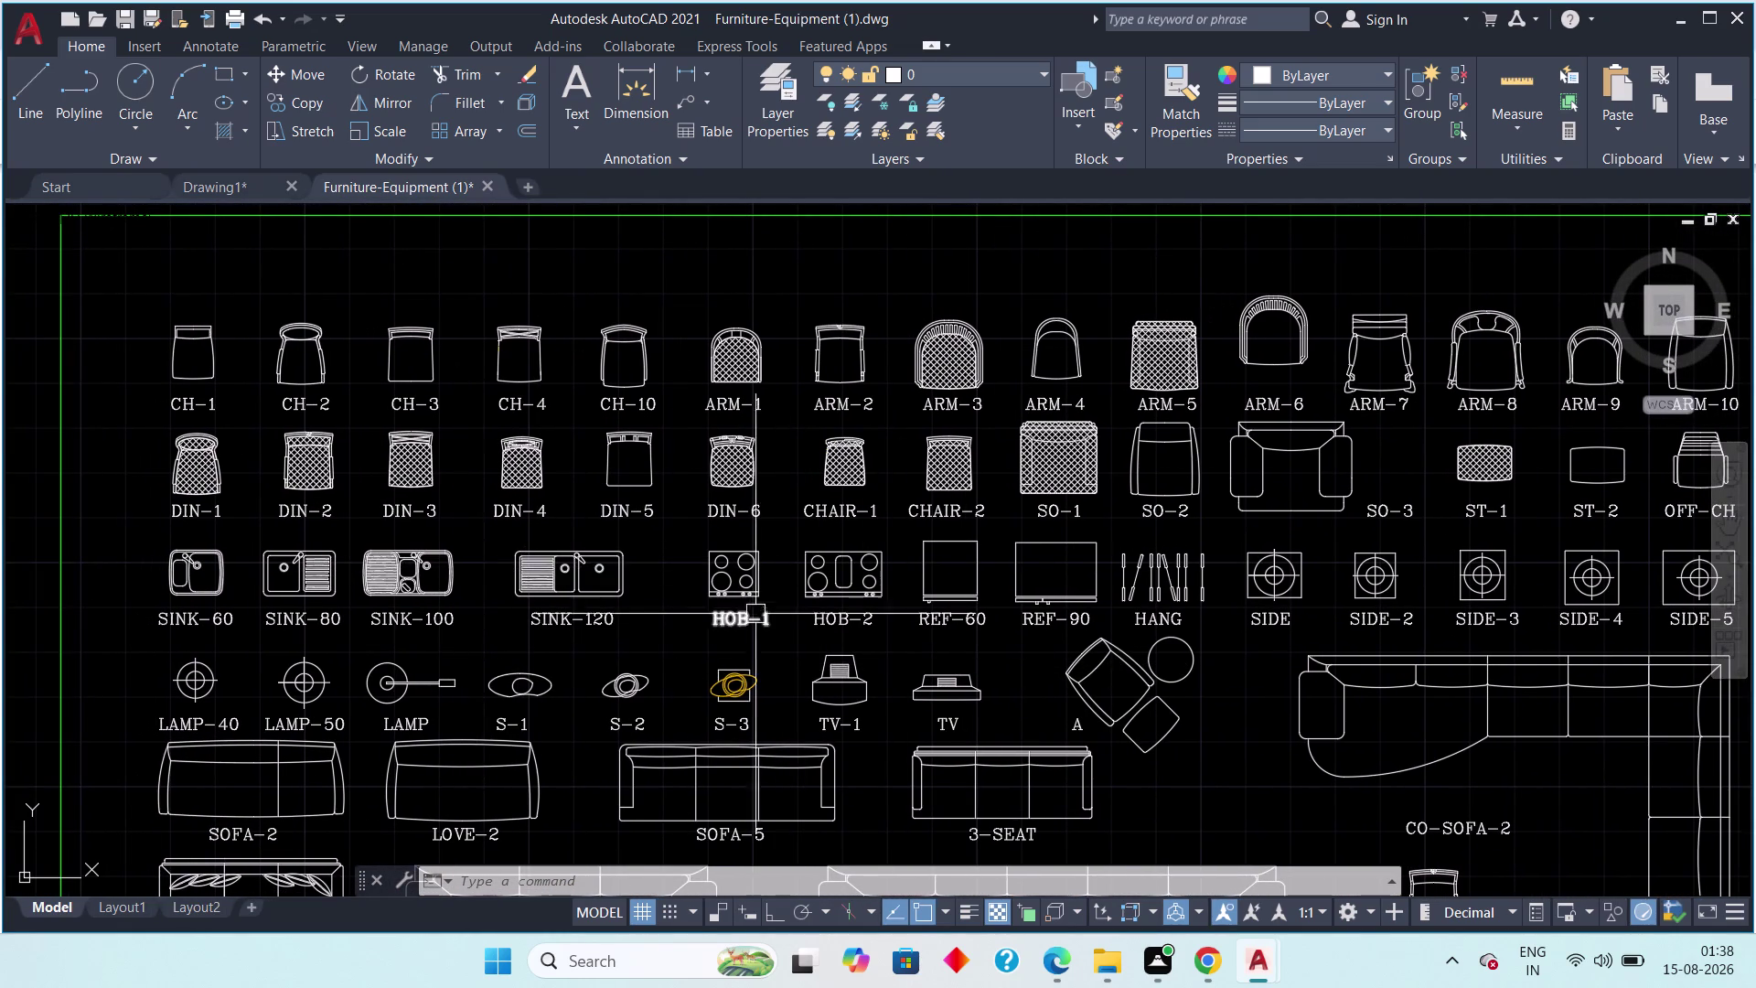
scroll(up, 3)
scroll(up, 3)
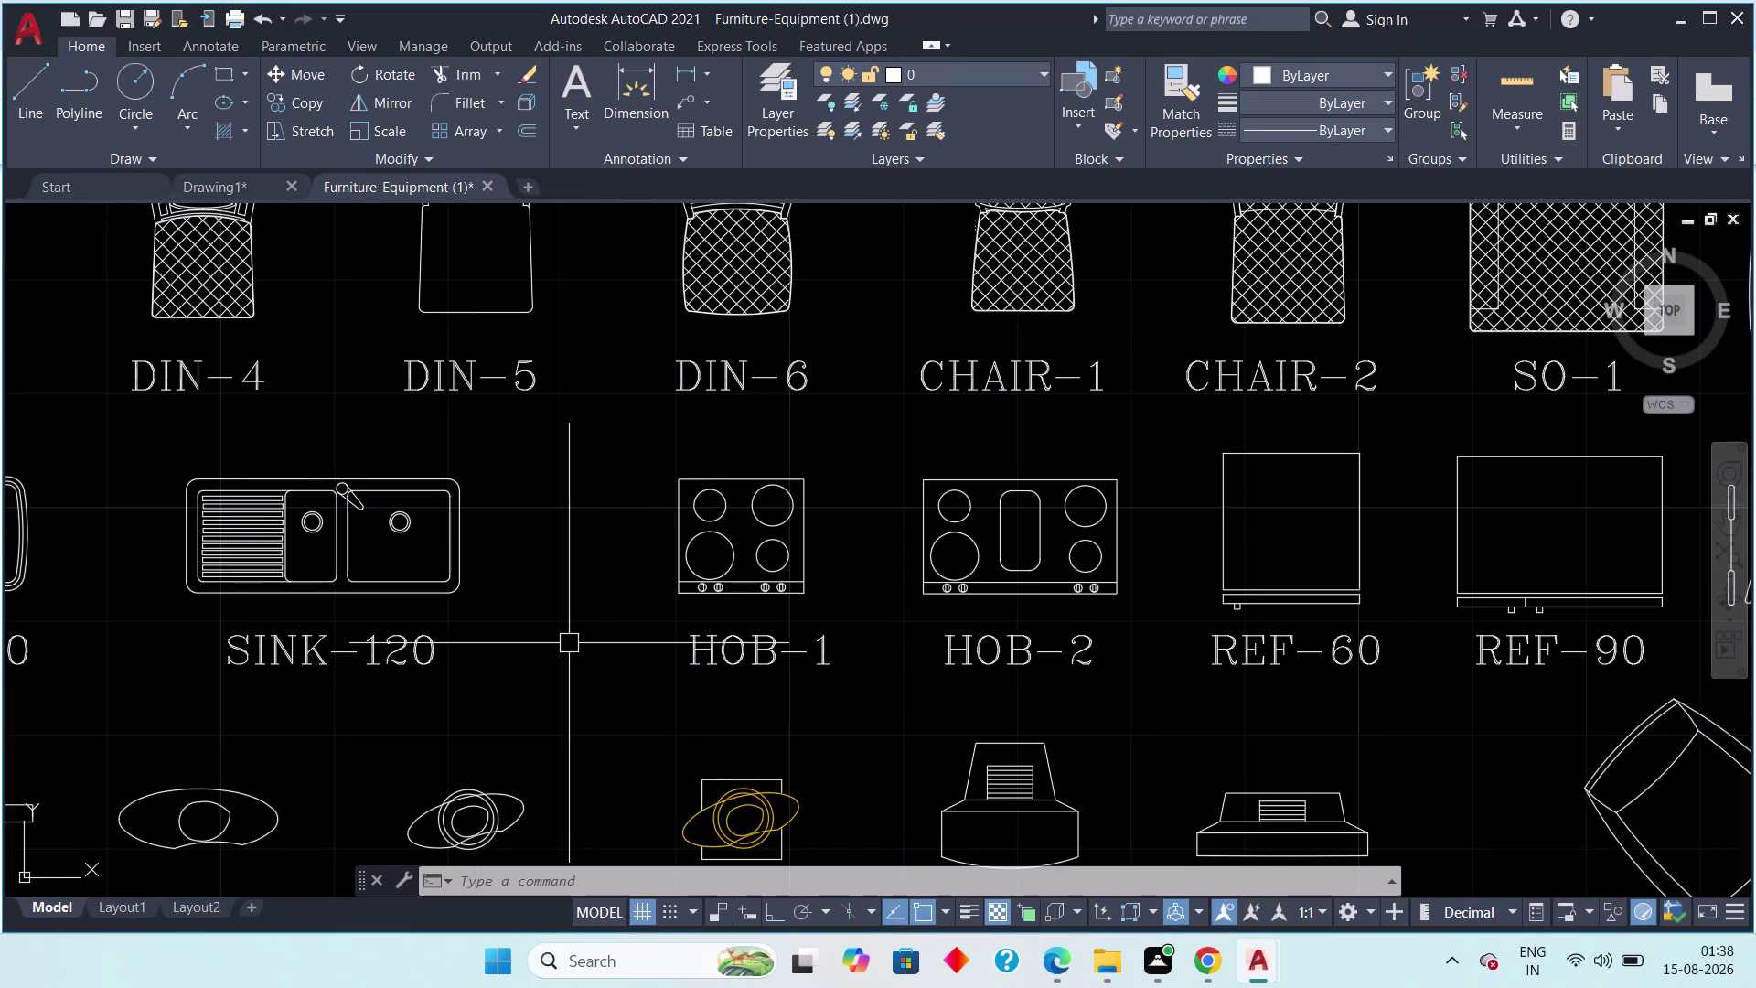
middle_drag(566, 644, 924, 698)
scroll(down, 3)
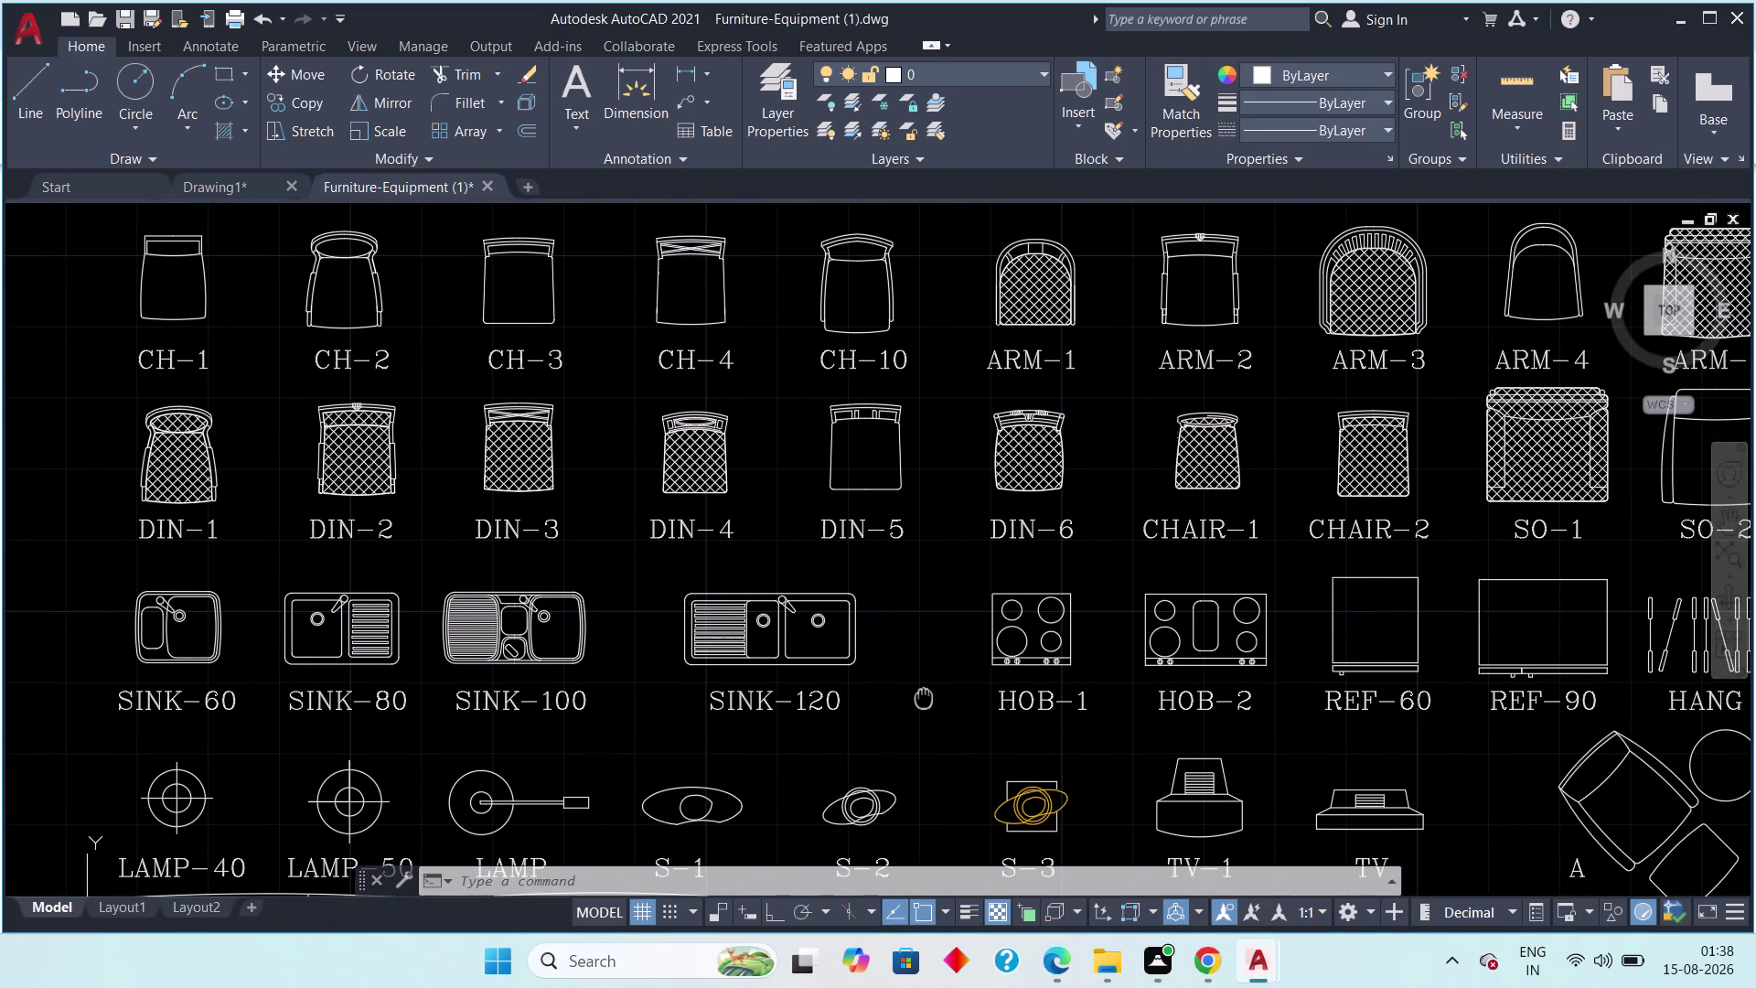
middle_drag(923, 698, 823, 675)
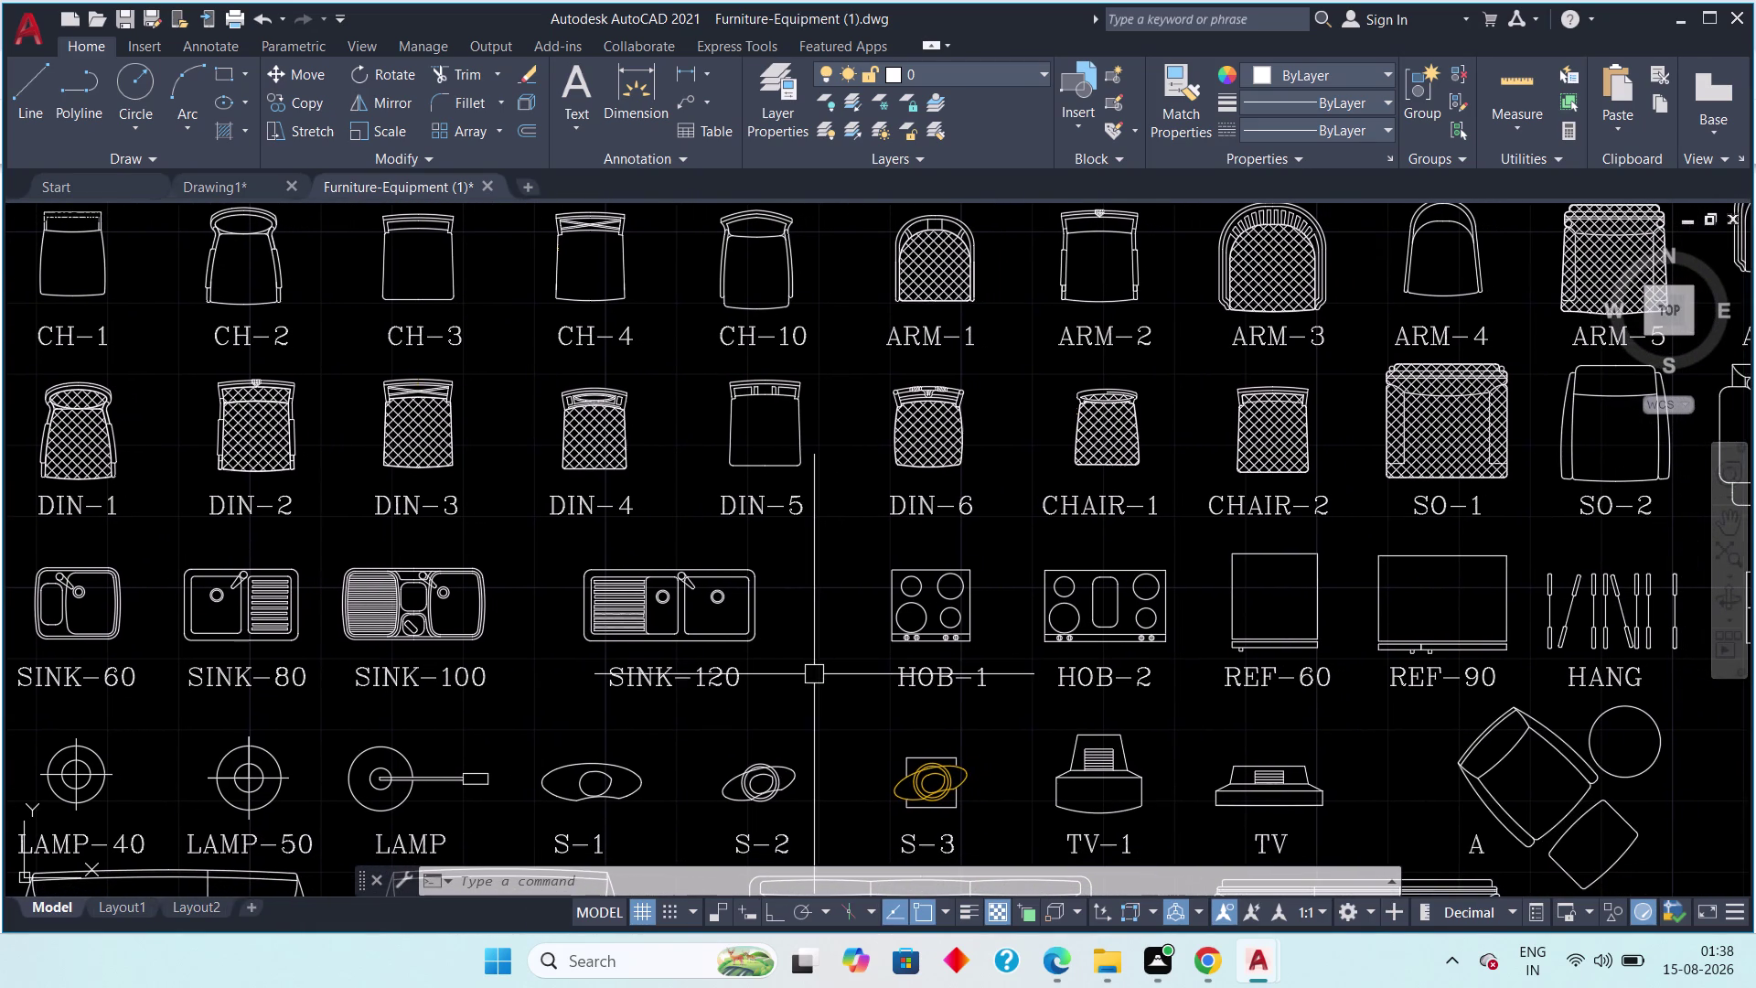
scroll(up, 3)
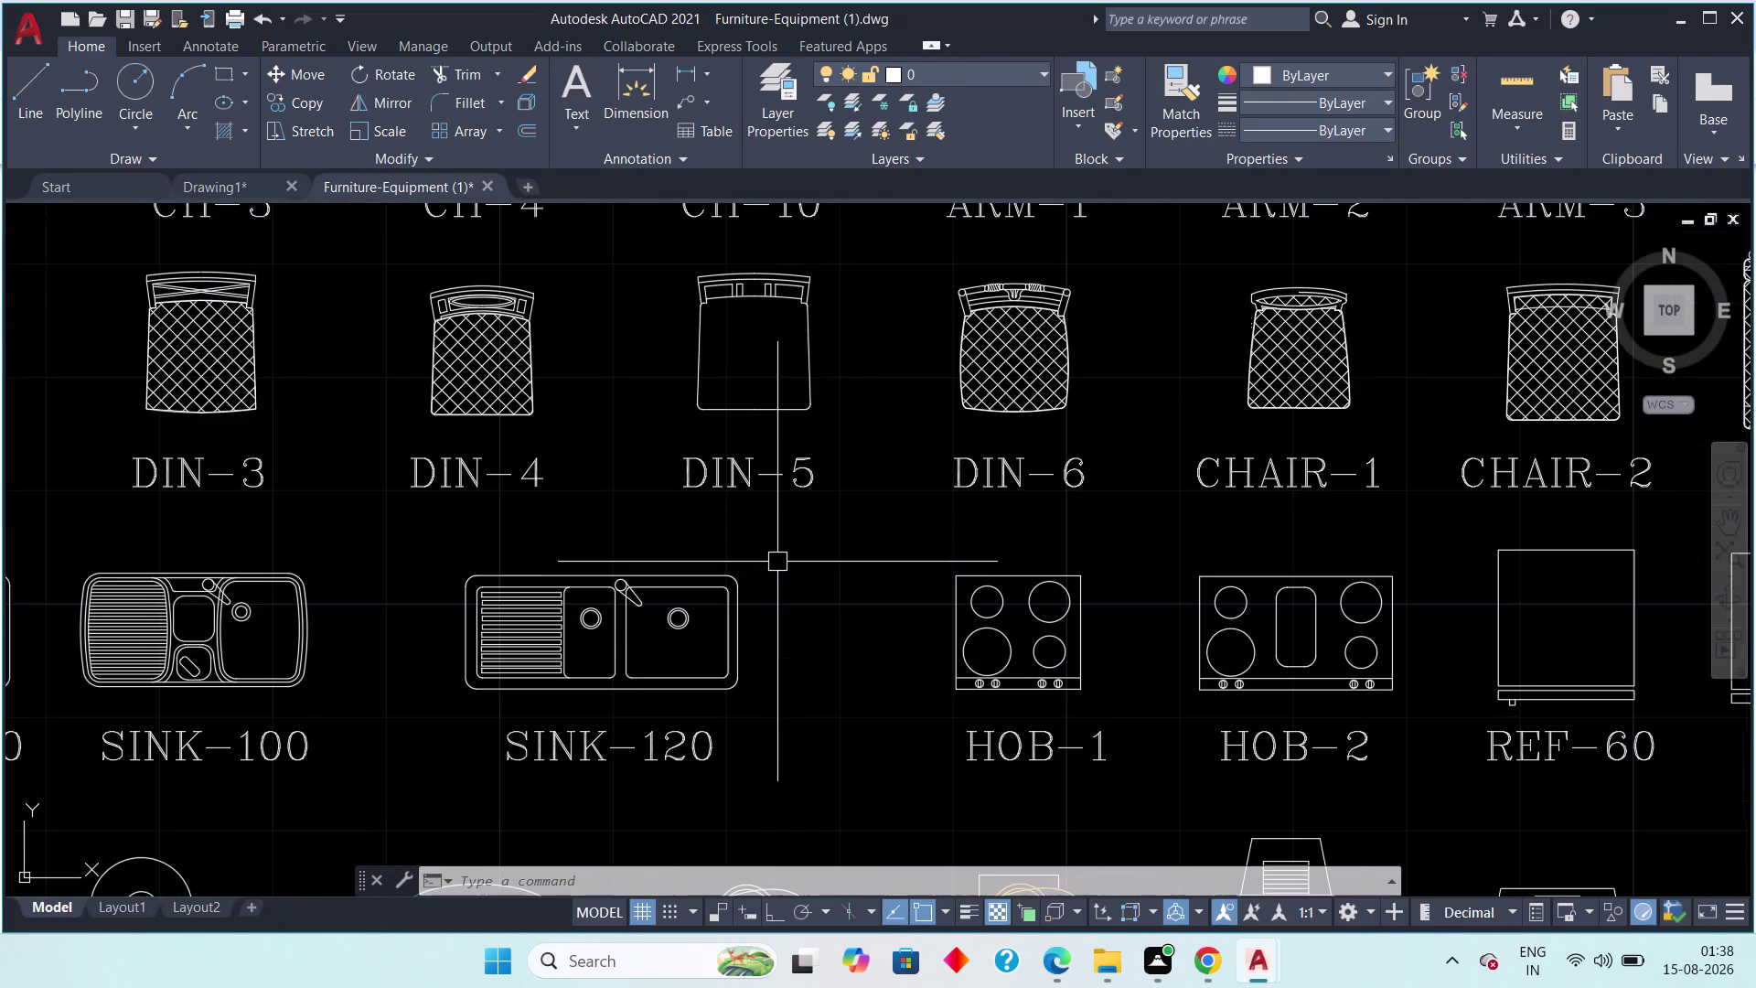
click(770, 539)
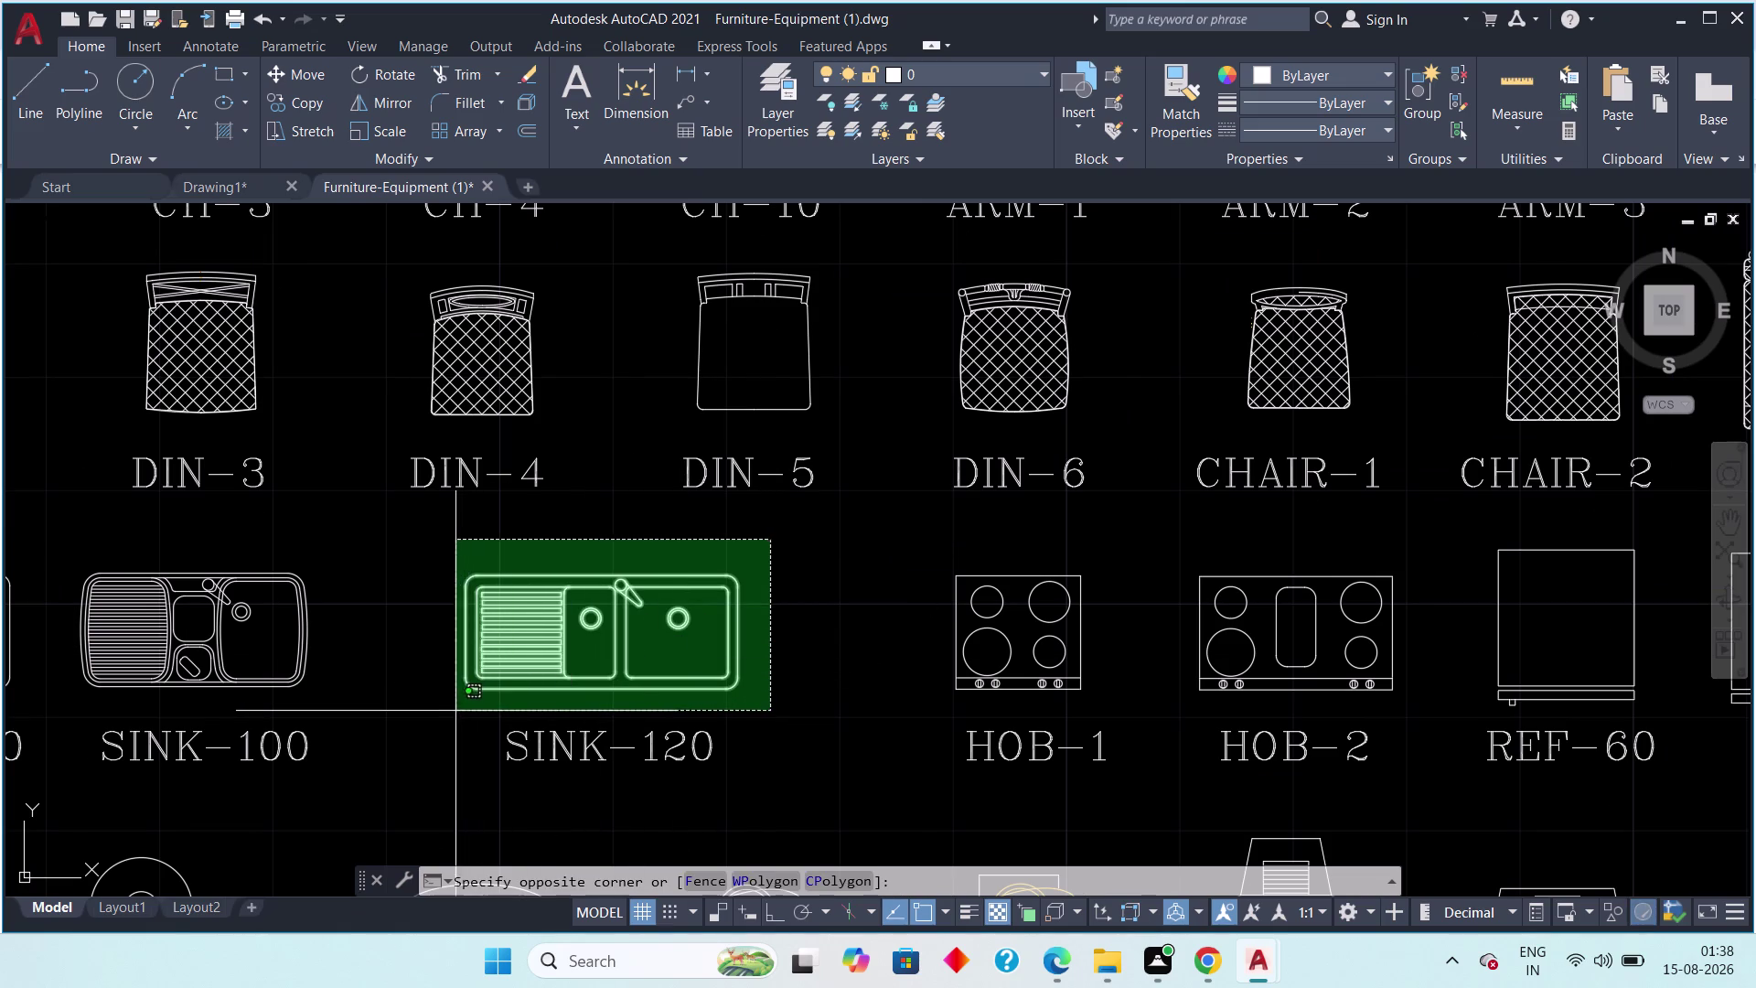
Window-select the SINK-120 block, copy it with Ctrl+C, and switch to Drawing1.
click(440, 715)
scroll(down, 3)
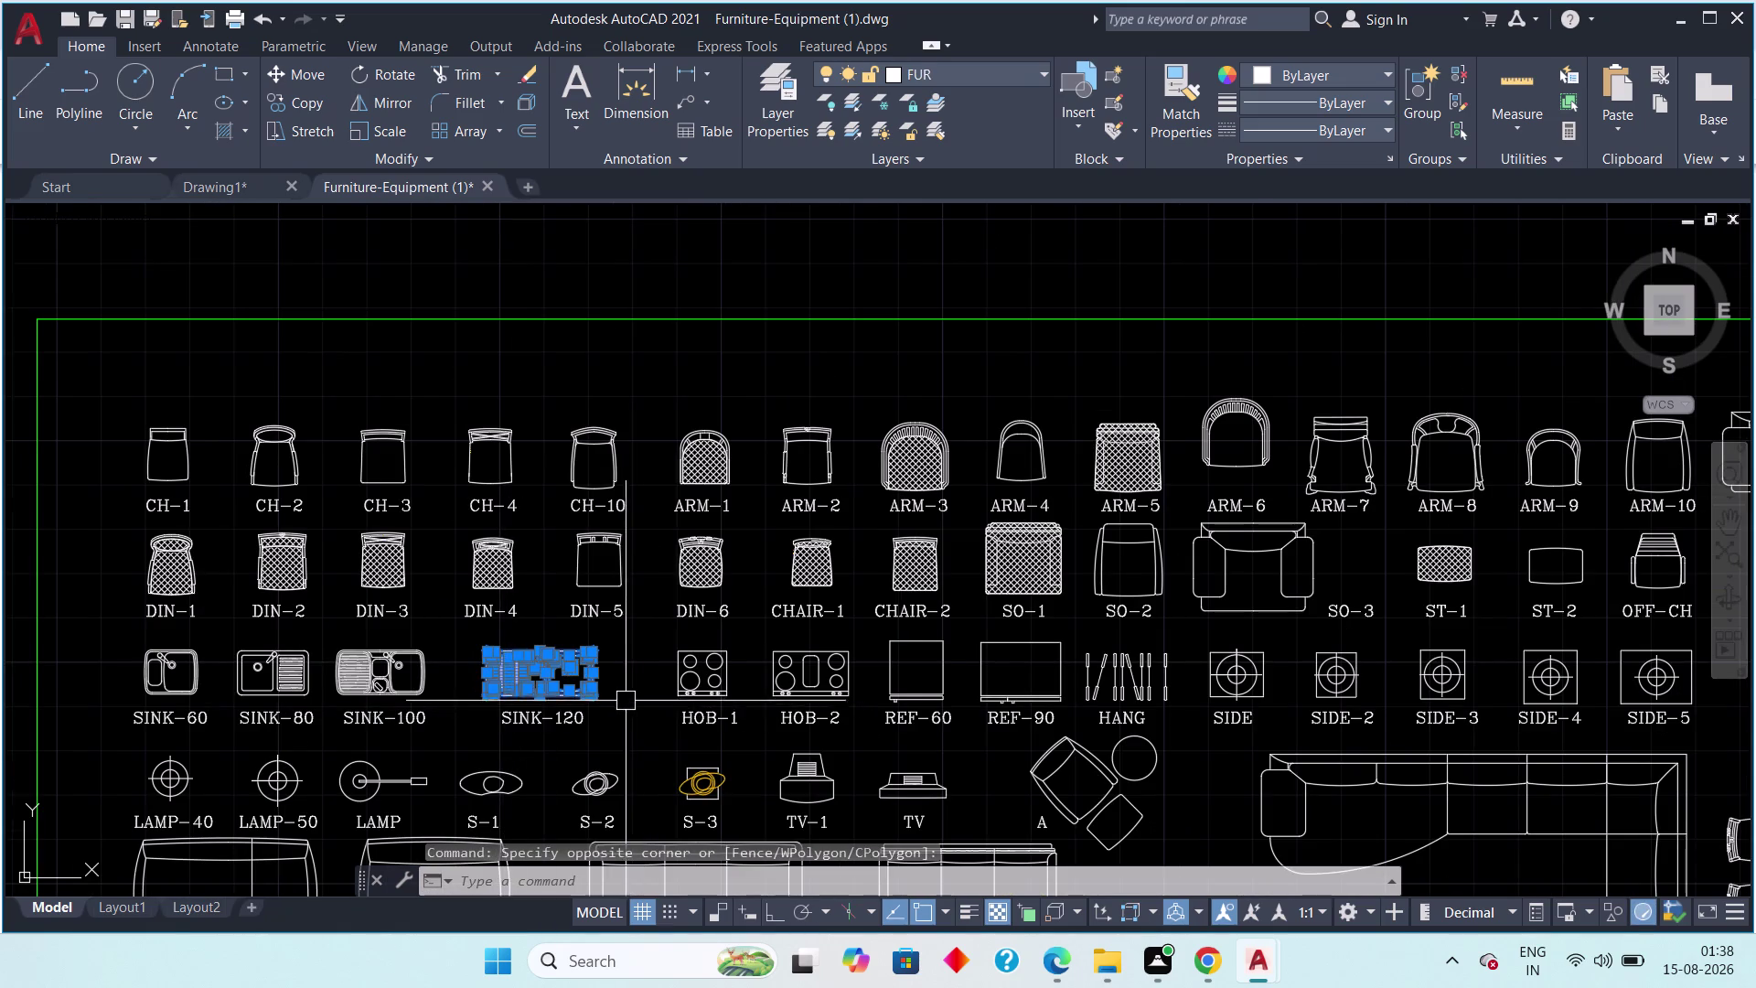
scroll(up, 3)
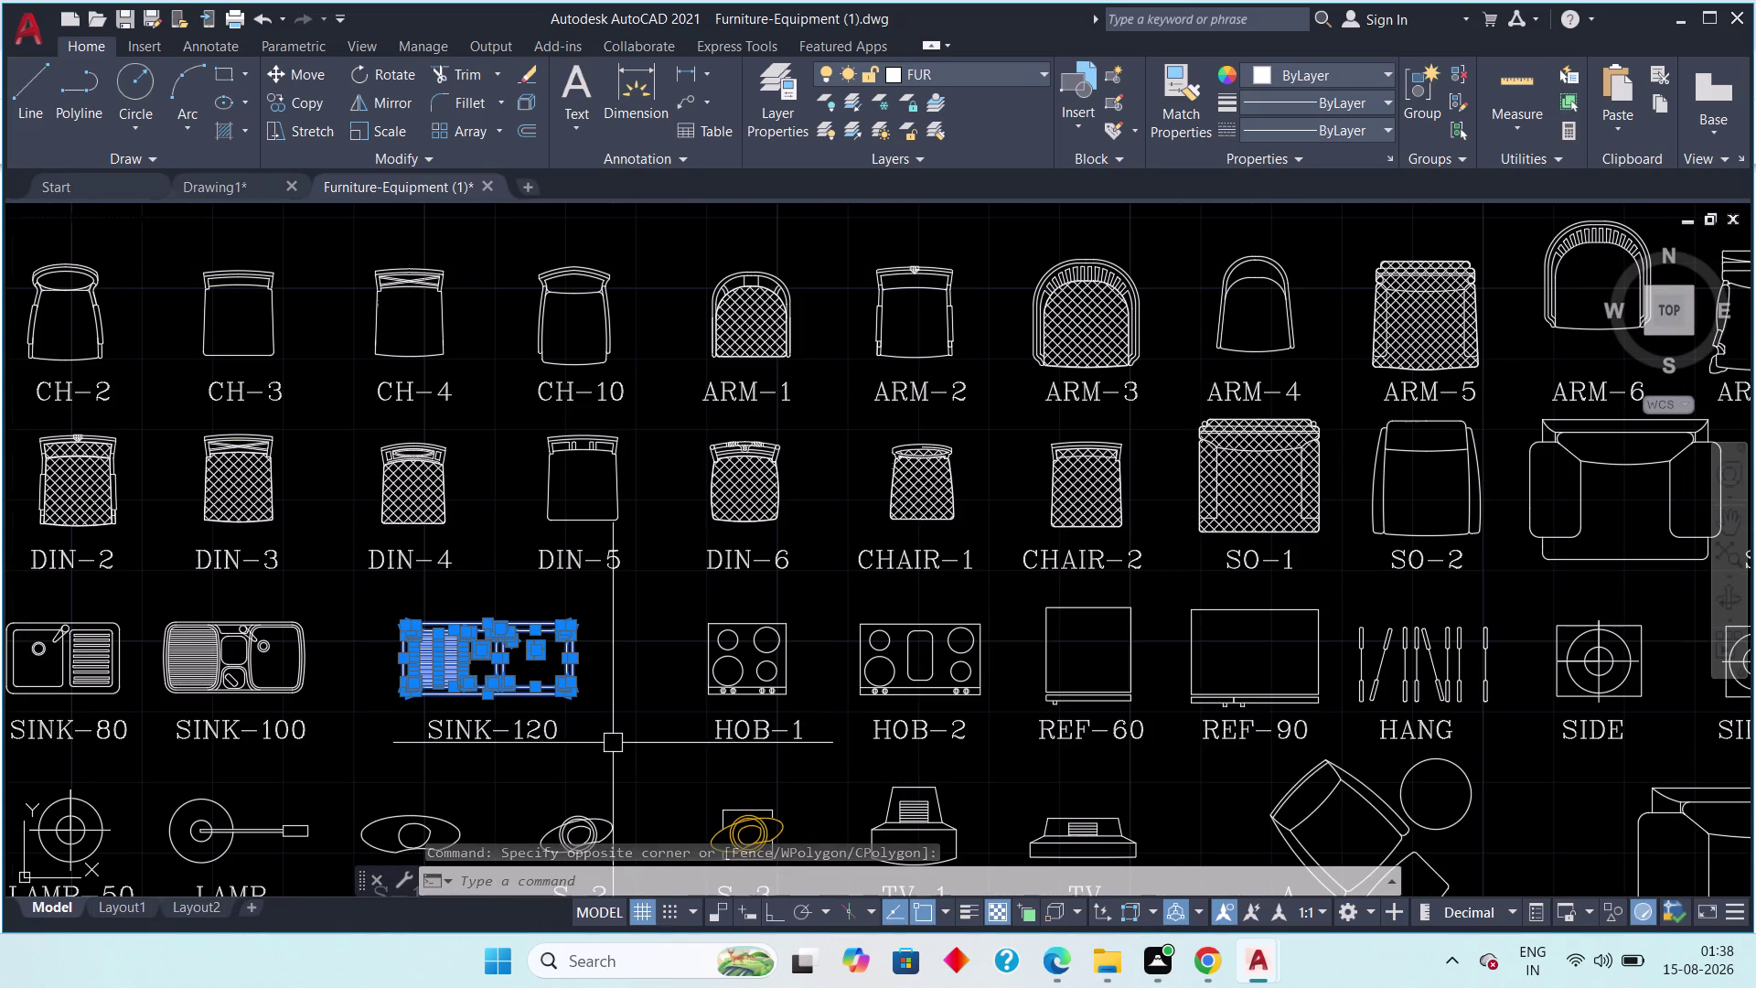
key(ctrl+c)
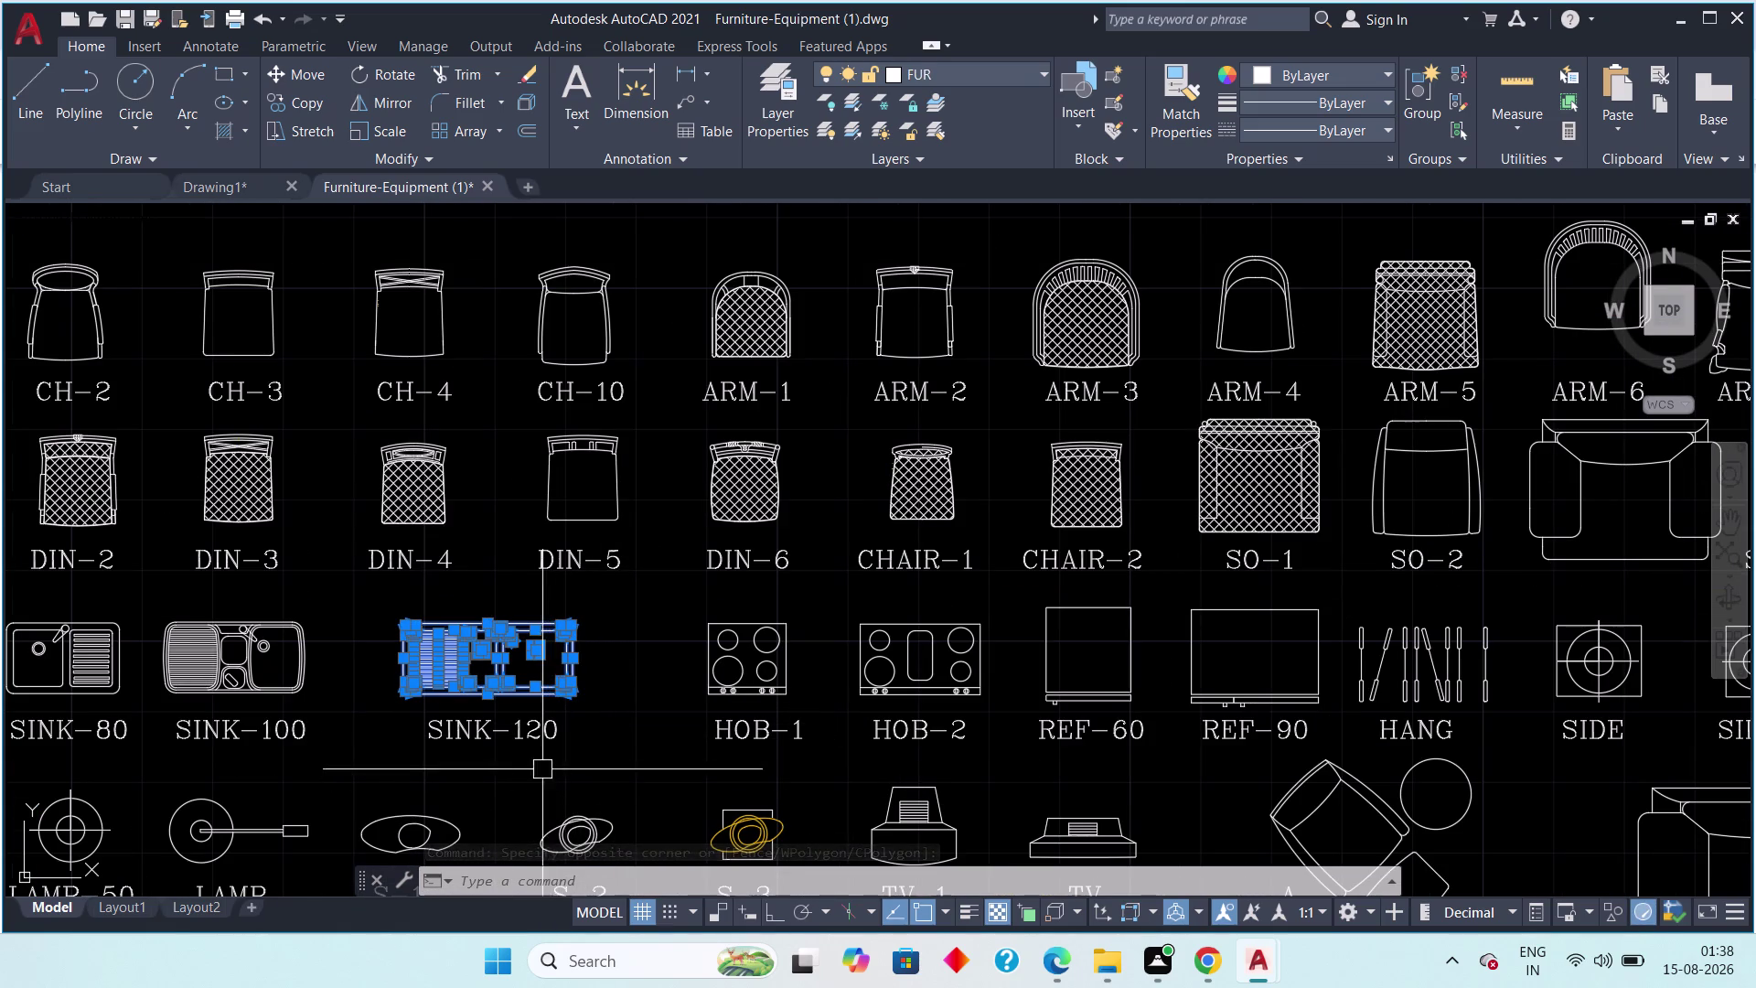
click(222, 183)
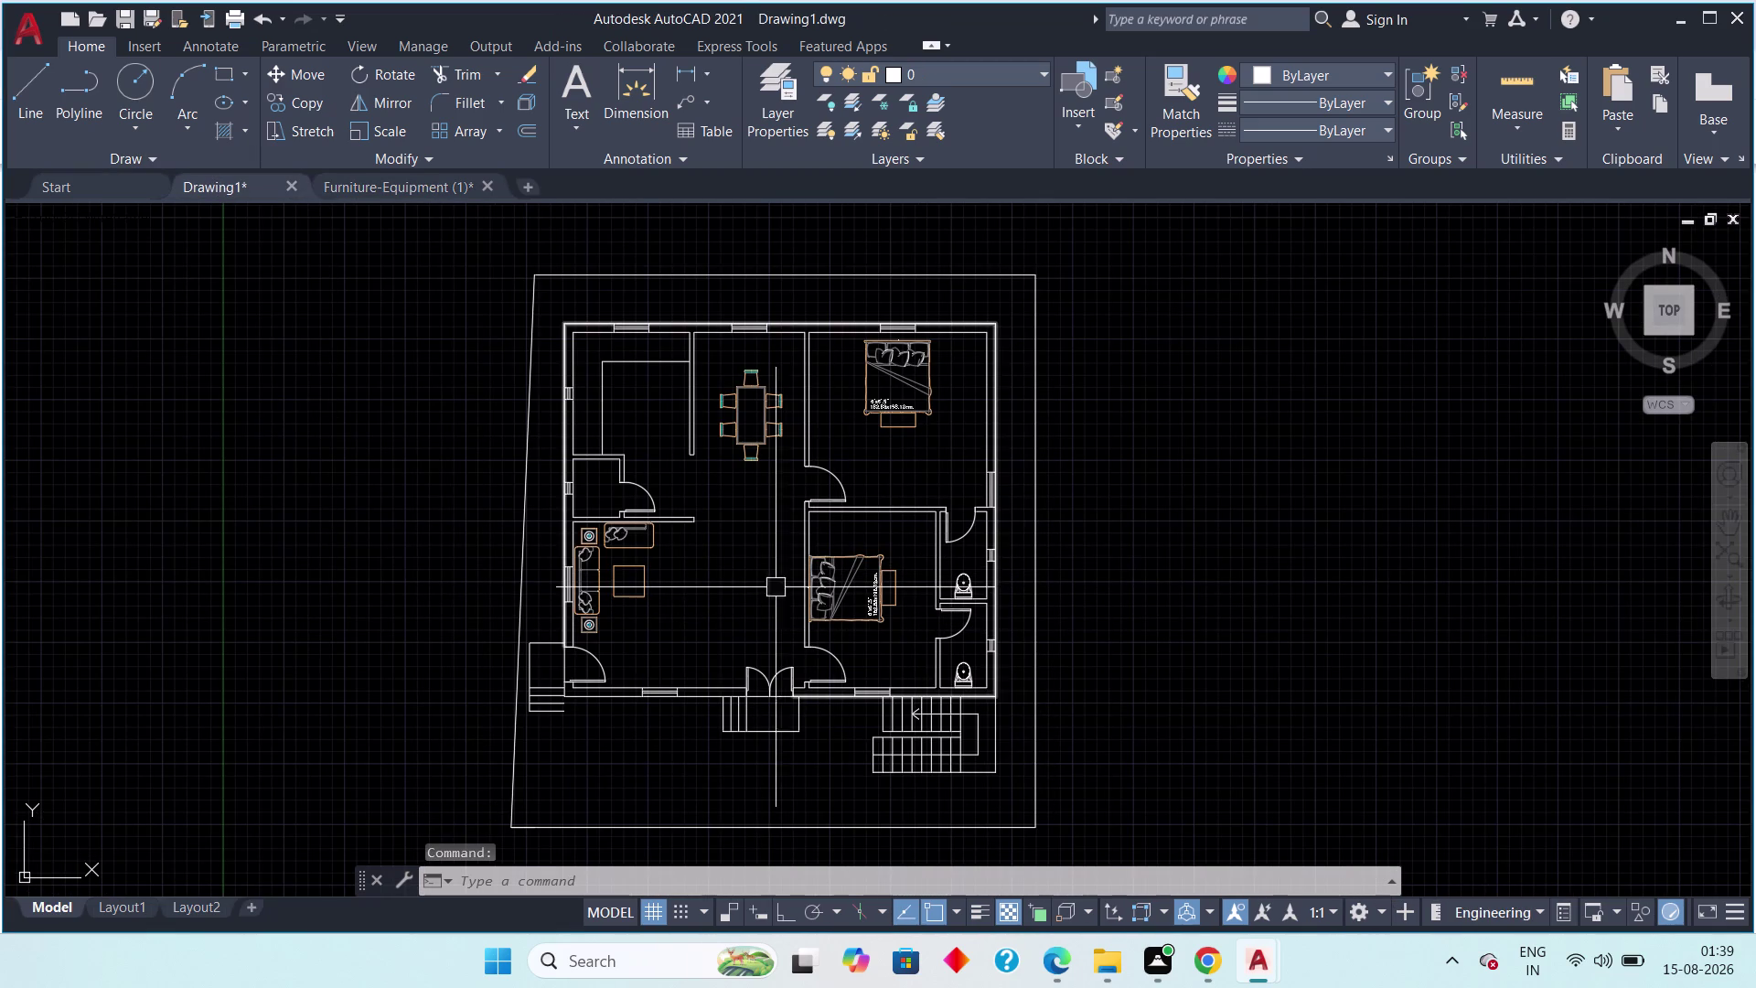
Paste the copied sink beside the floor plan and select it.
click(700, 587)
click(709, 619)
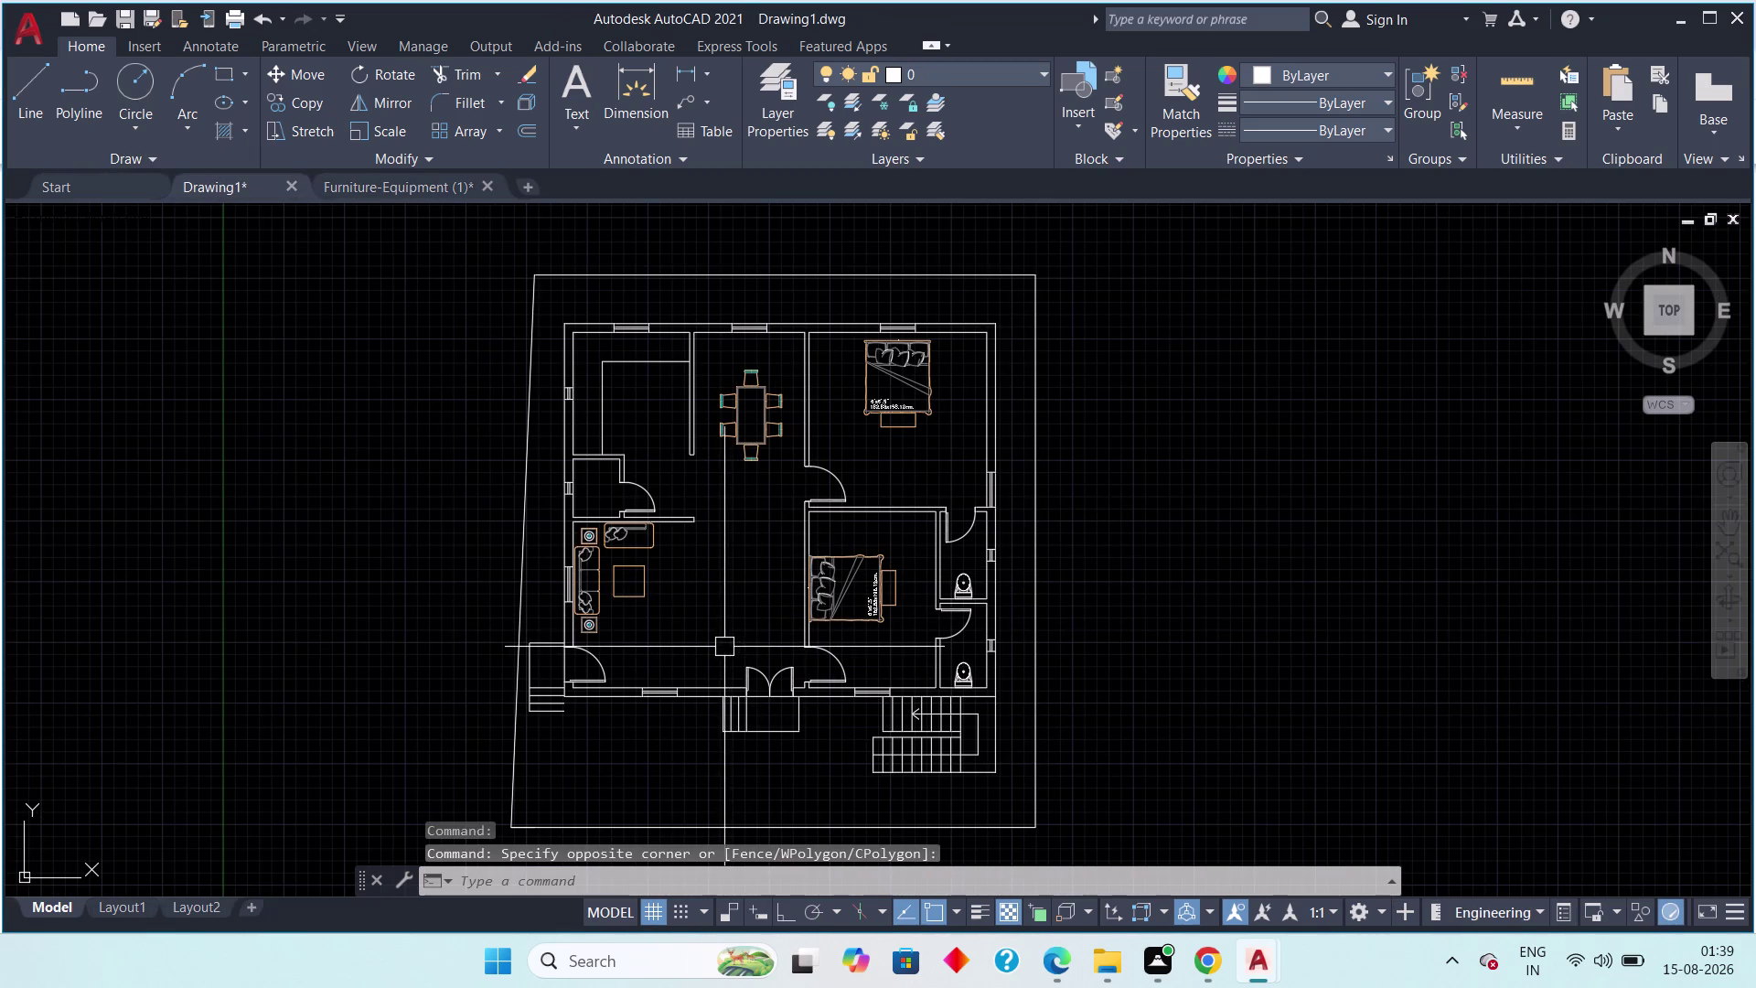
key(ctrl+v)
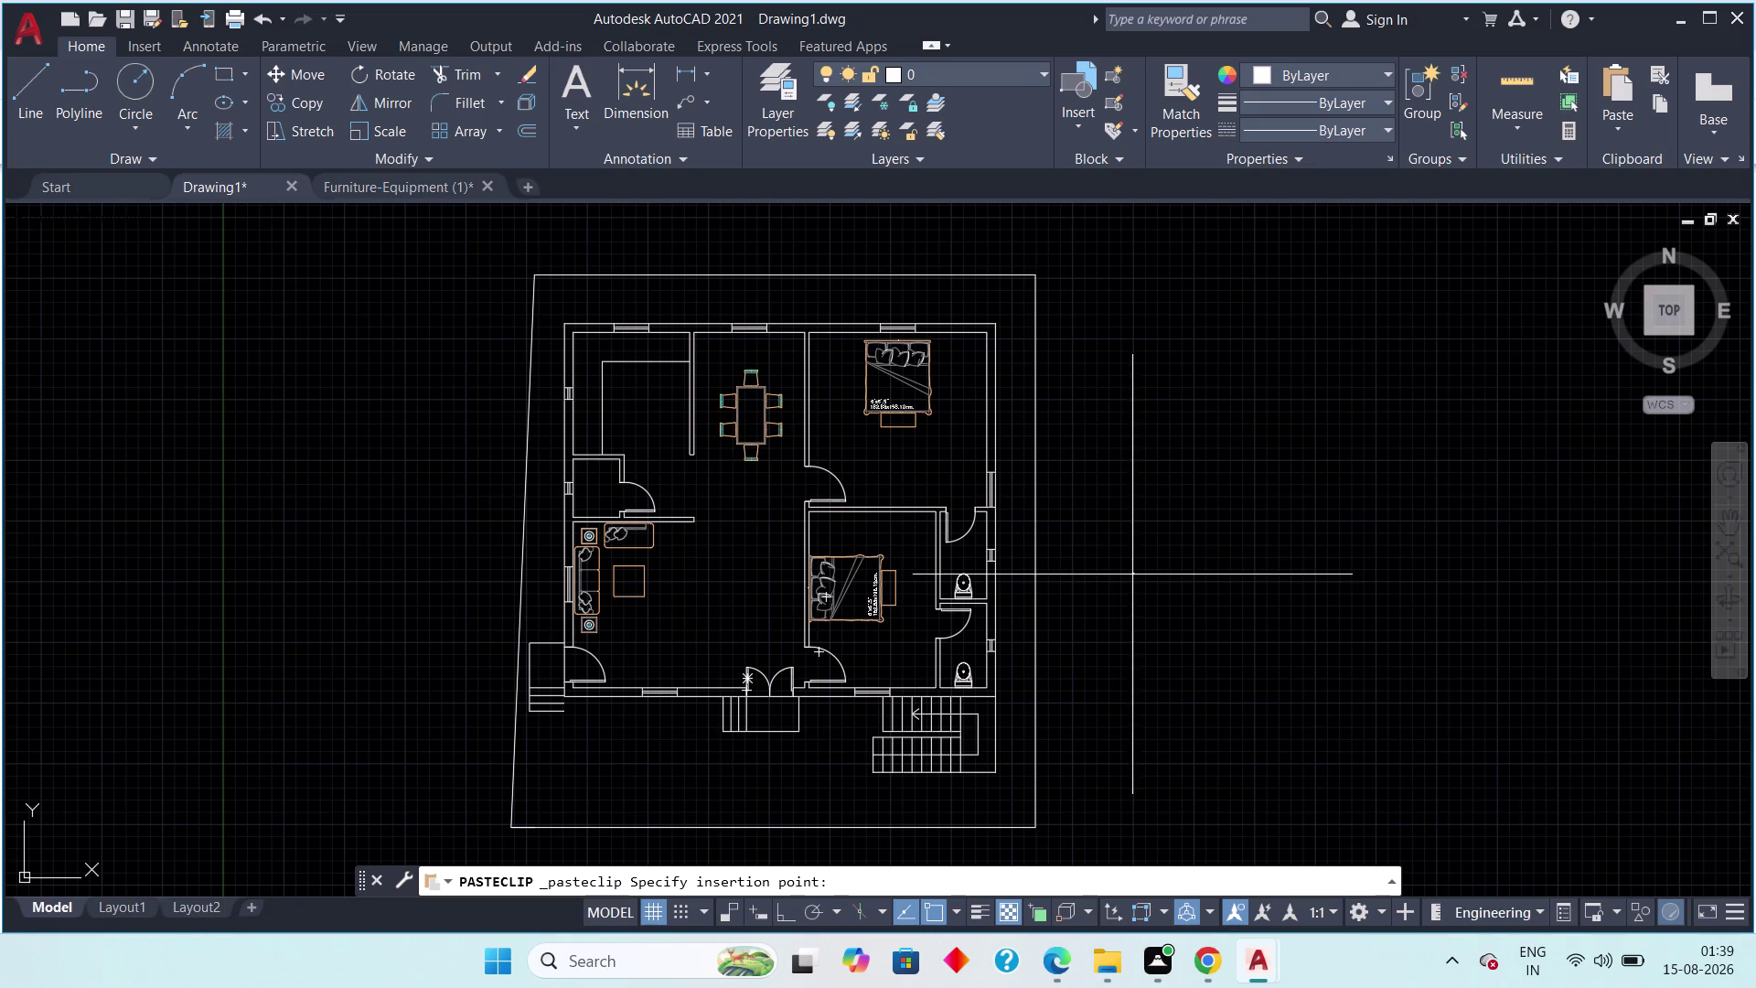
click(1121, 530)
key(Escape)
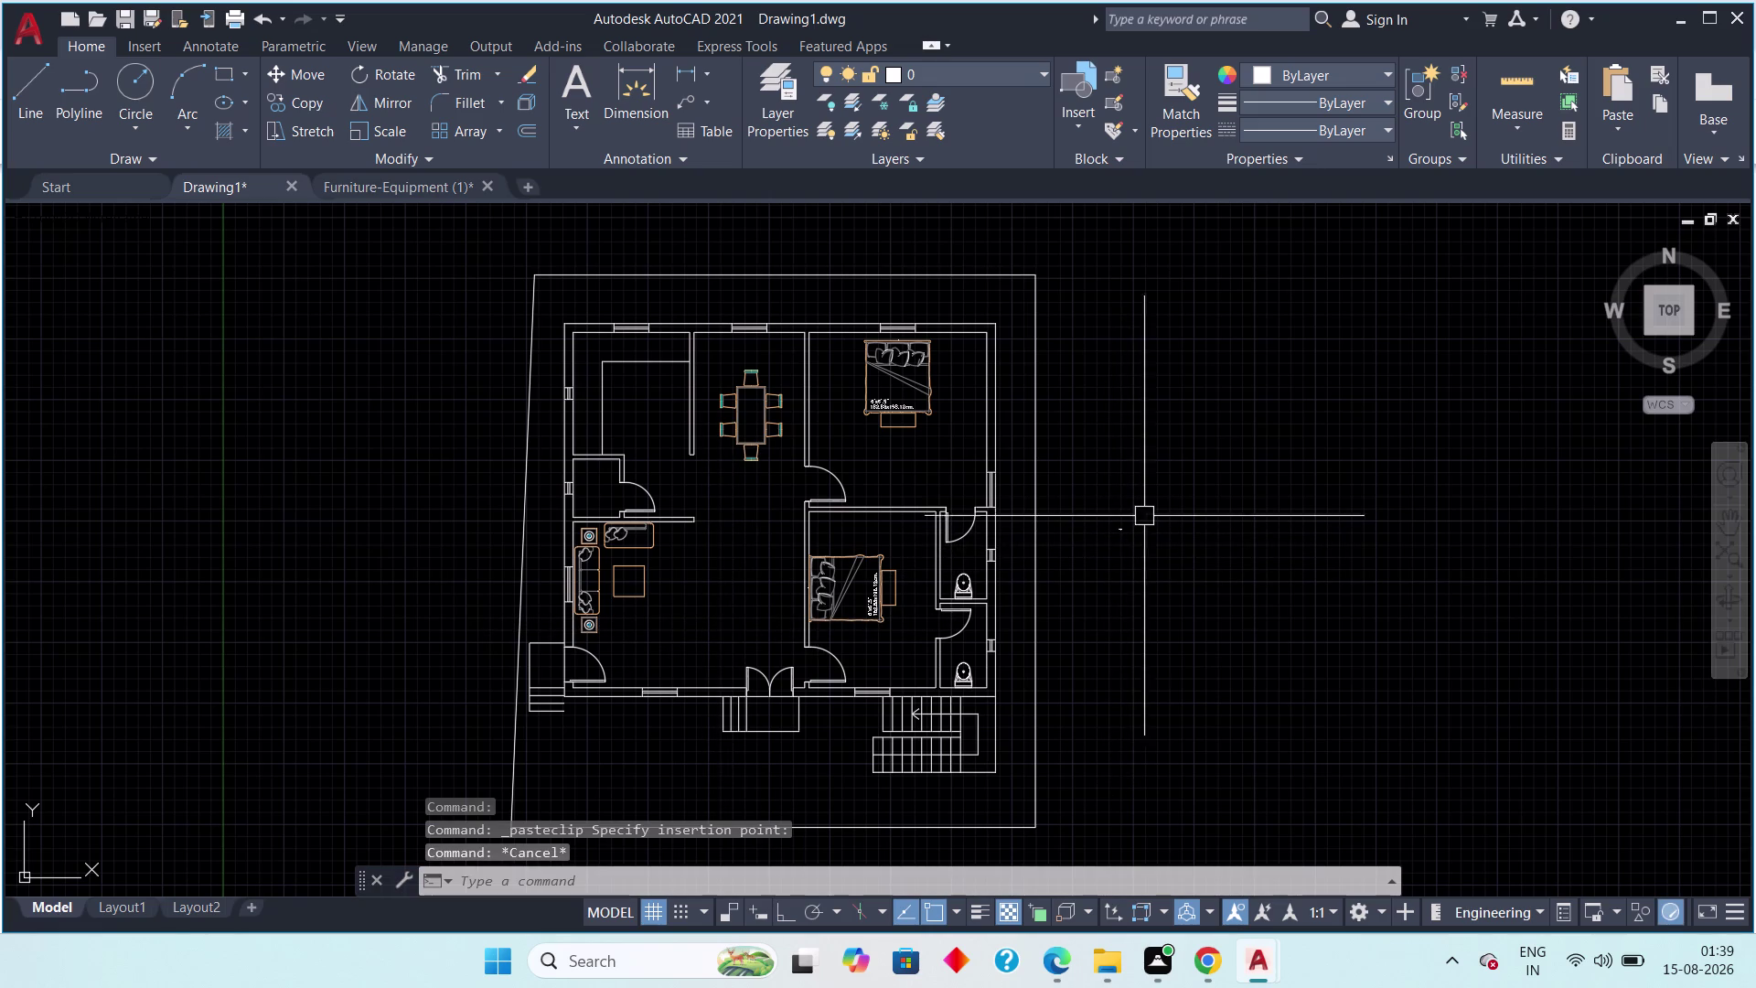
drag(1137, 509, 1129, 520)
click(1090, 563)
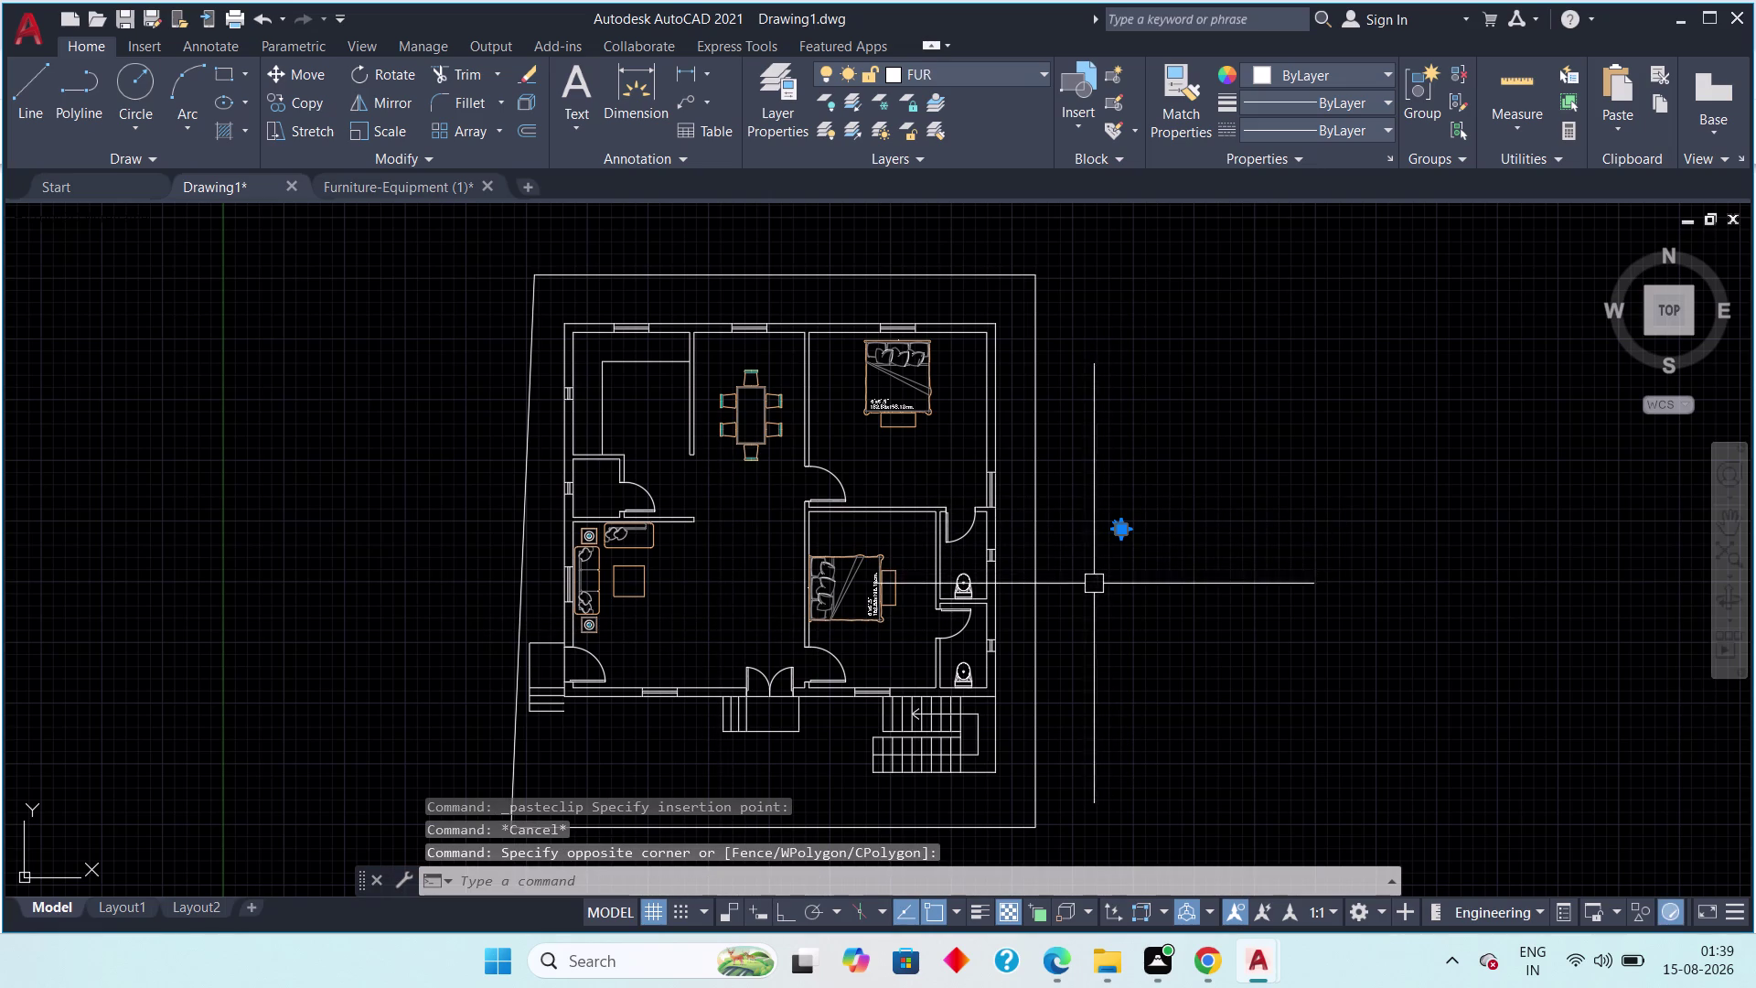
Scale the pasted sink with SC from a picked base point.
key(s)
key(c)
key(space)
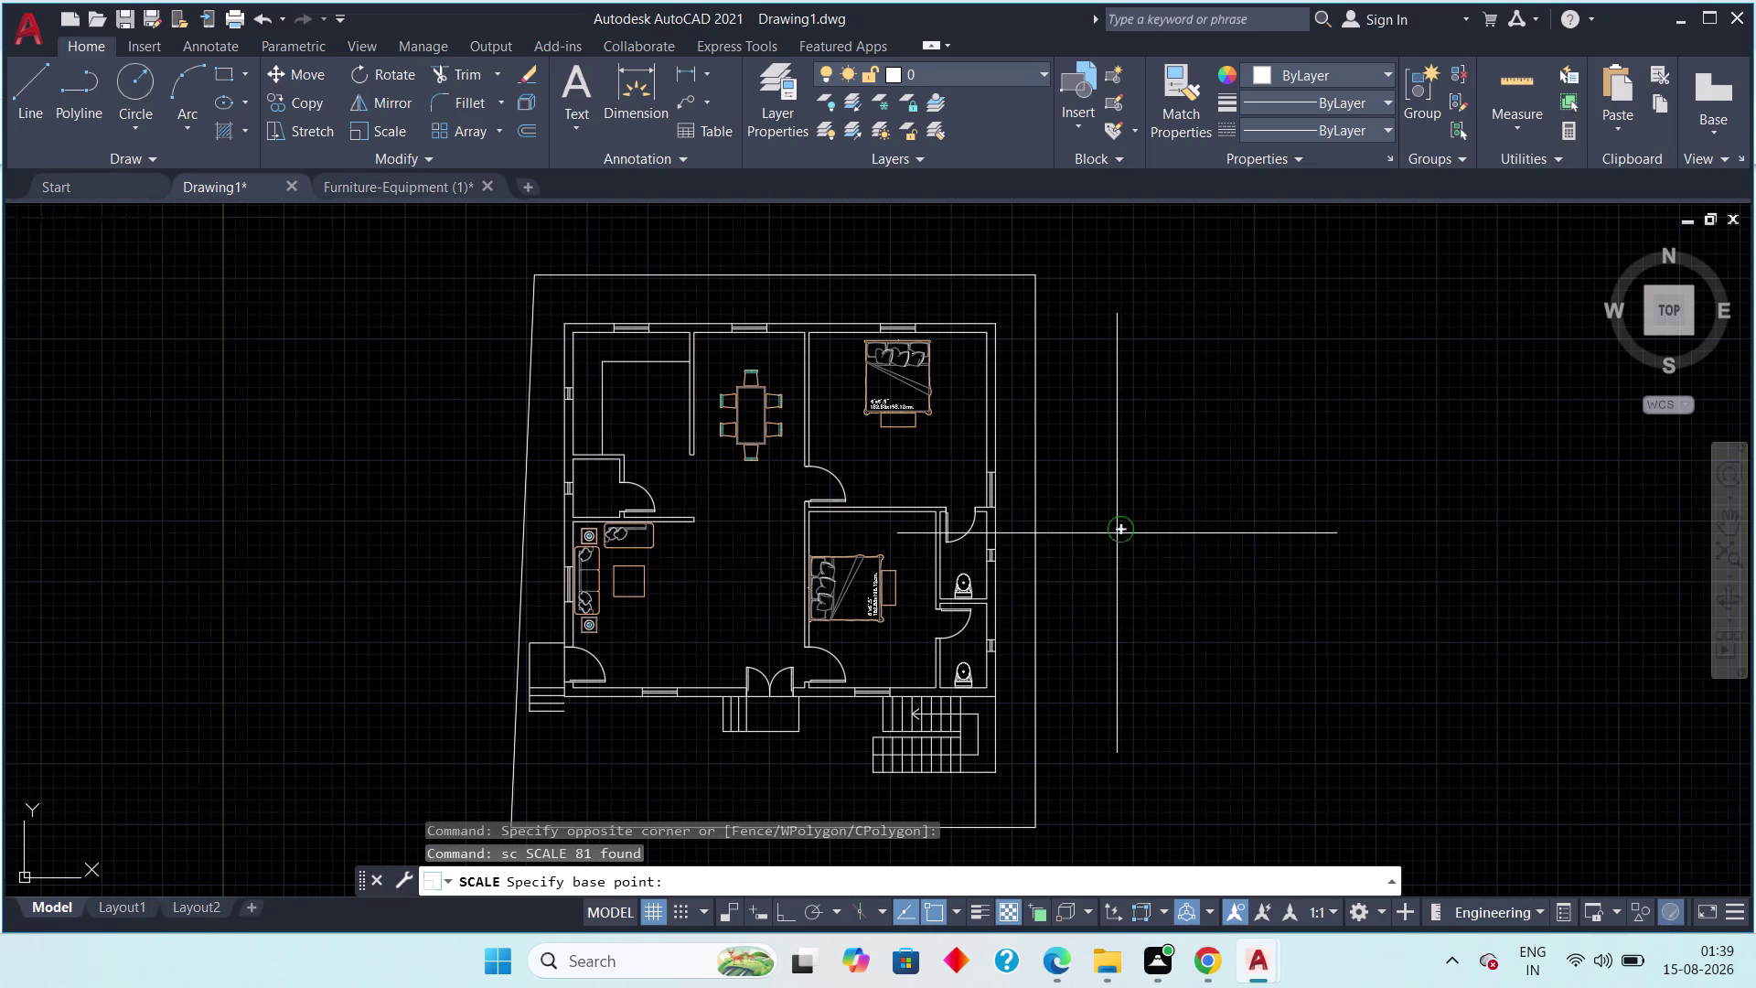
drag(1122, 532, 1131, 538)
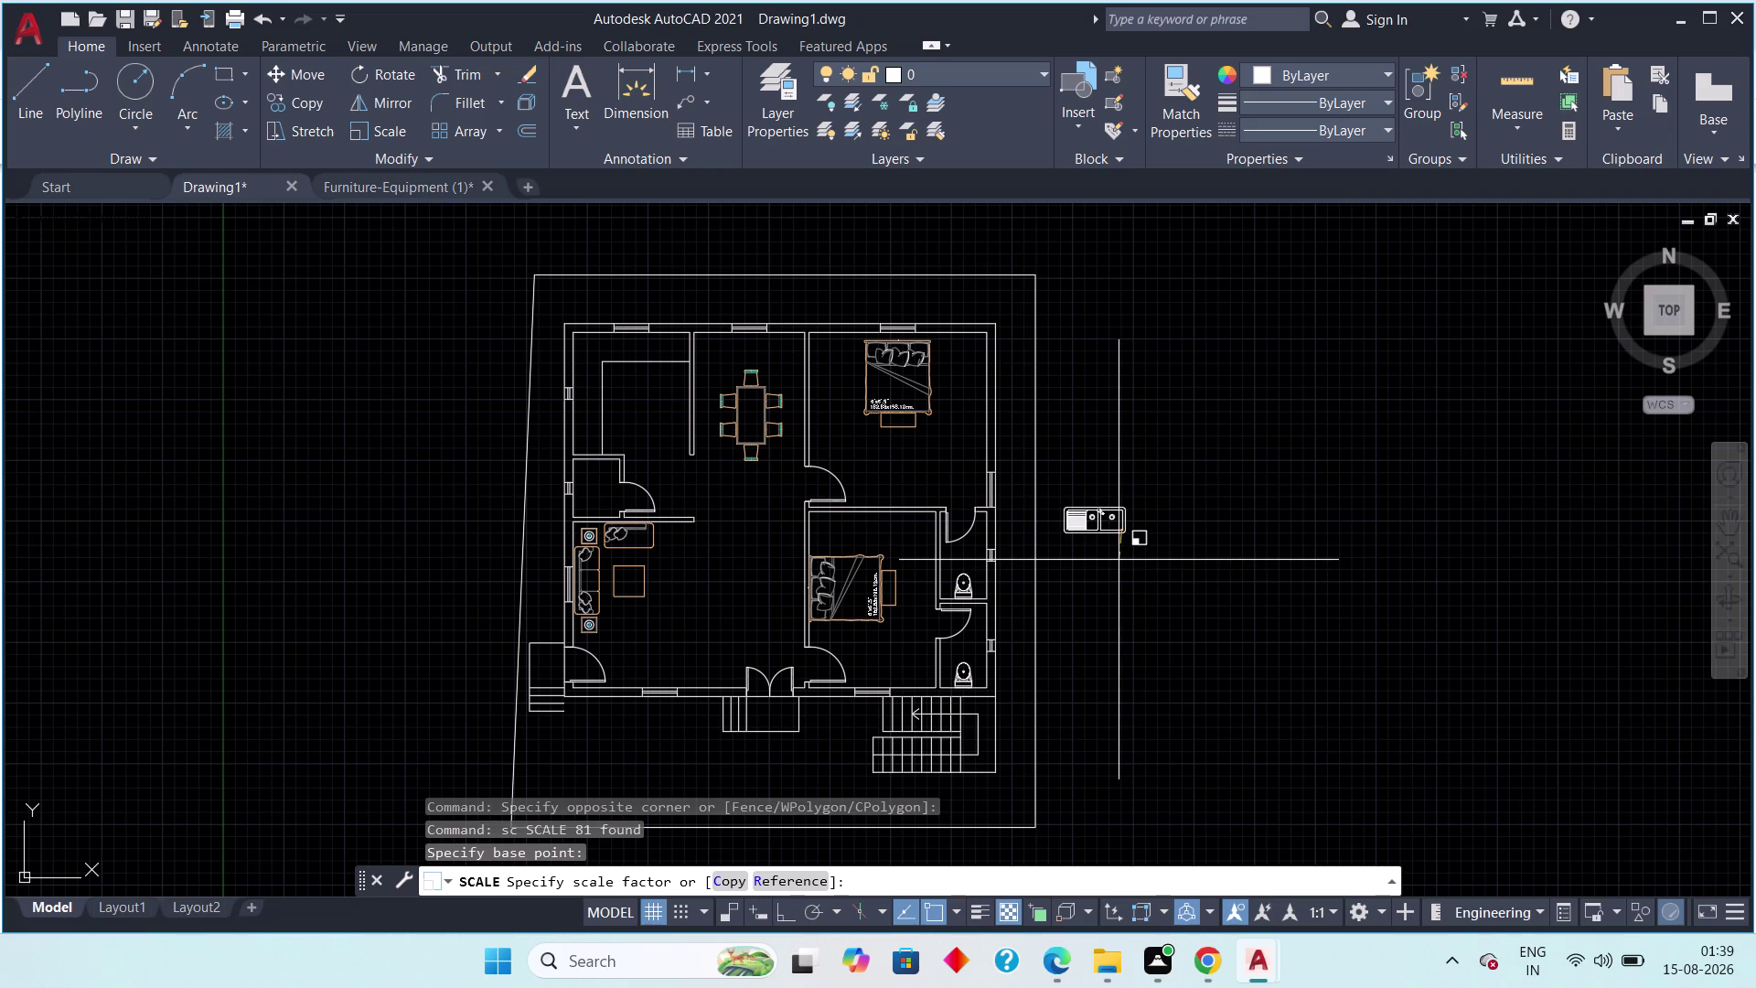
click(1117, 559)
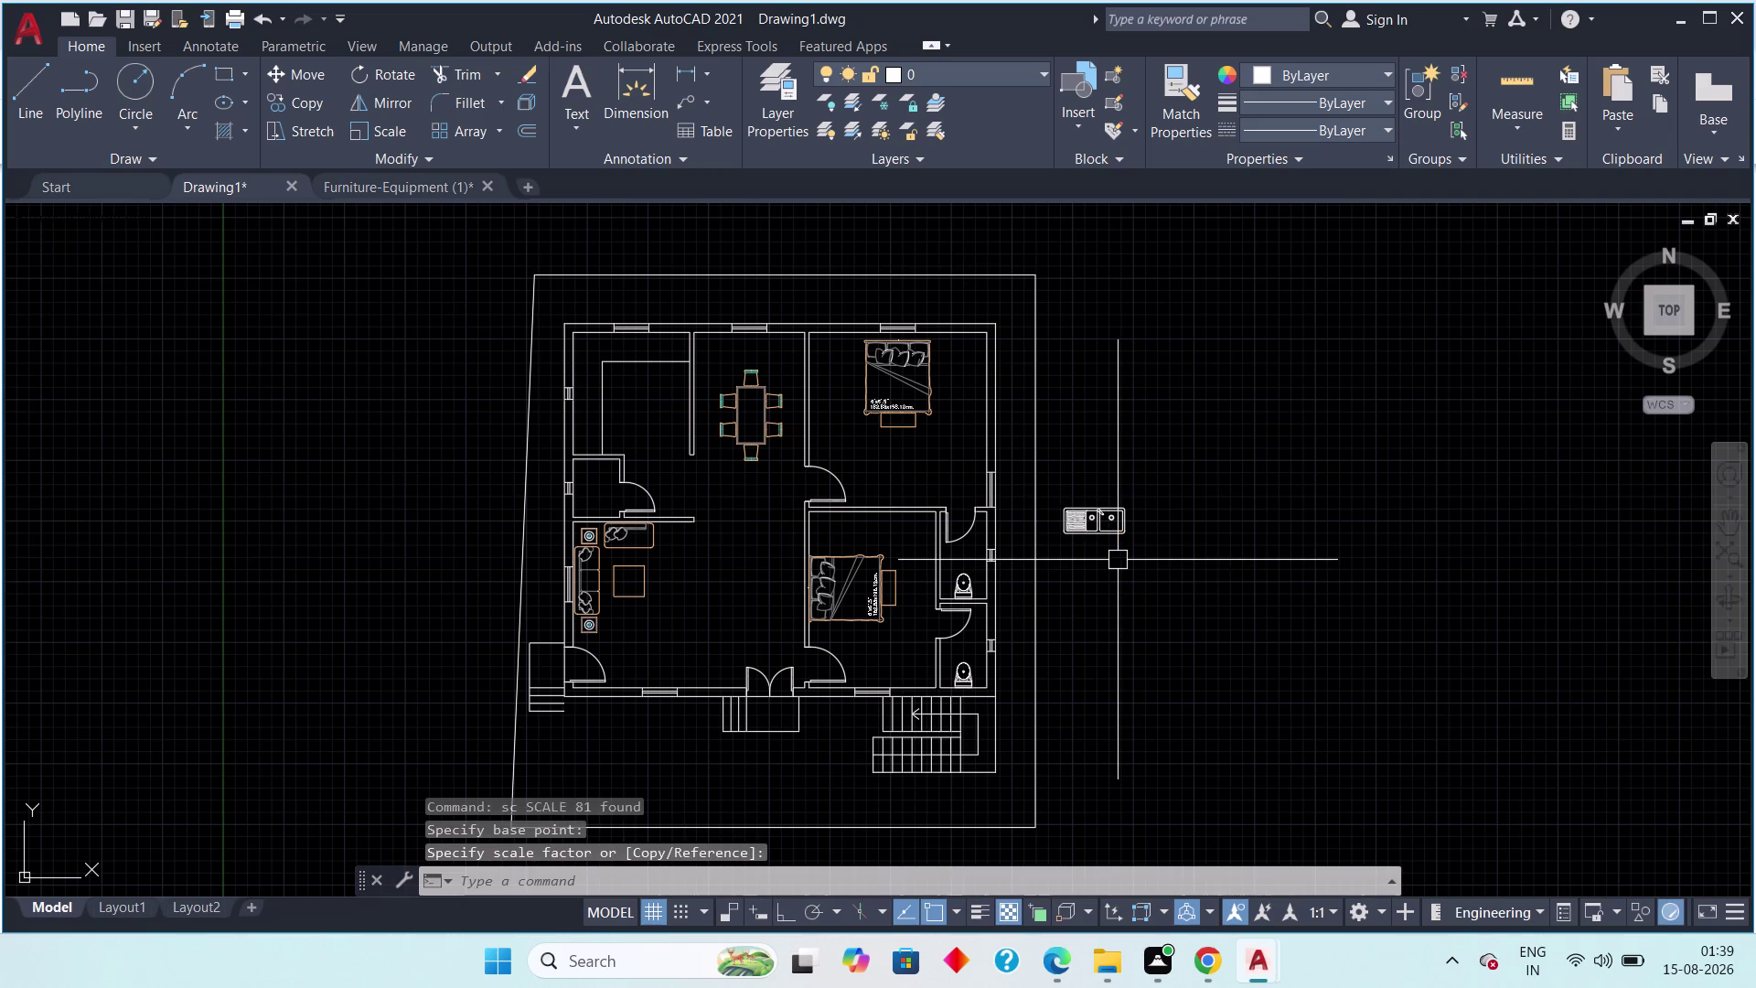
key(Escape)
key(Escape)
scroll(up, 3)
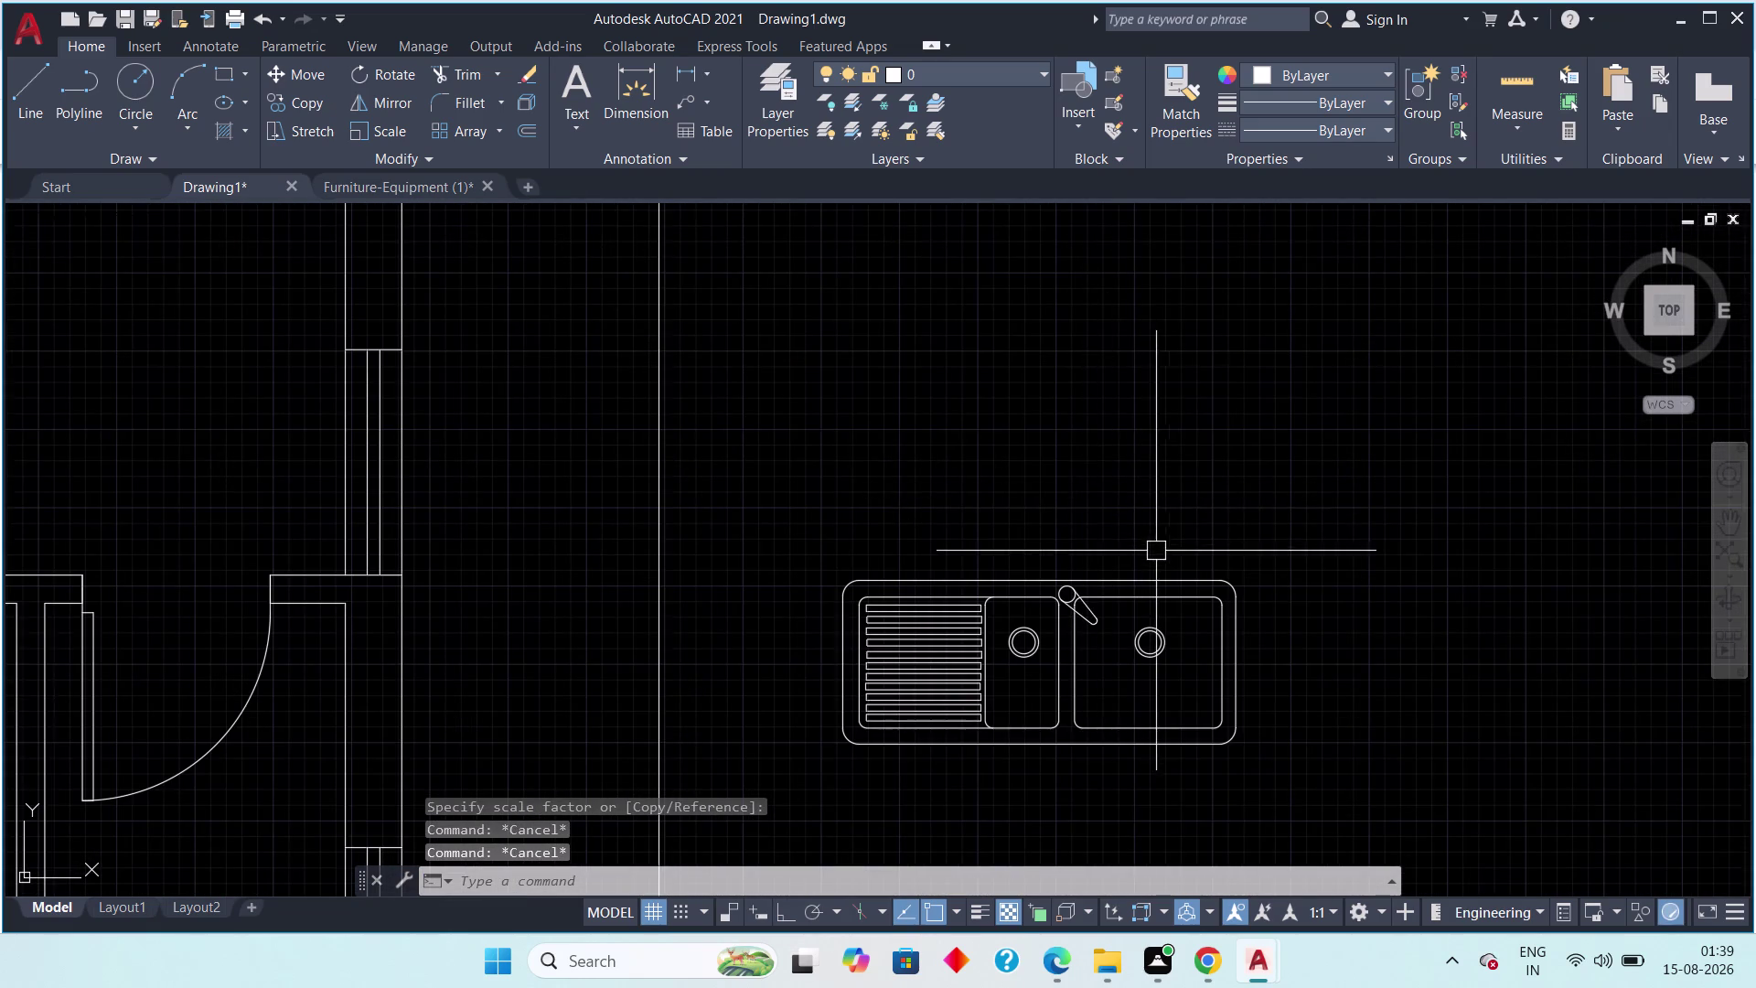
scroll(down, 3)
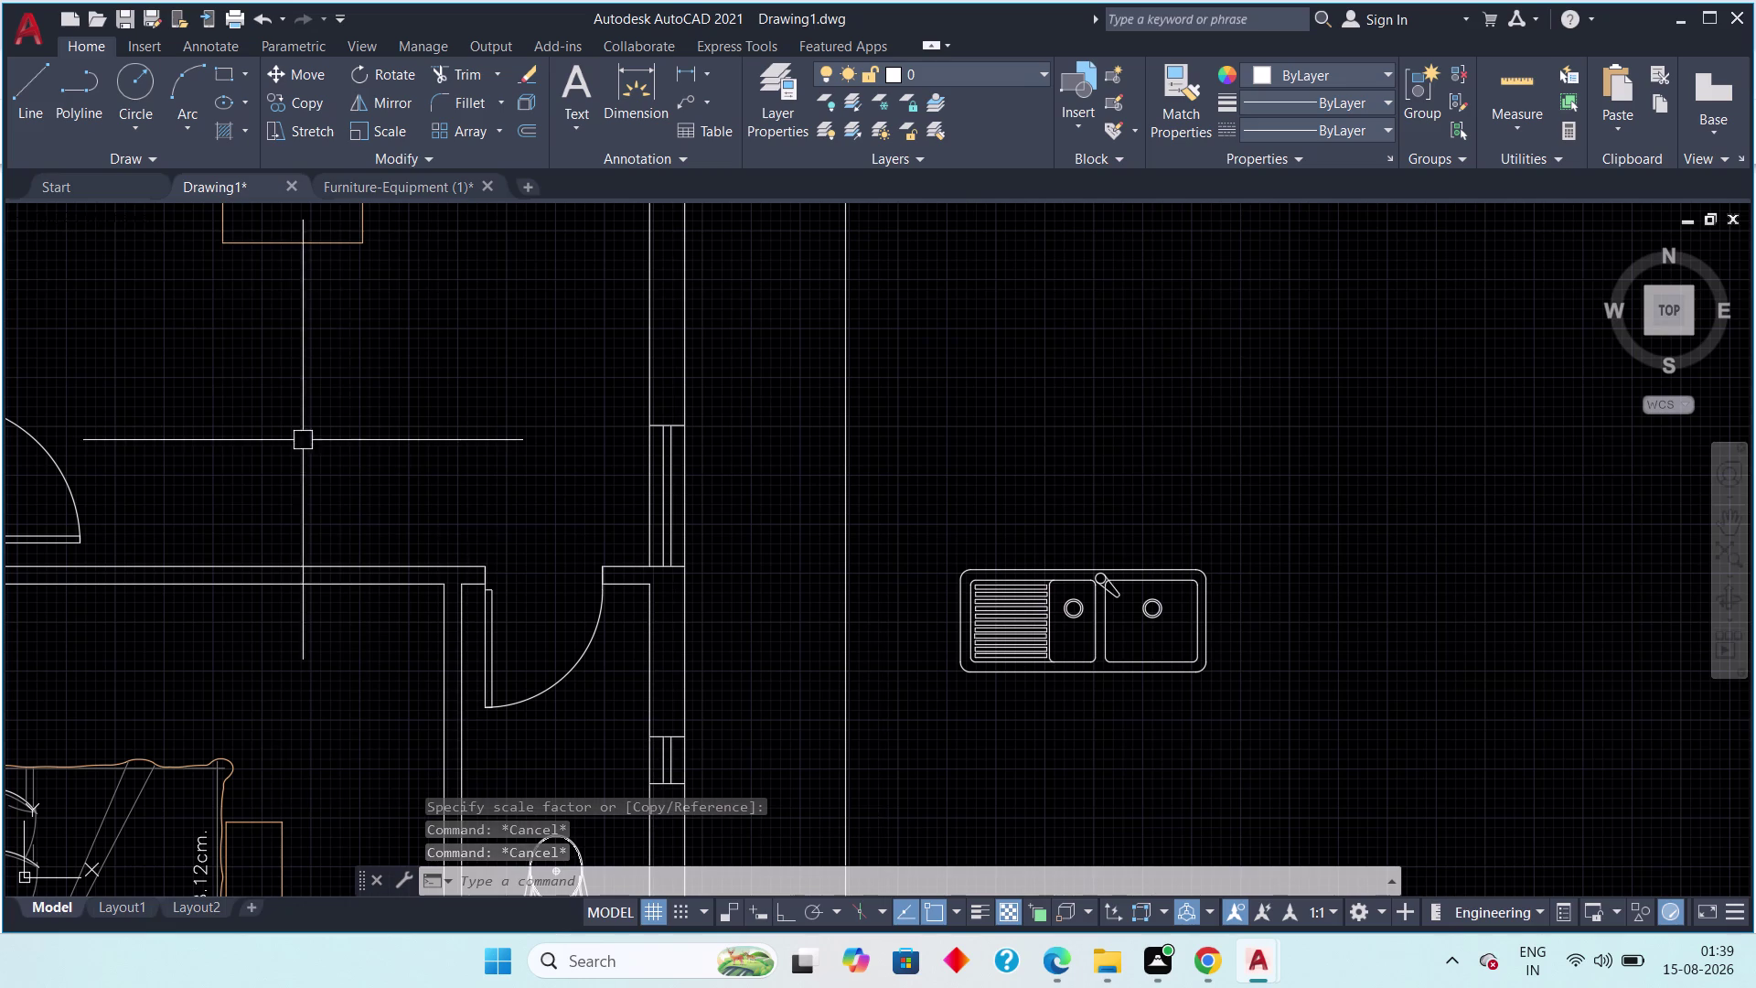
Check SINK-120 in the furniture library, then return and select the double sink.
click(391, 176)
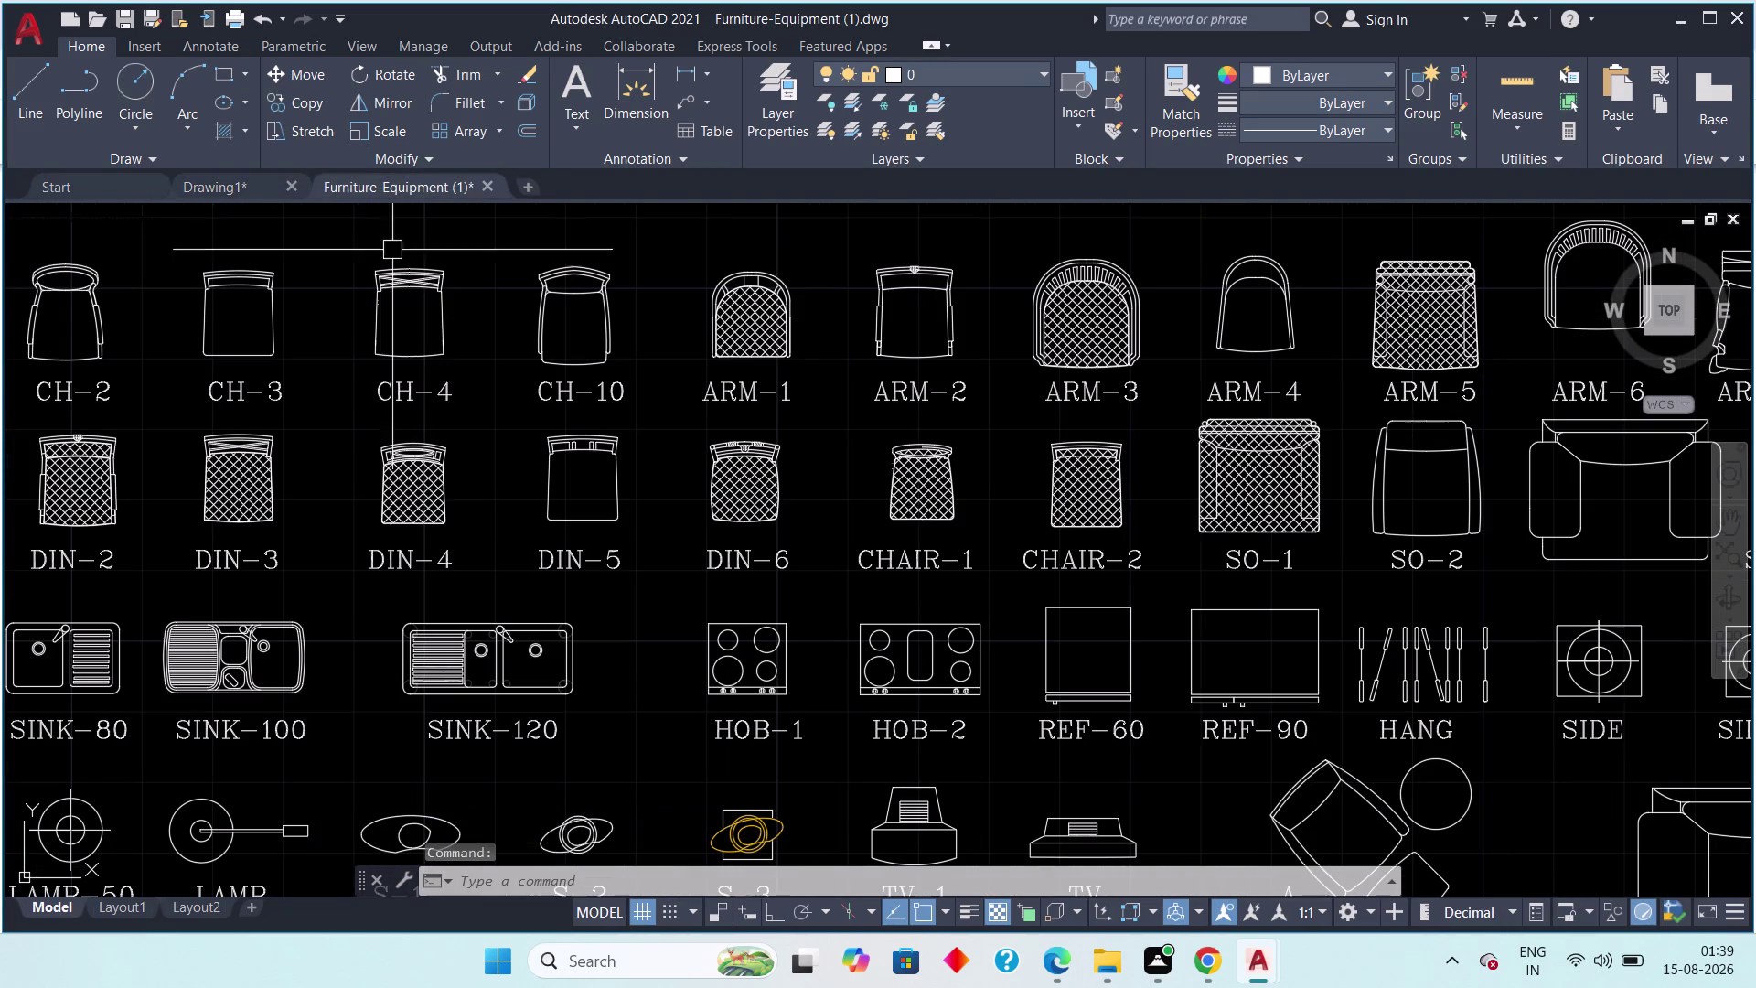
scroll(down, 3)
scroll(up, 3)
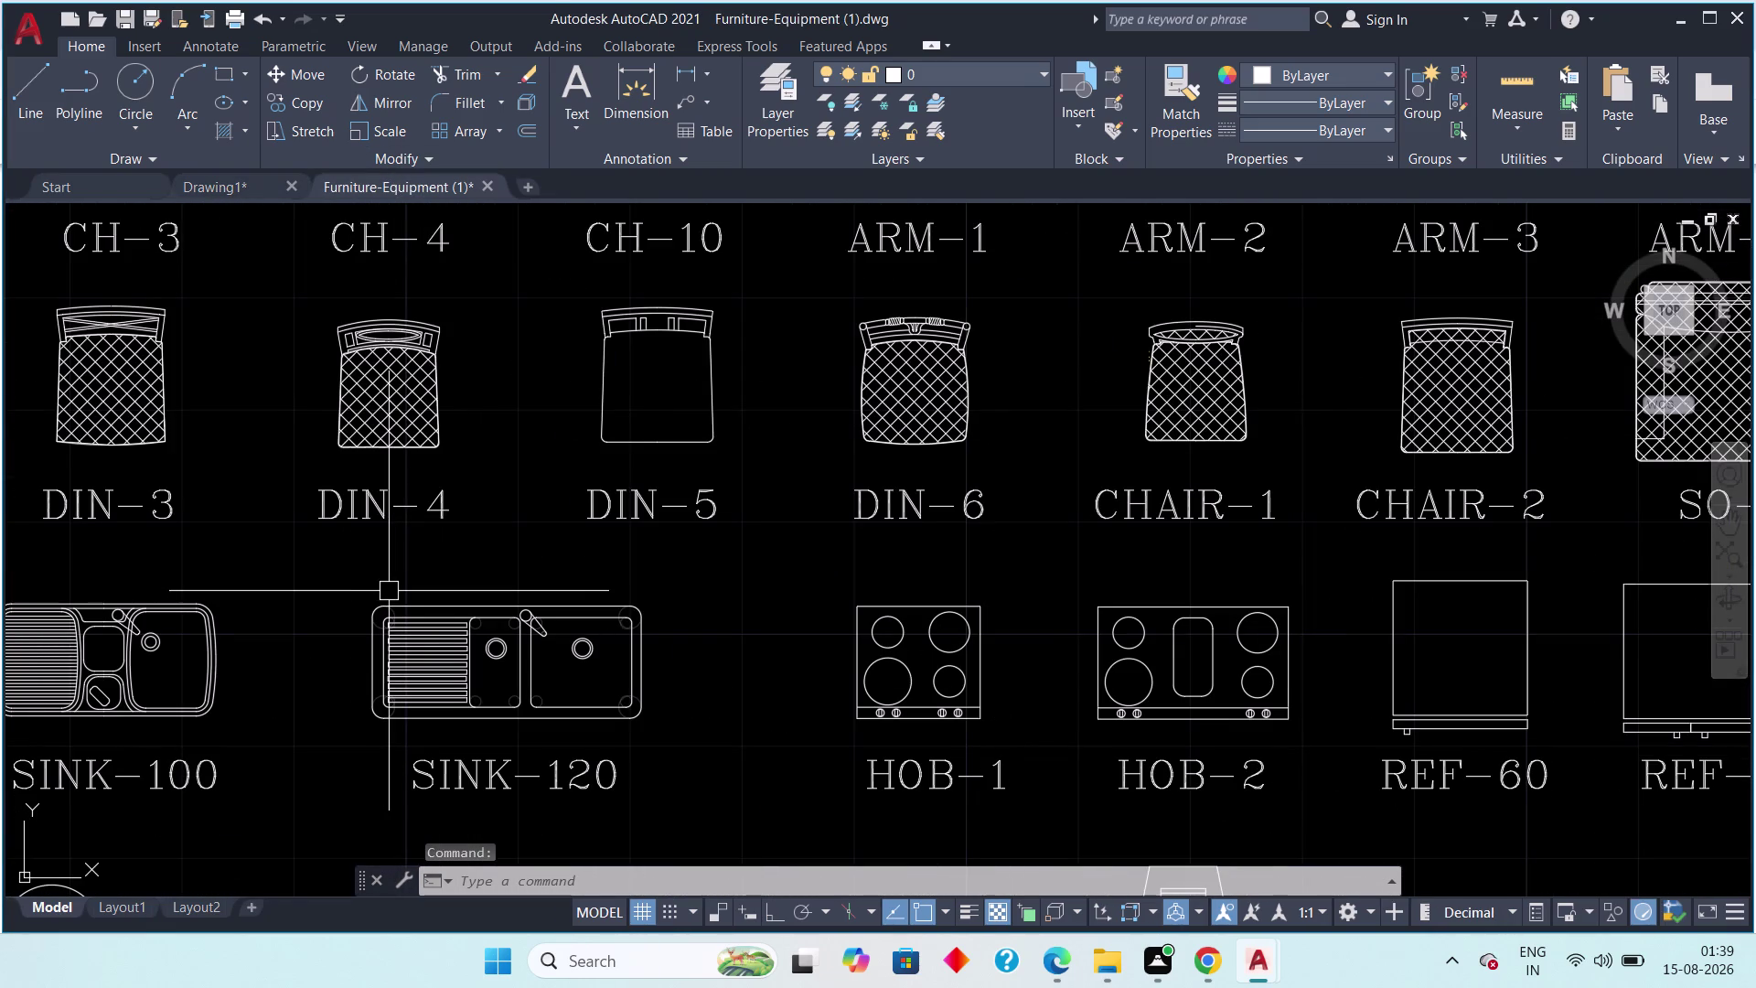
click(209, 184)
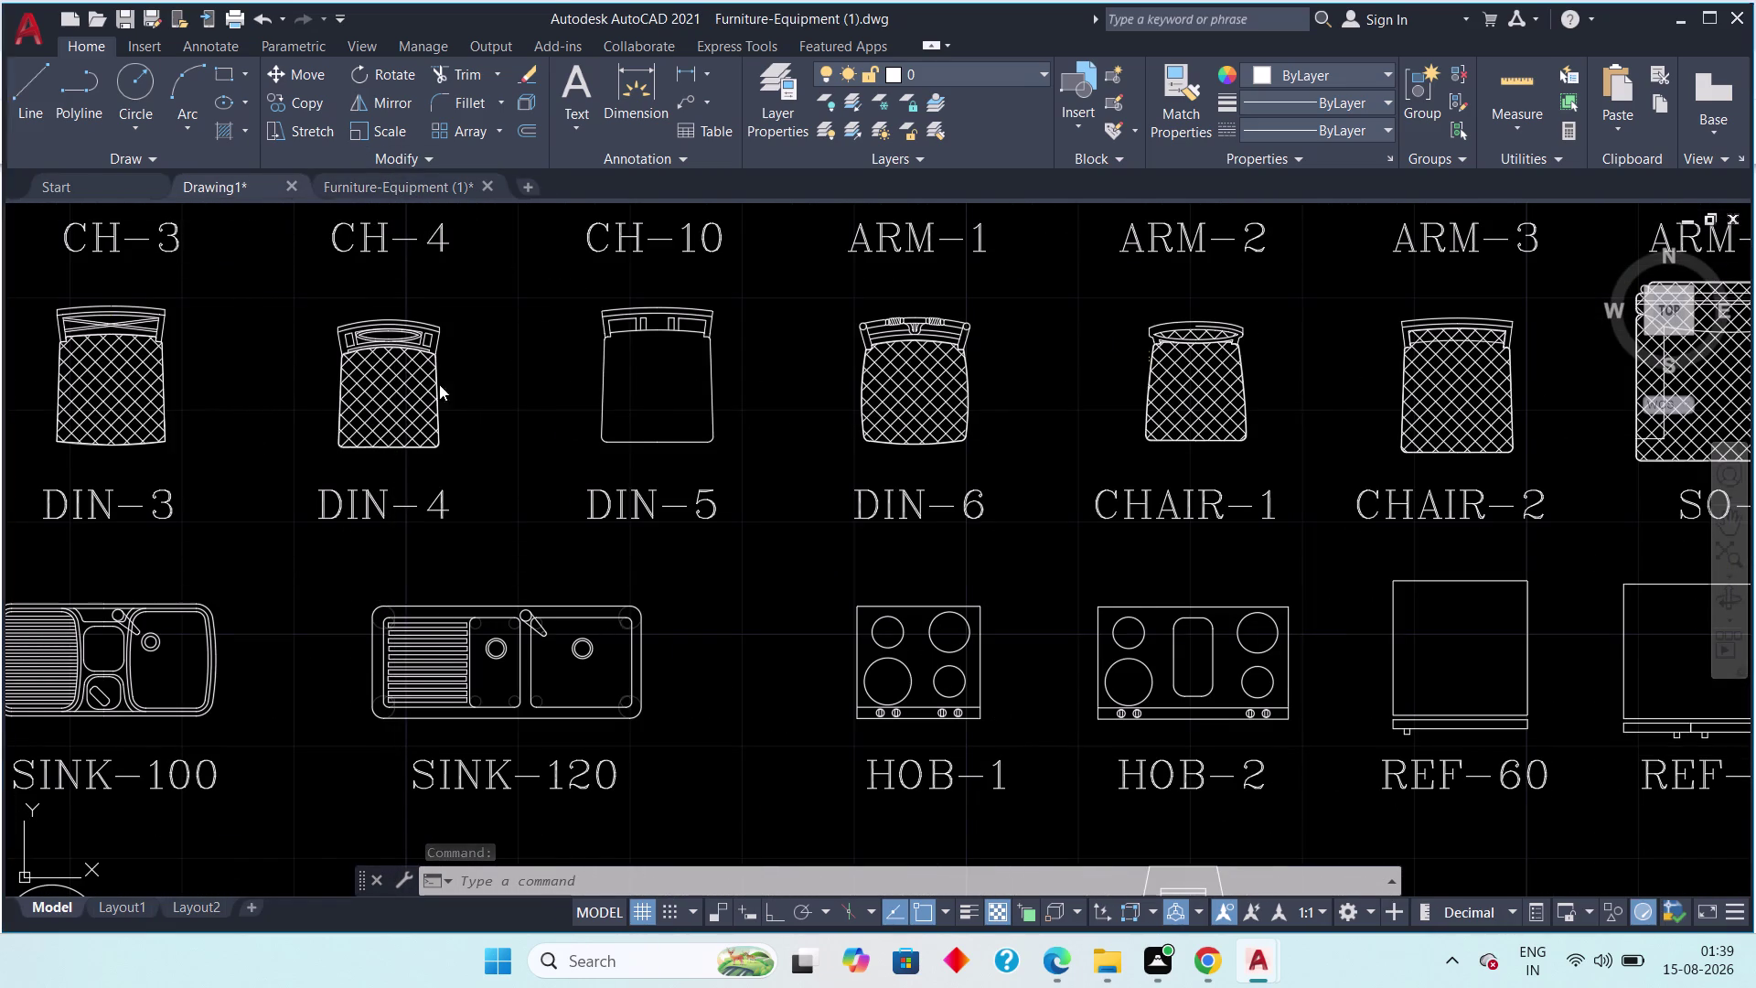
drag(1272, 495, 1245, 515)
Rotate the double sink 90° about its corner with Ortho on, then reselect it.
click(877, 709)
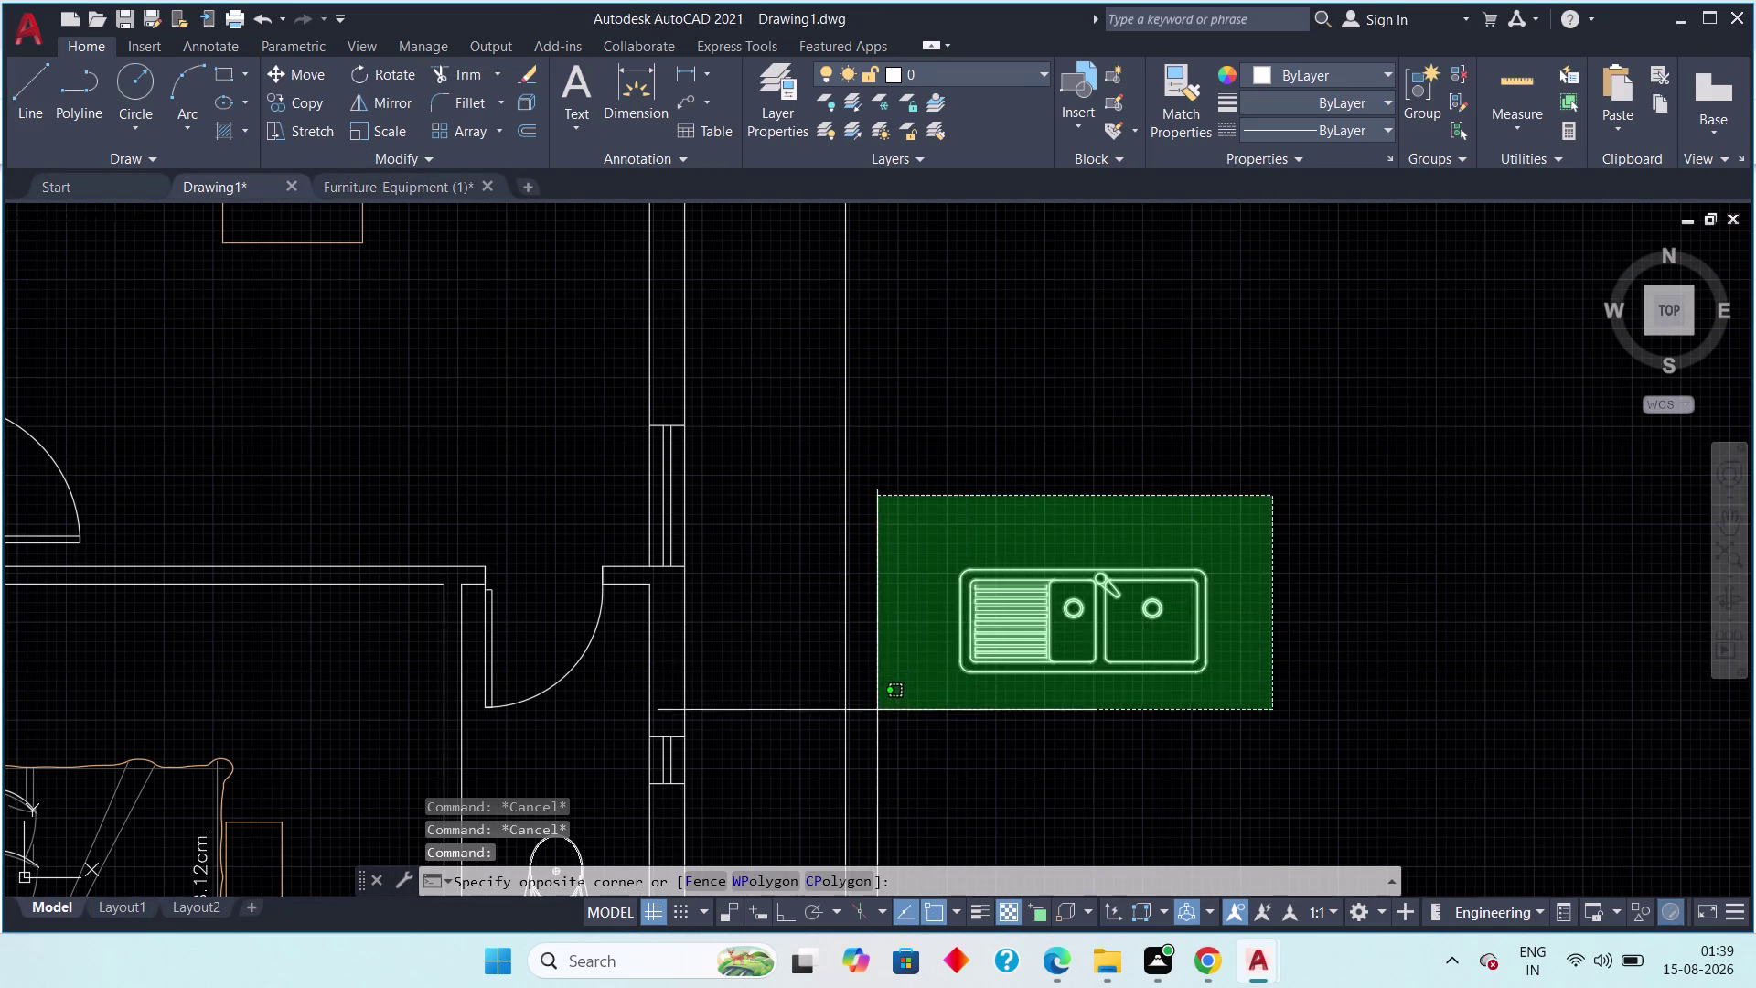
key(r)
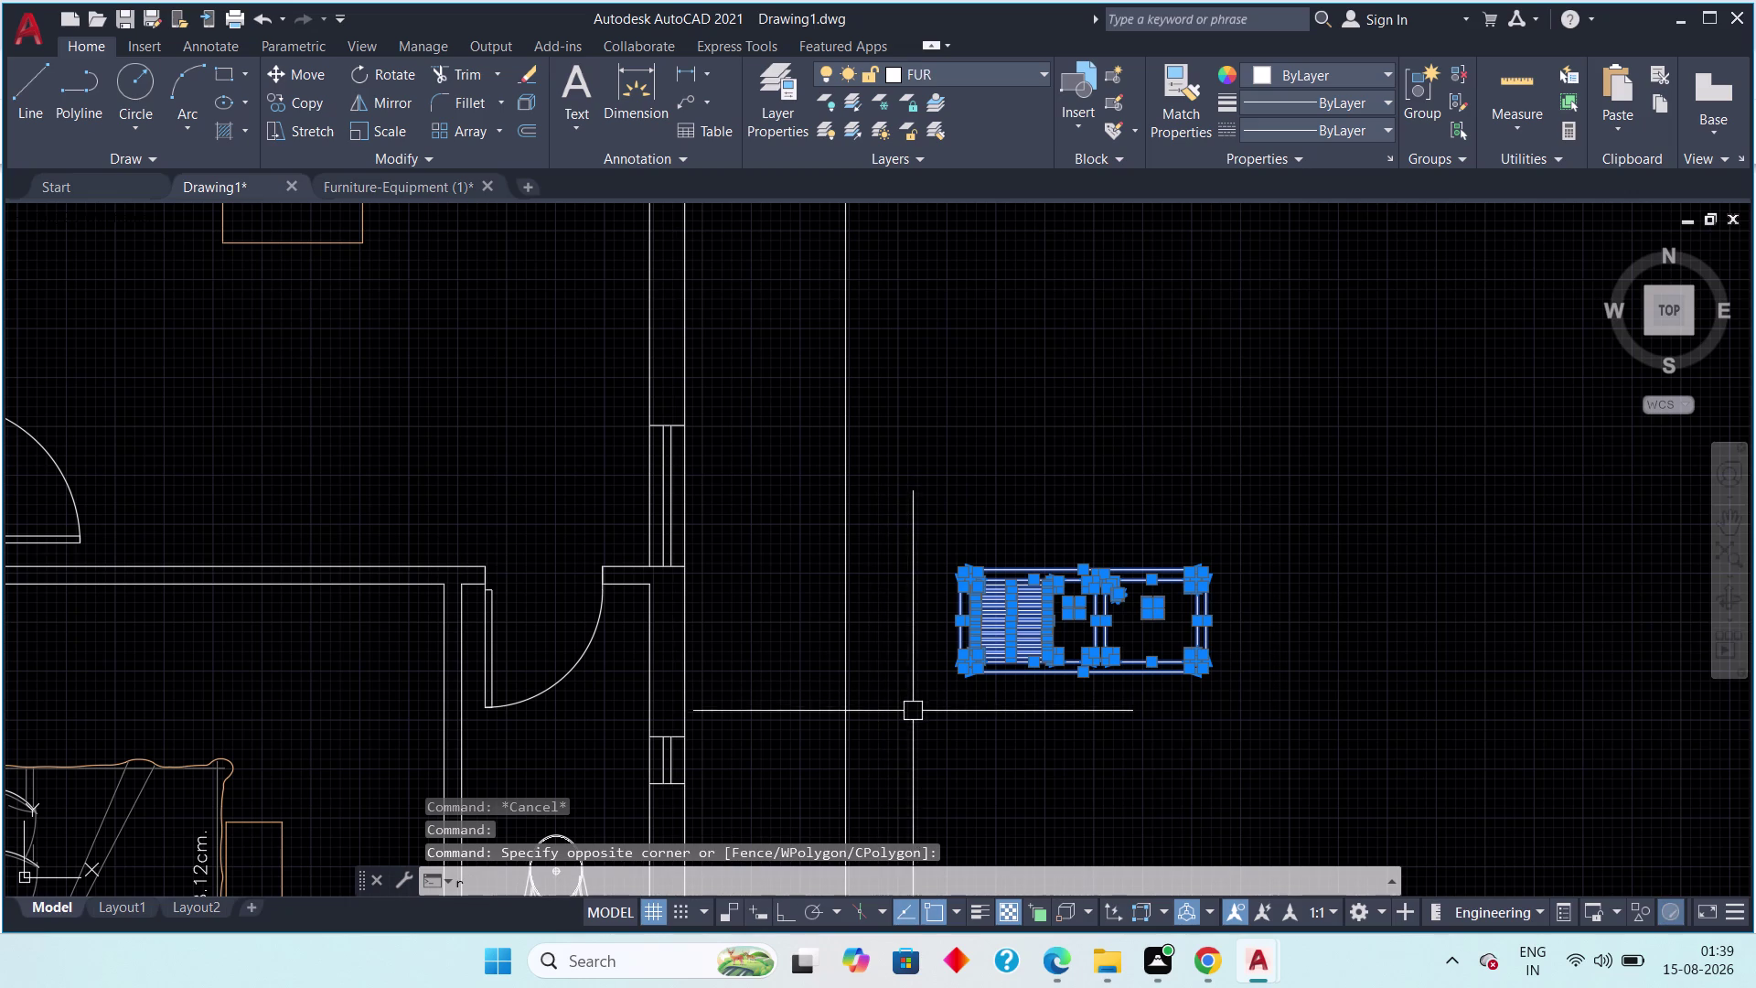
text(o)
key(space)
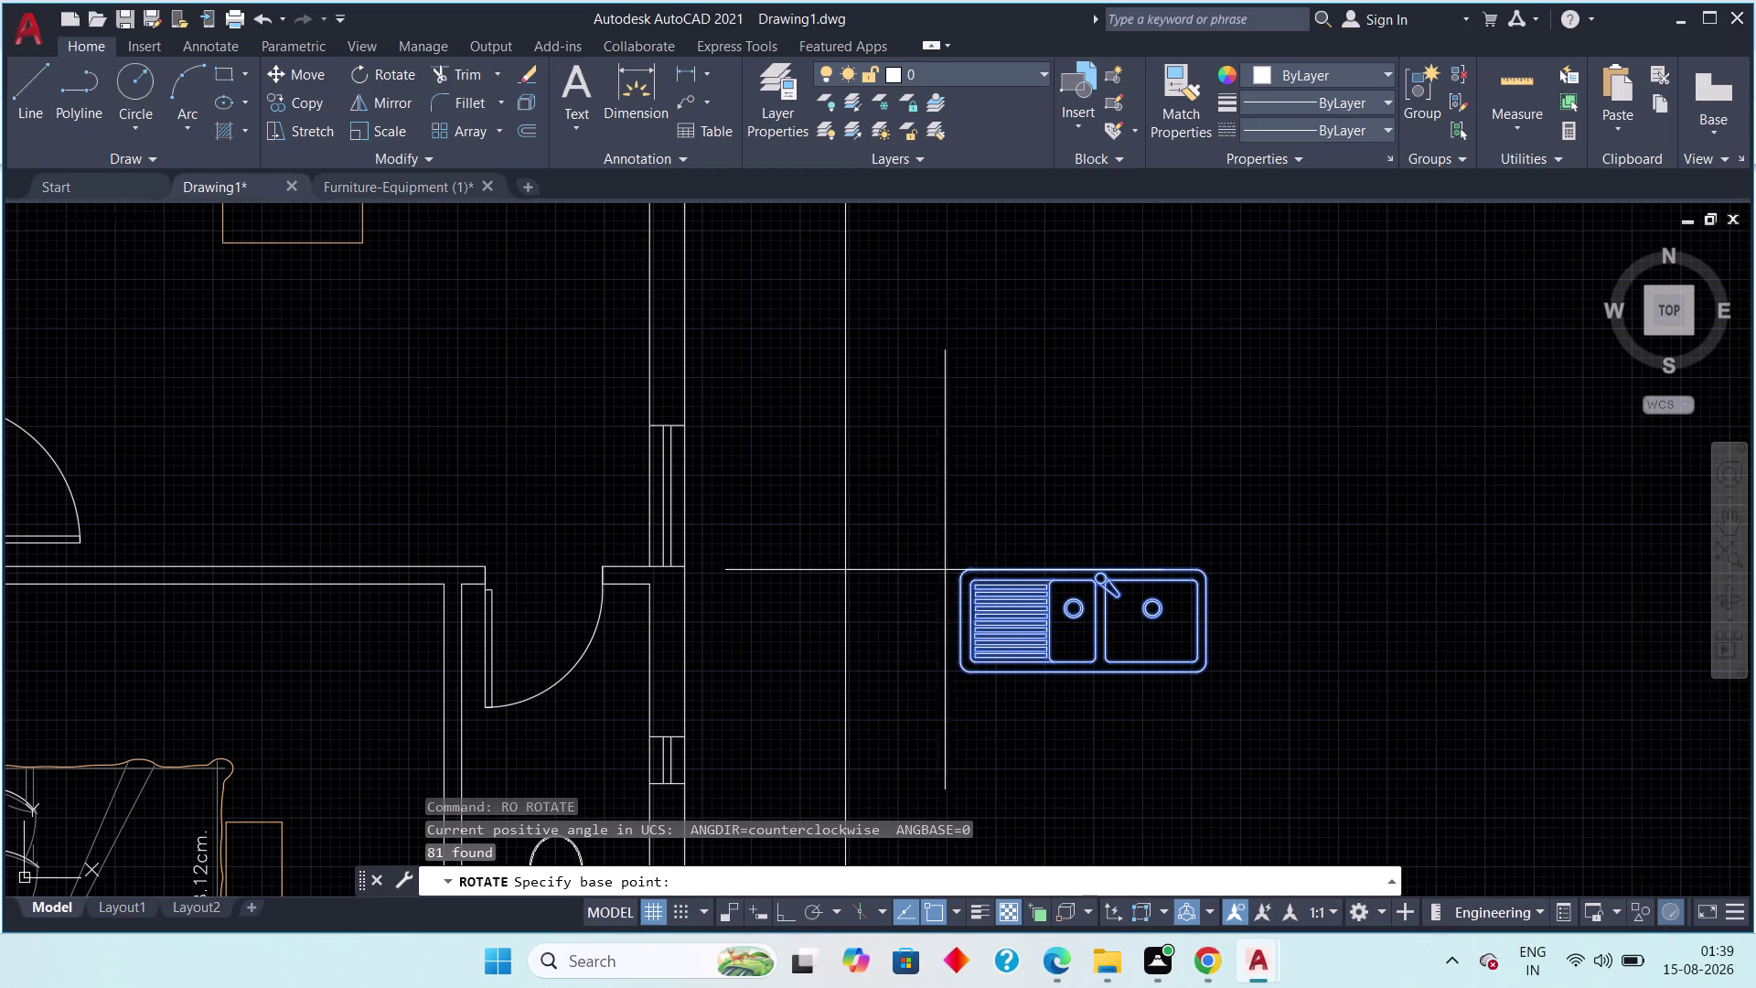
click(966, 574)
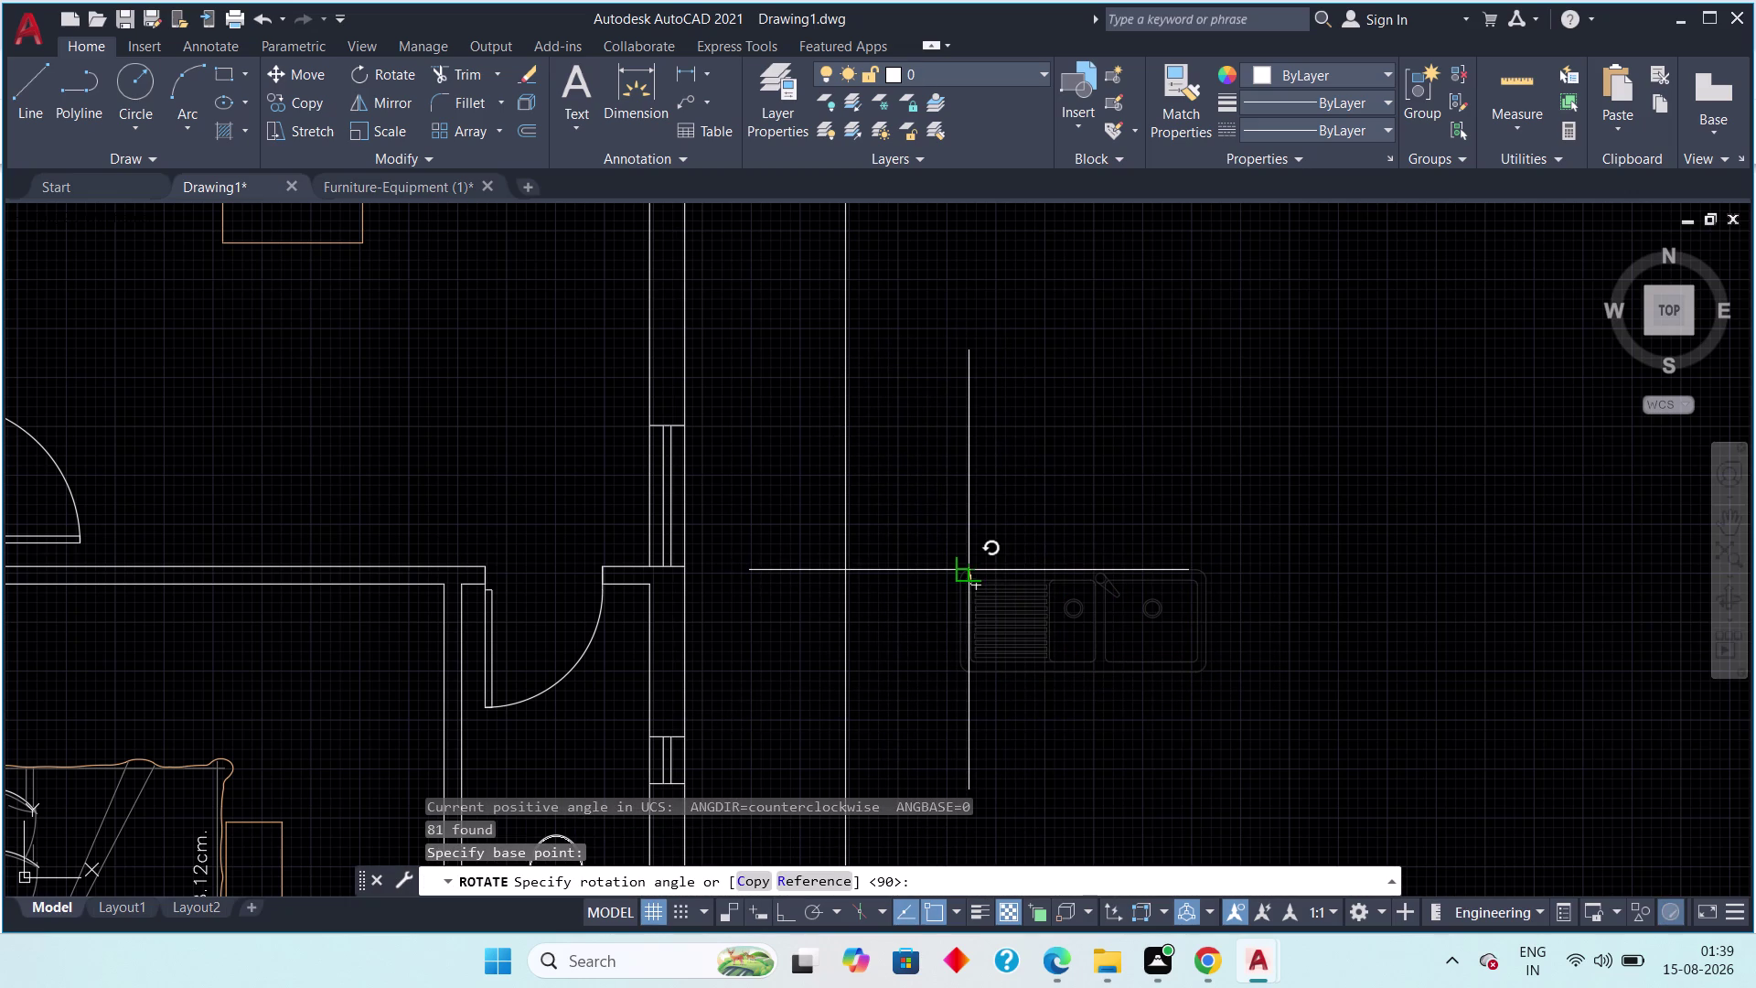
key(F8)
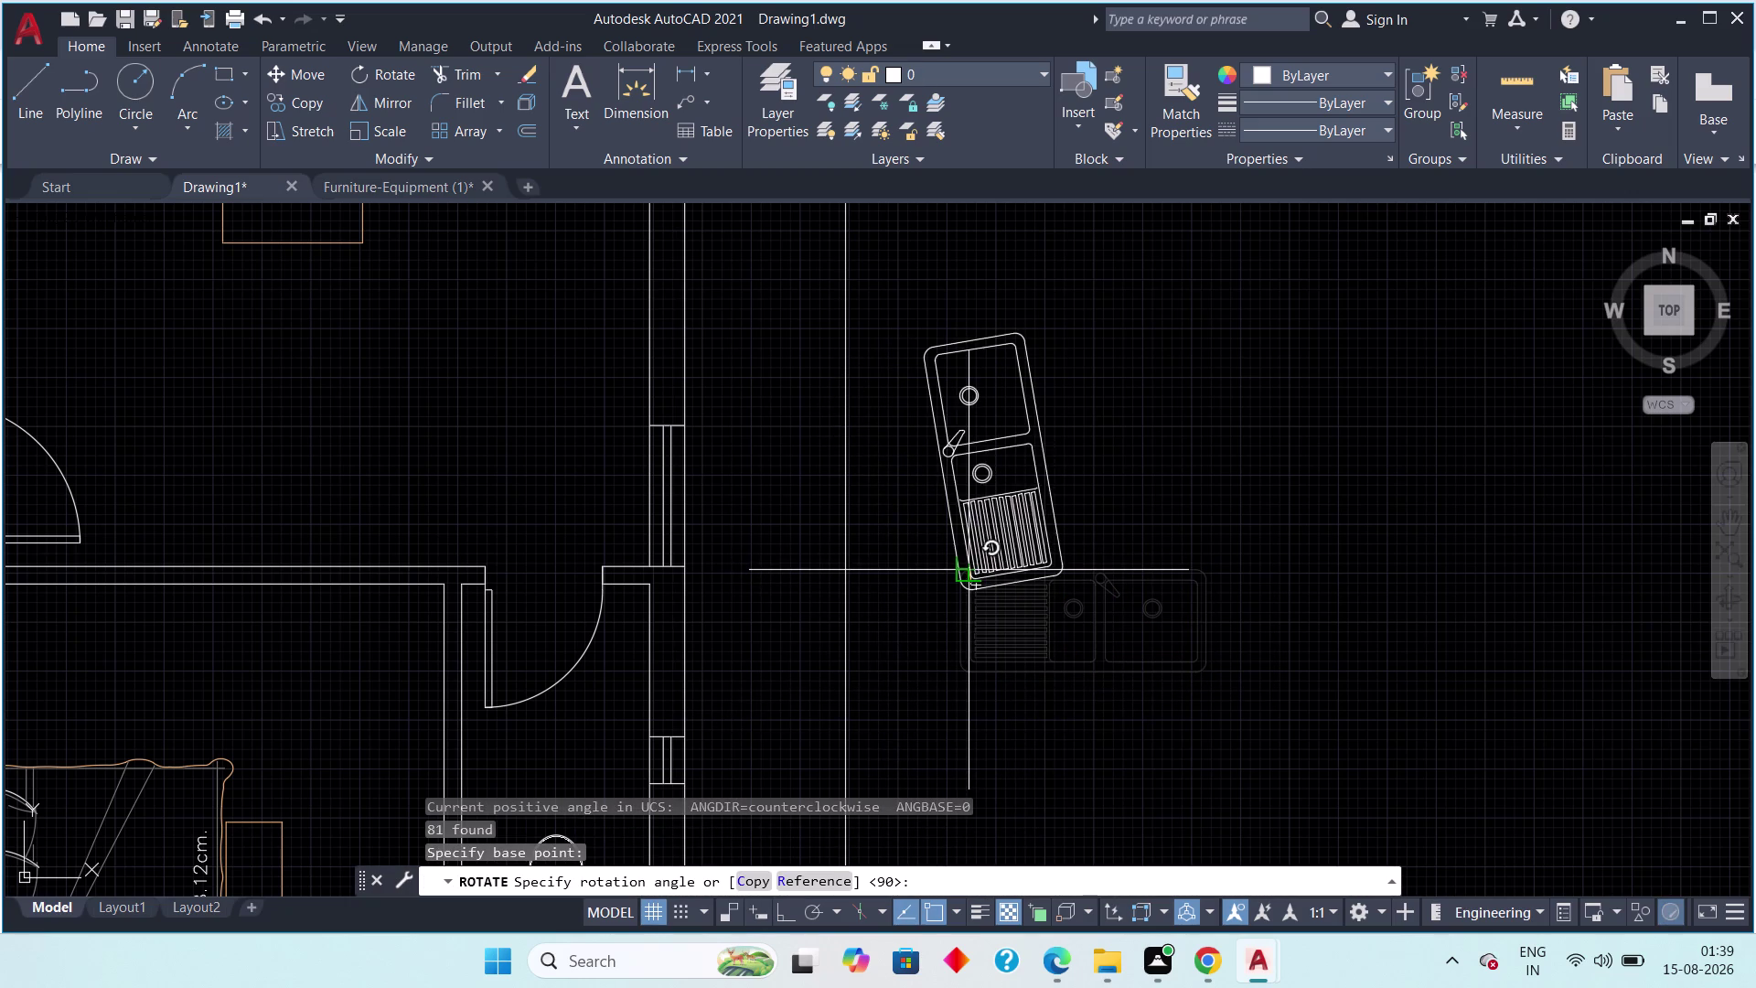
click(968, 547)
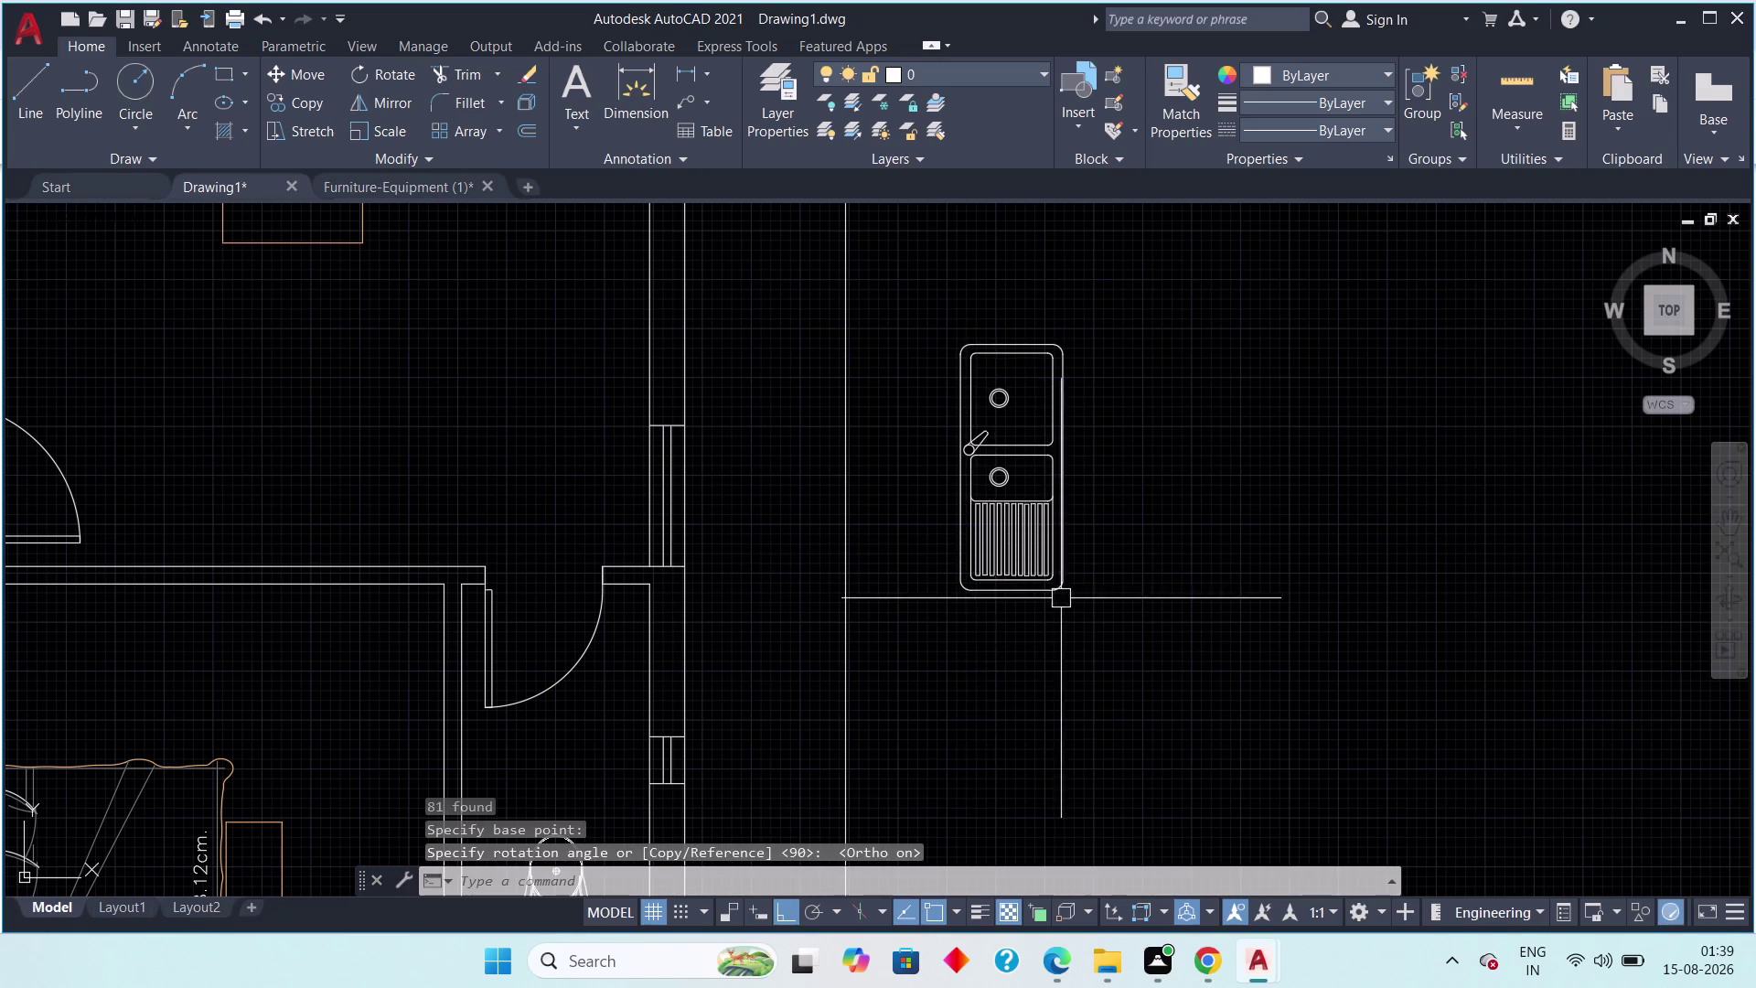
scroll(down, 3)
key(Escape)
drag(1085, 463, 1054, 528)
click(1005, 633)
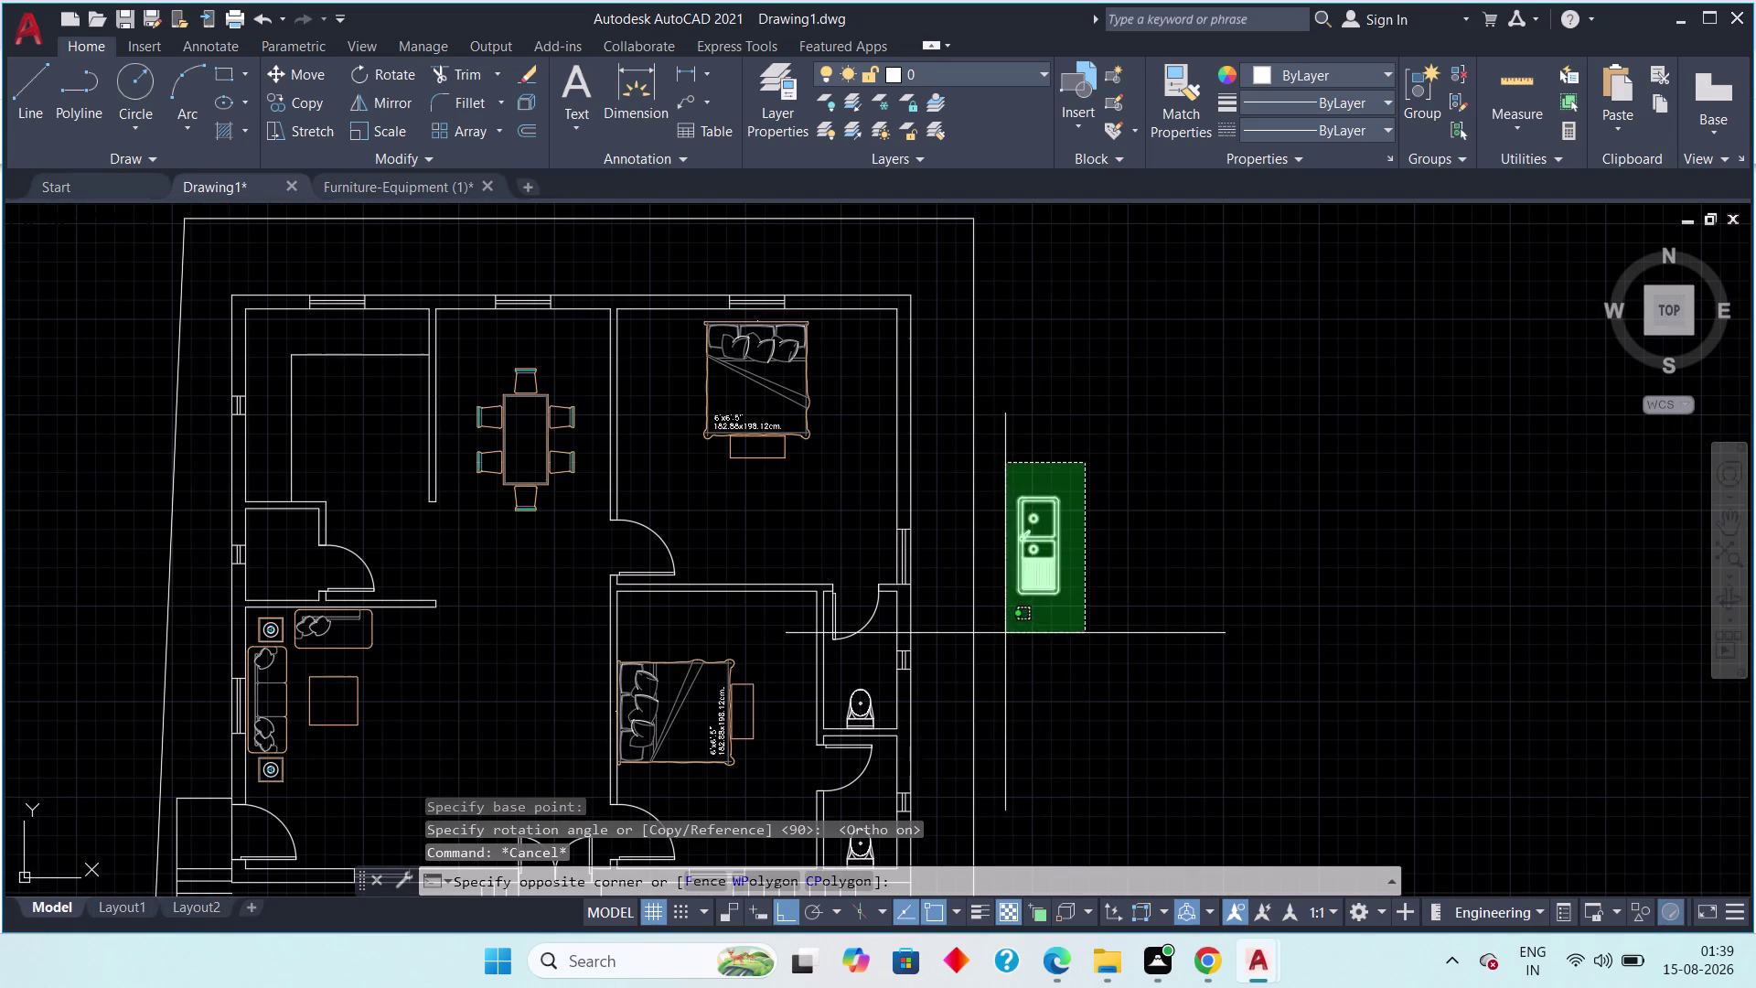
Start moving the sink from its bottom corner with Ortho turned off.
key(m)
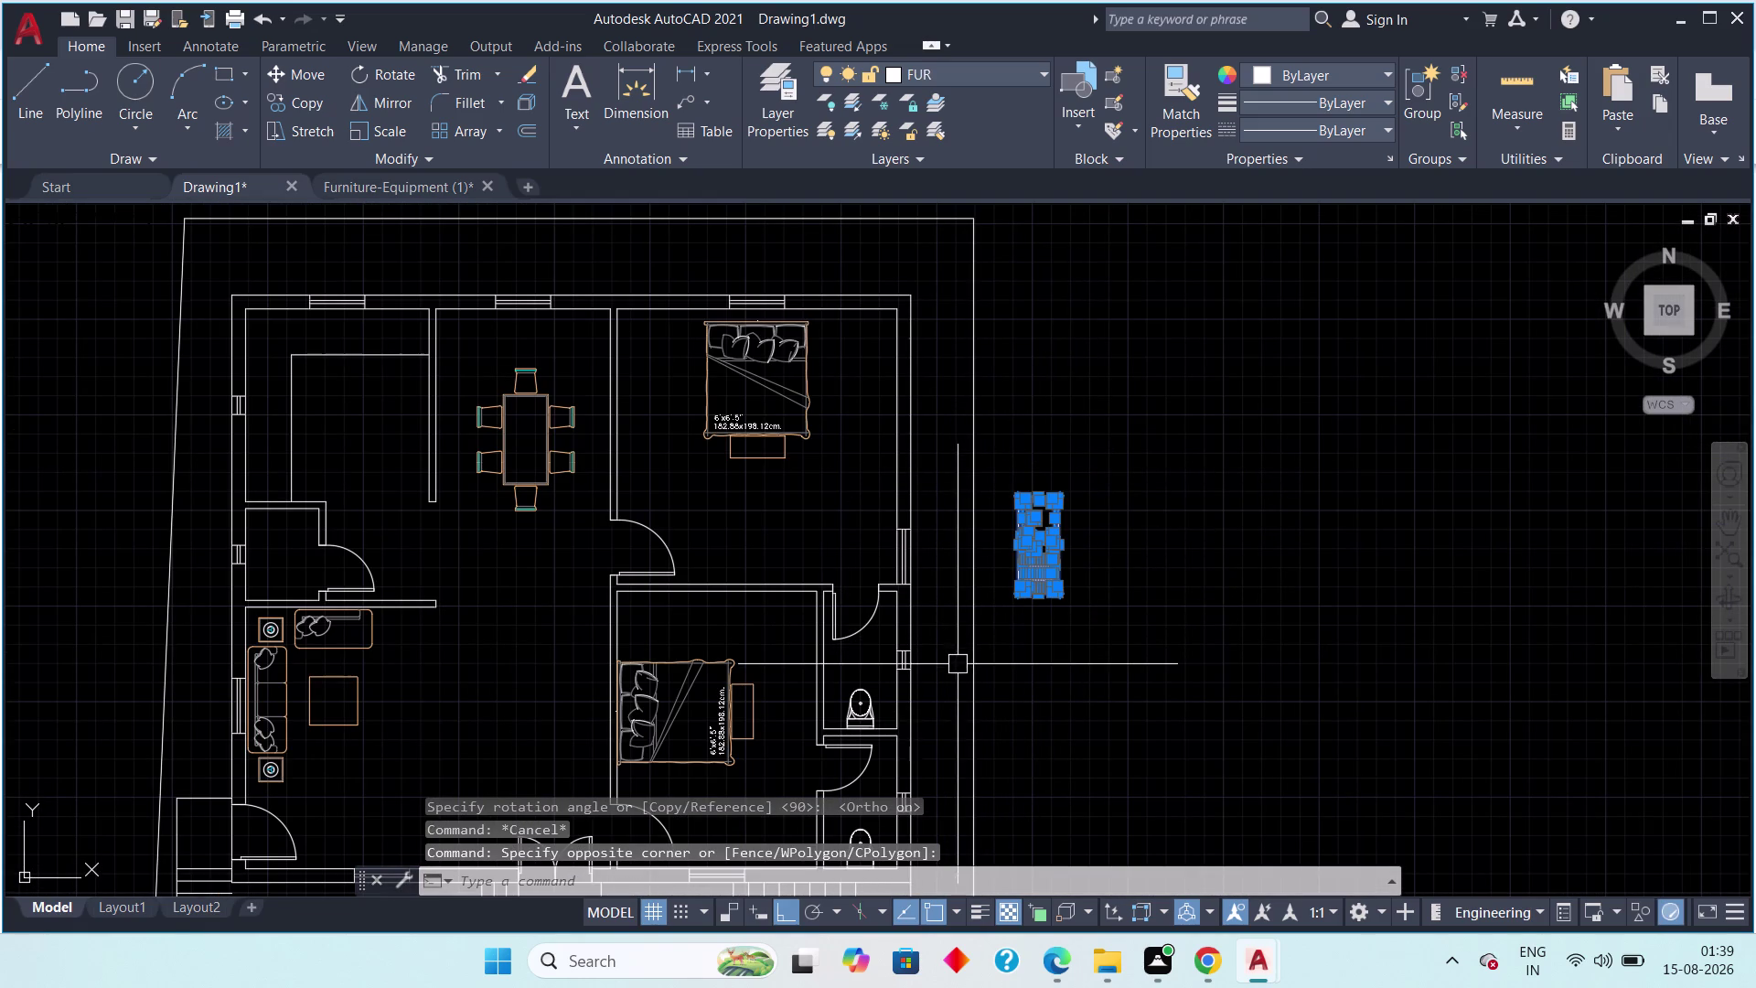
key(space)
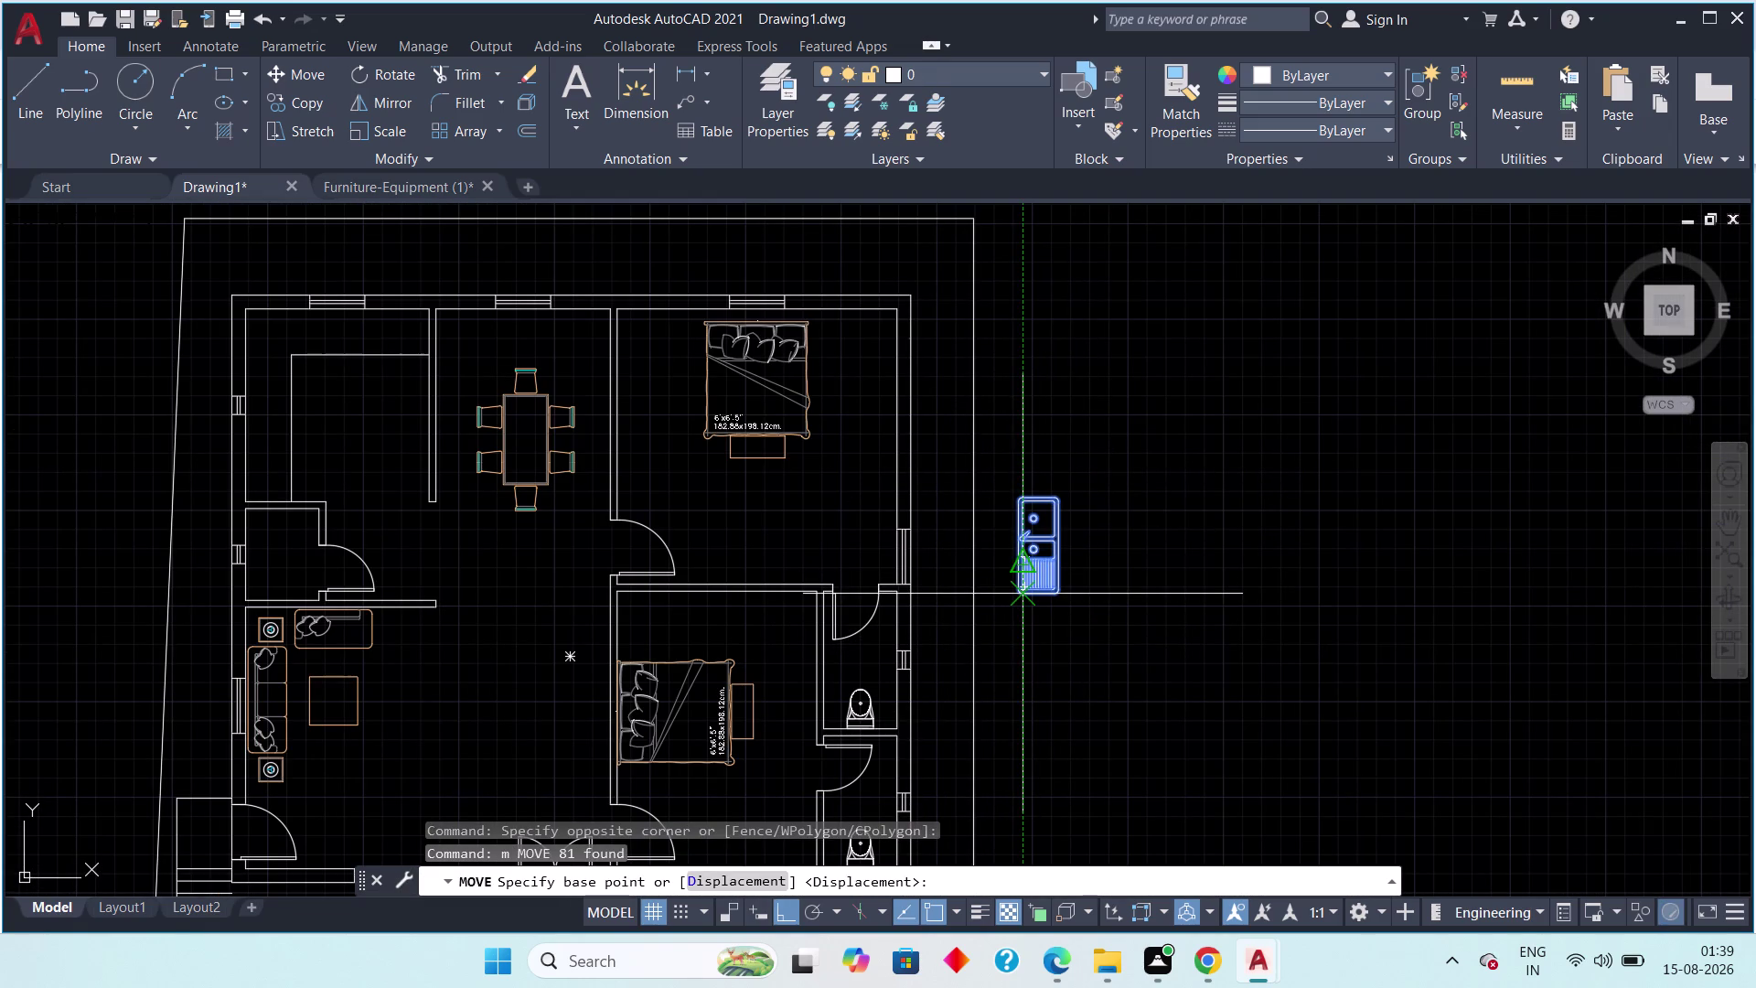
scroll(up, 3)
click(1000, 564)
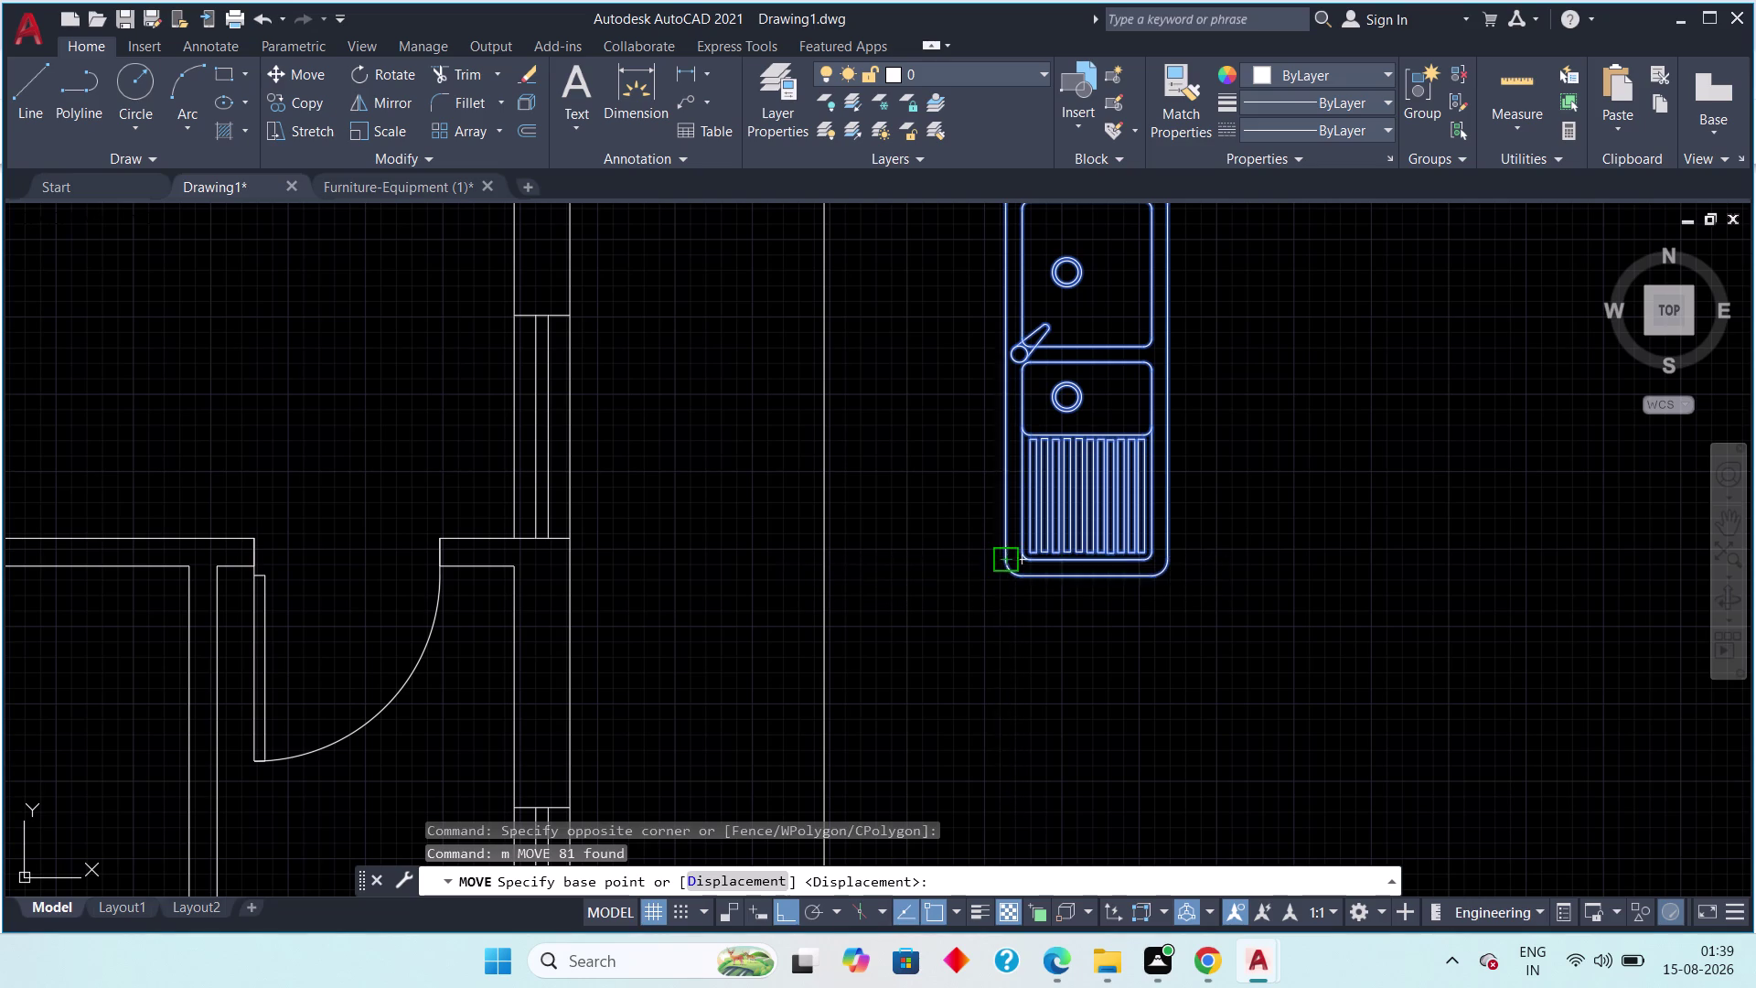
scroll(down, 3)
middle_drag(428, 578, 996, 590)
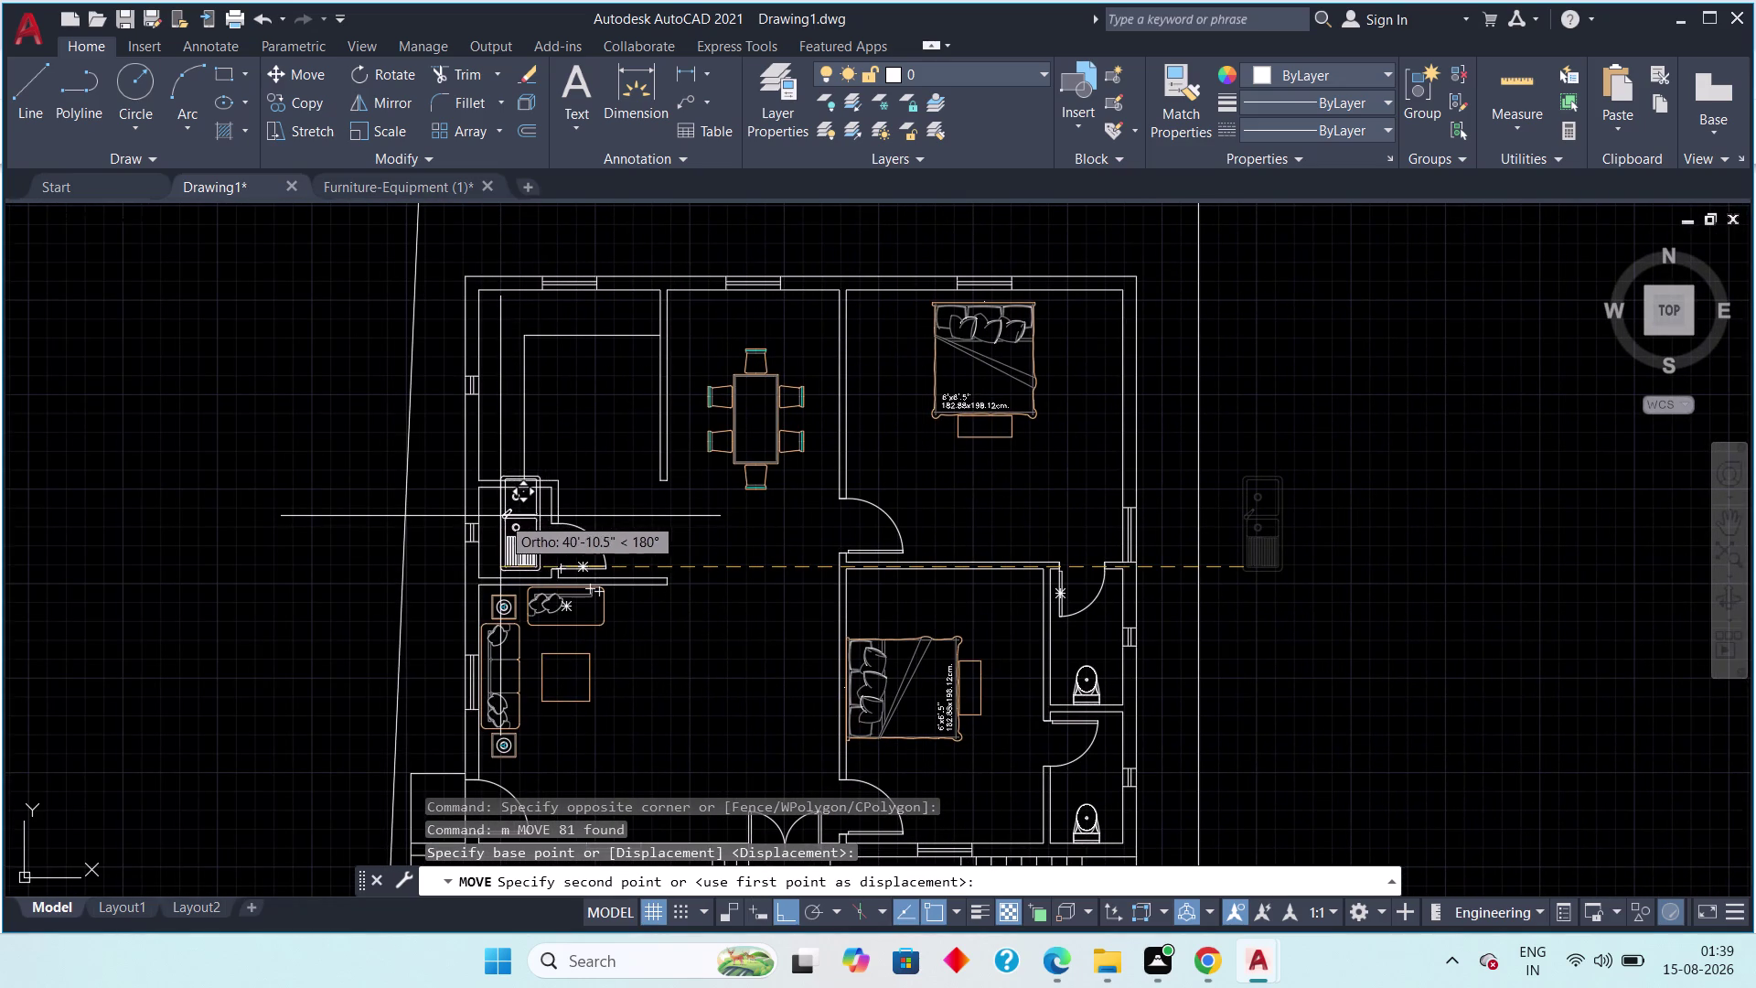
key(F8)
Place the sink against the kitchen's left wall beside the dining table.
scroll(up, 3)
middle_drag(477, 486, 478, 508)
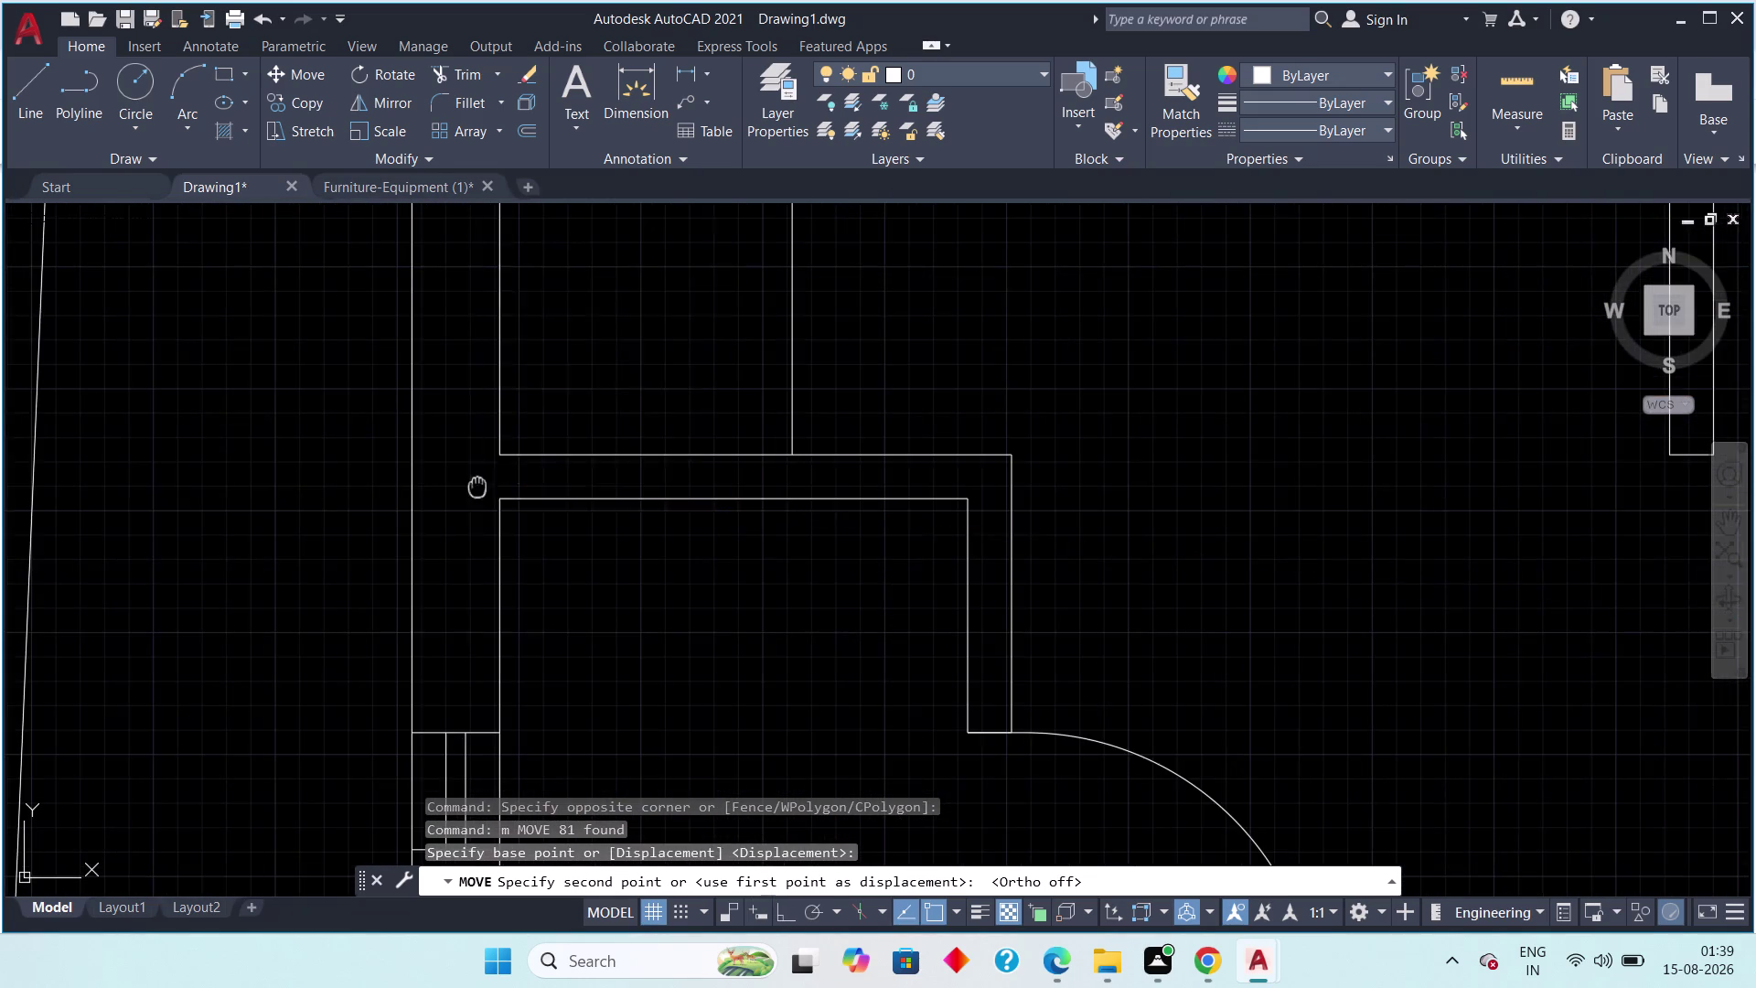
middle_drag(478, 508, 421, 757)
middle_drag(476, 661, 431, 758)
scroll(down, 3)
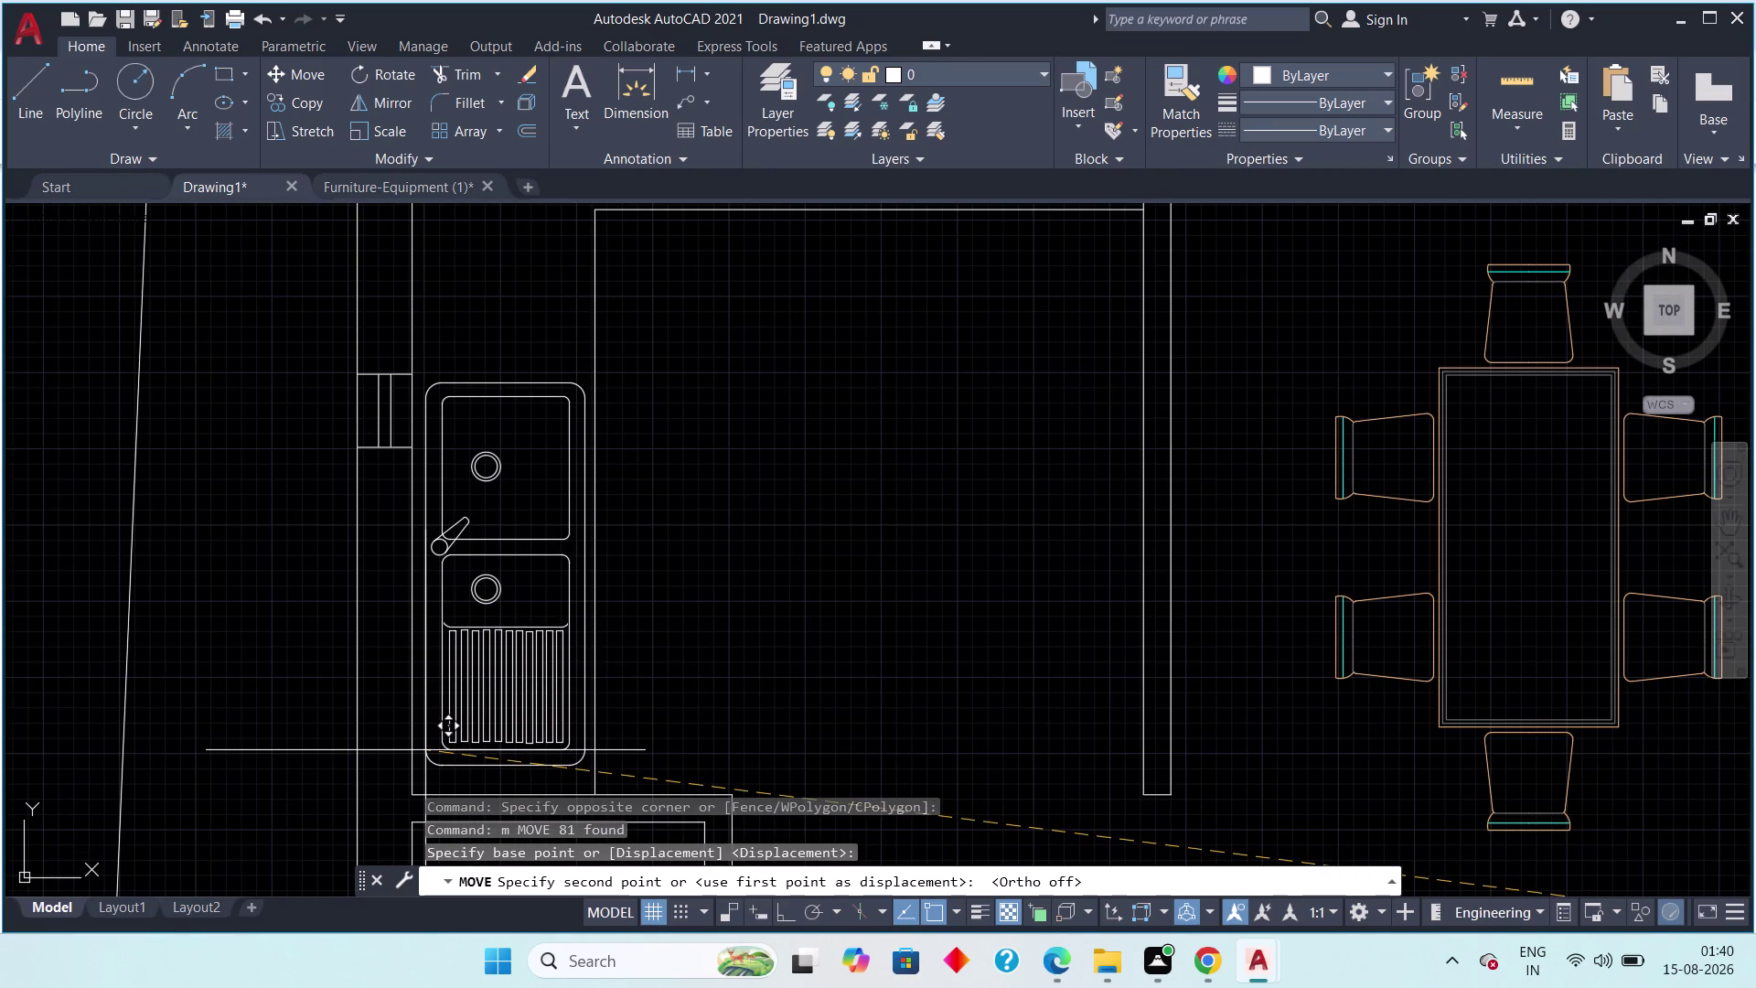
middle_drag(422, 751, 418, 668)
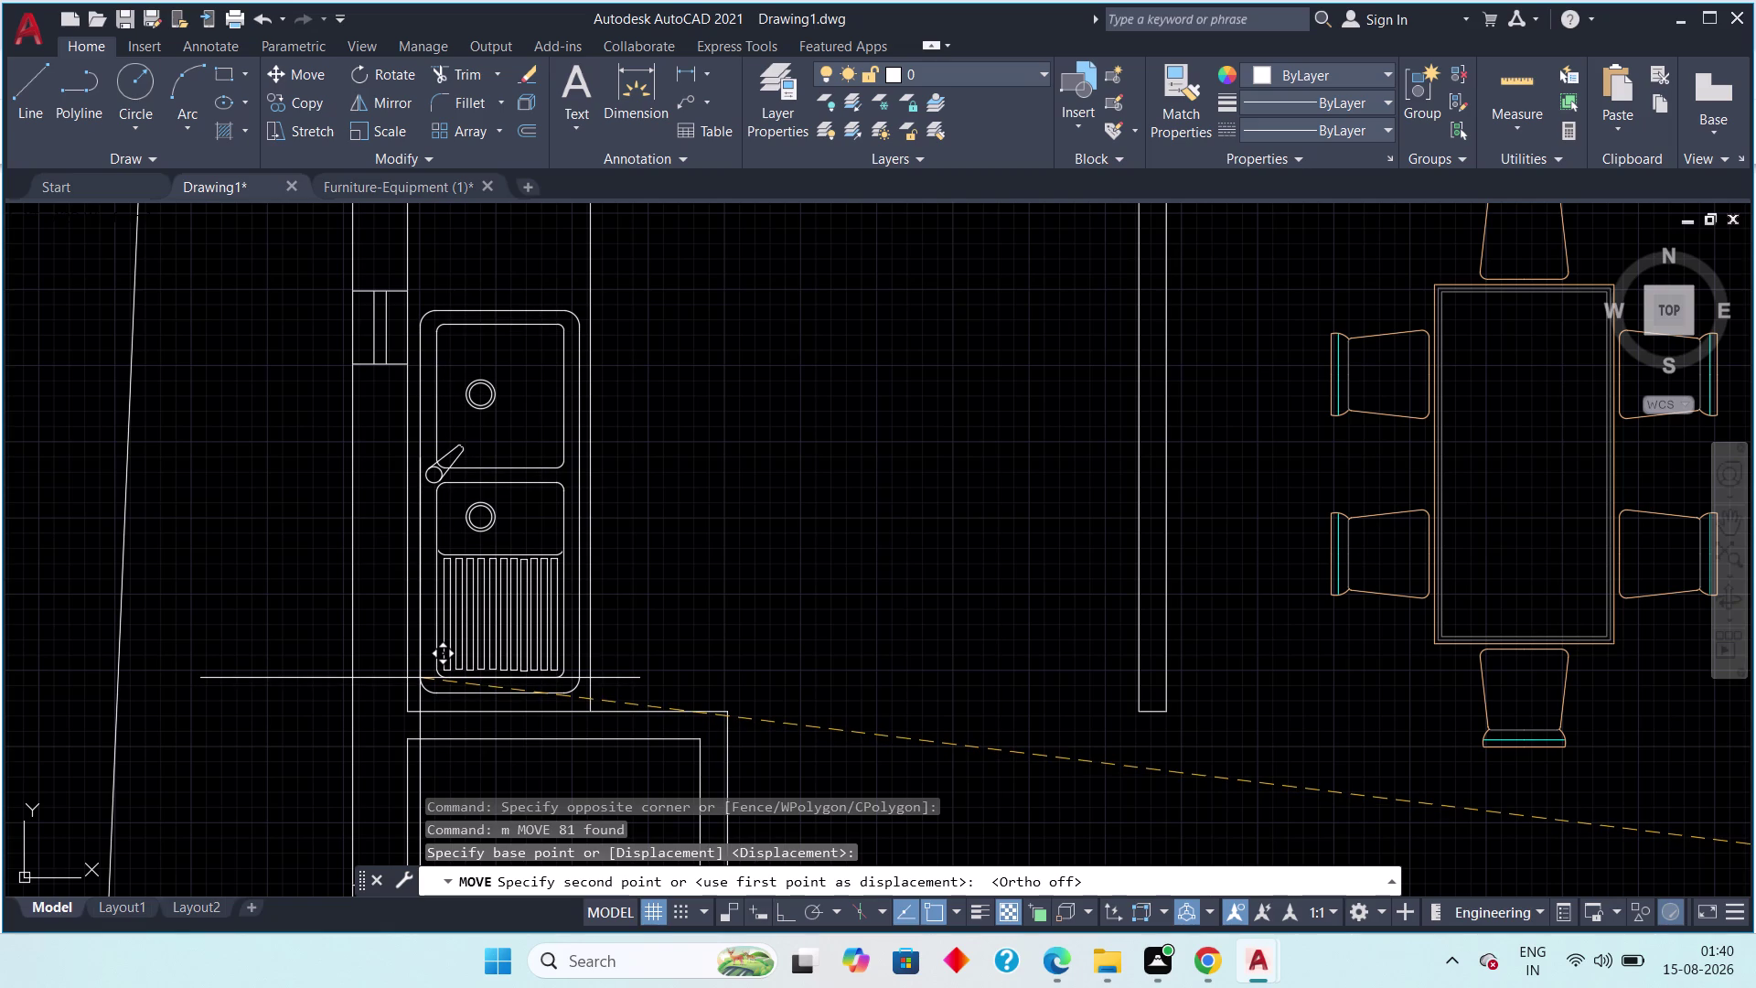
click(420, 678)
scroll(down, 3)
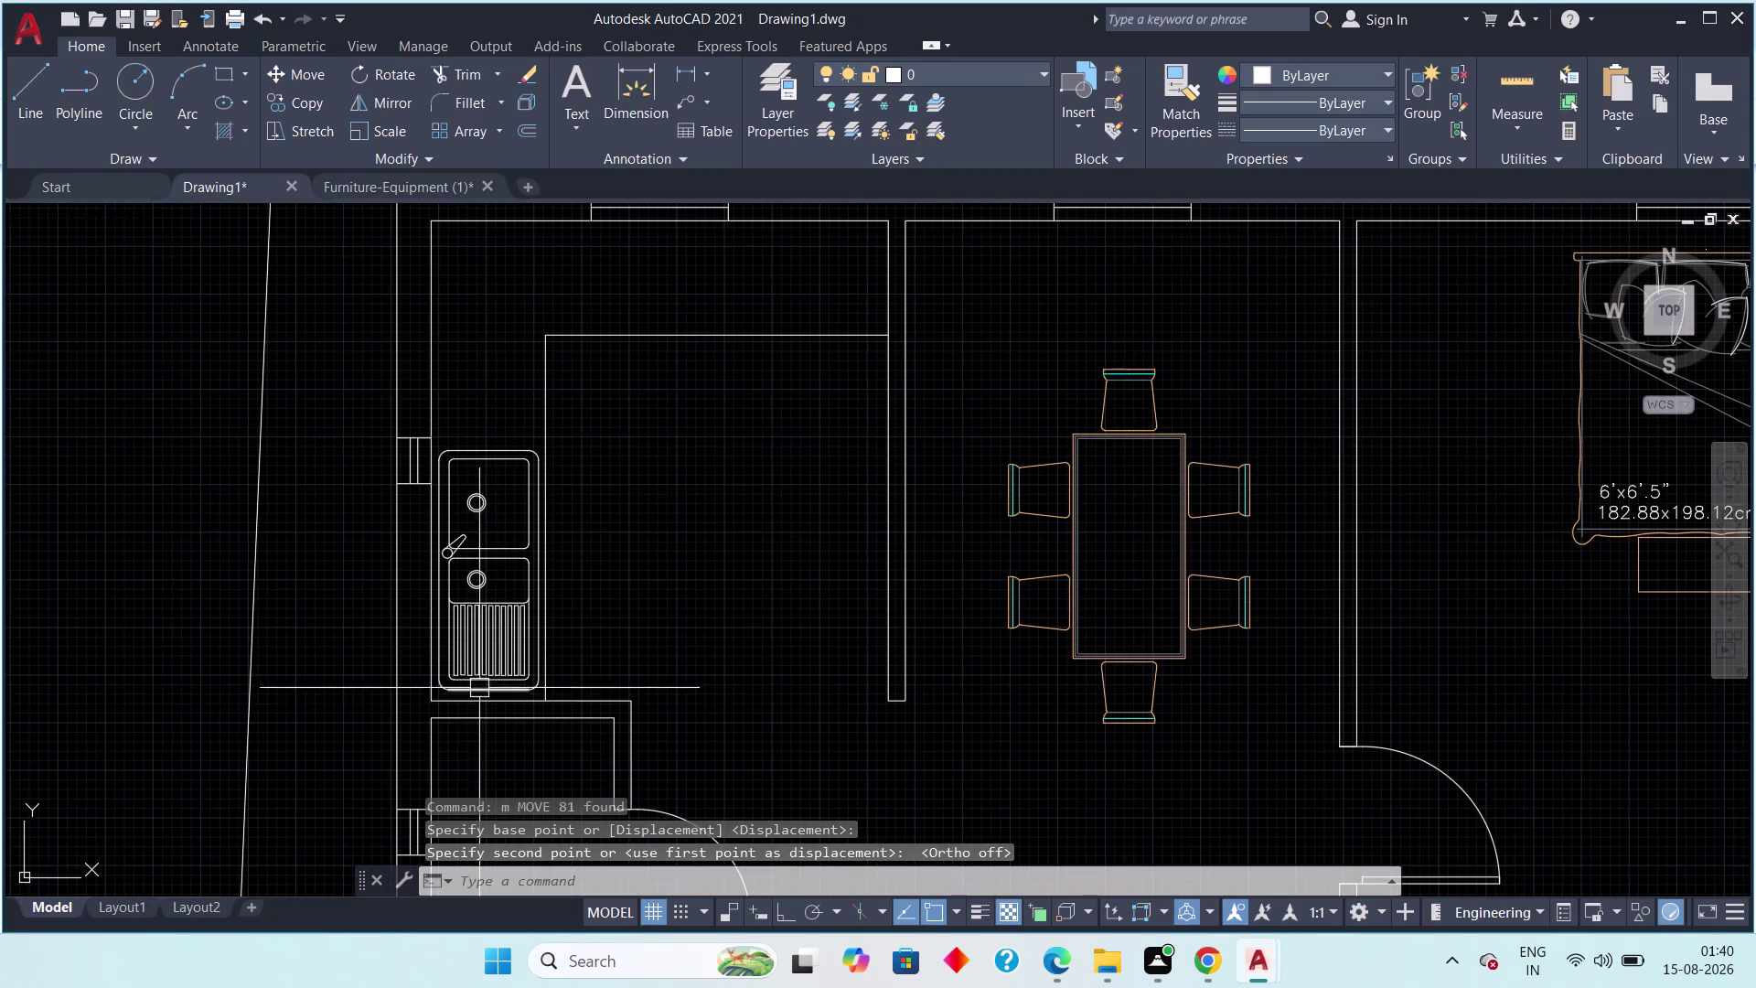
key(Escape)
key(Escape)
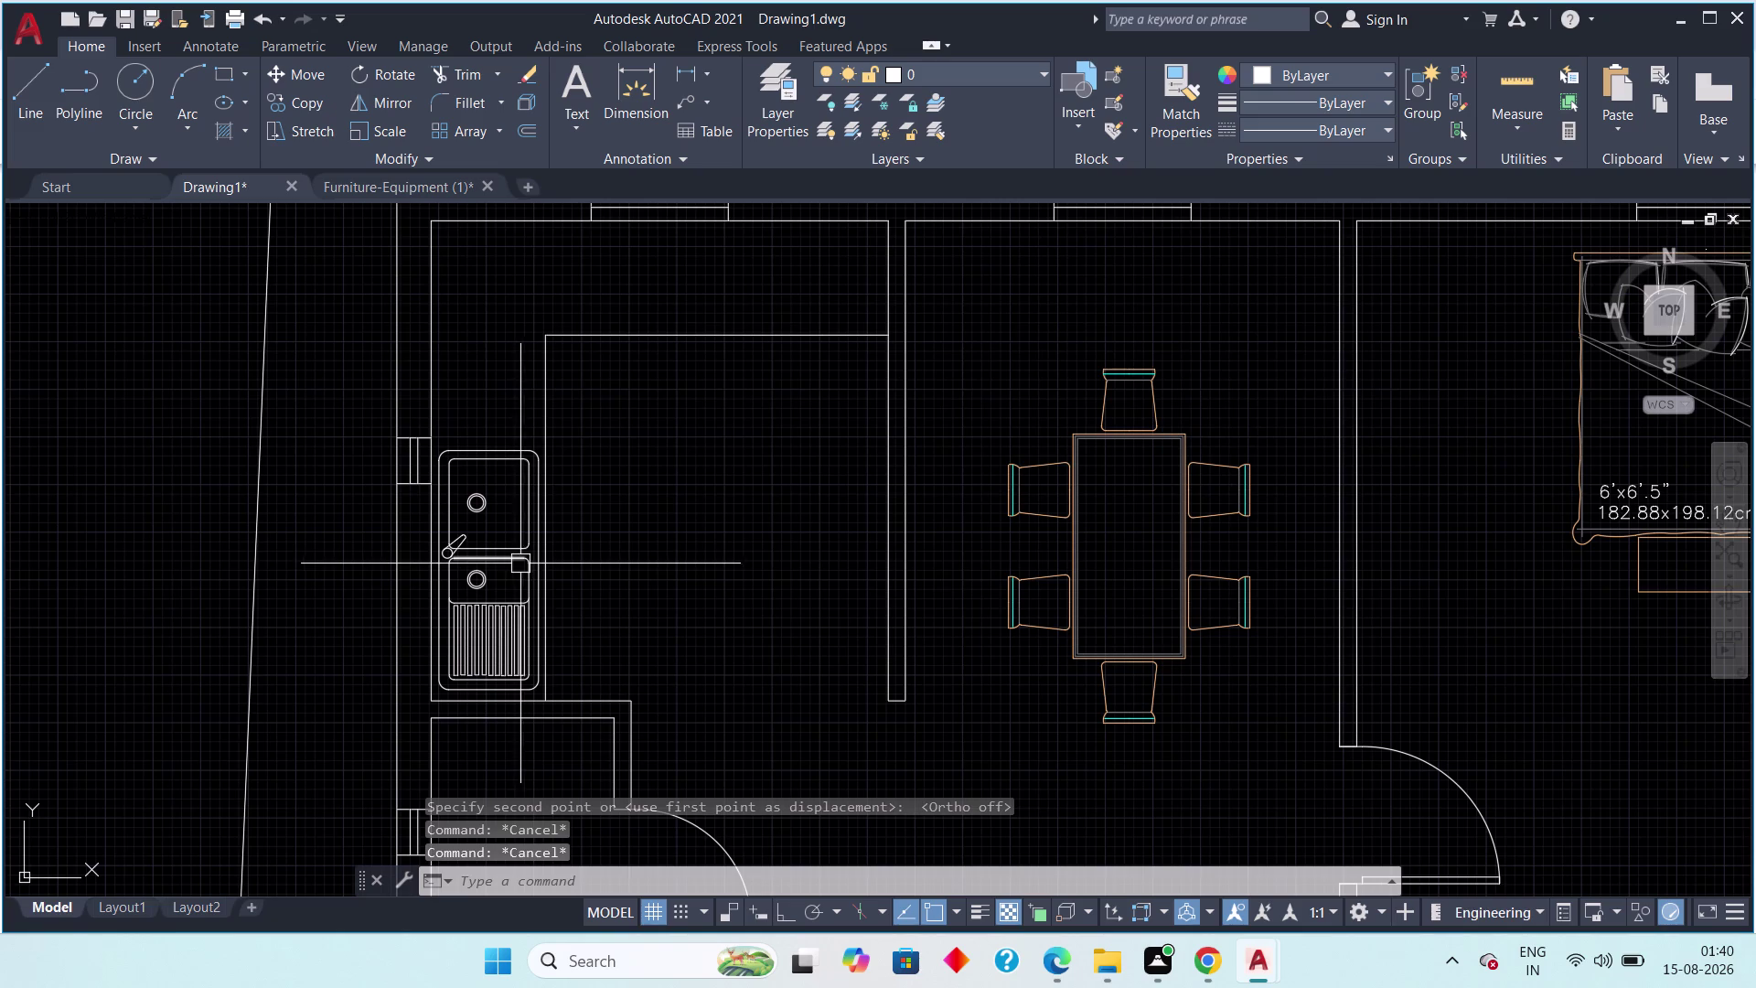
scroll(down, 3)
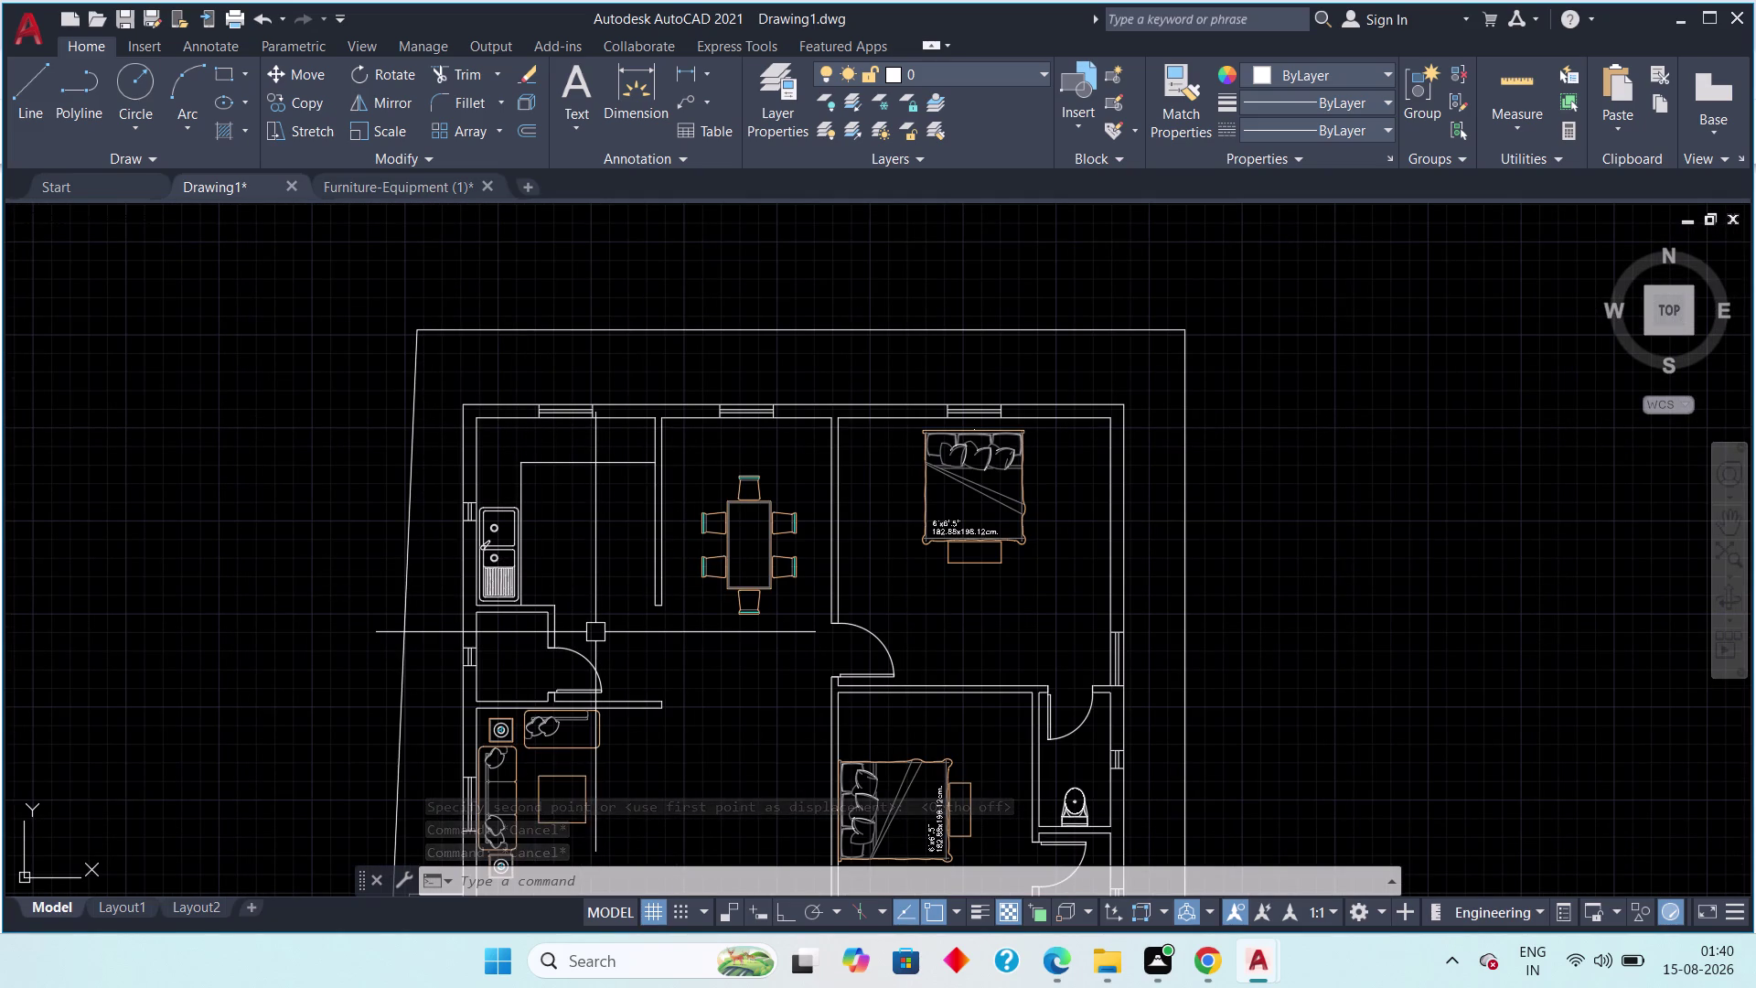
scroll(up, 3)
scroll(up, 3)
scroll(up, 3)
middle_drag(516, 528, 473, 653)
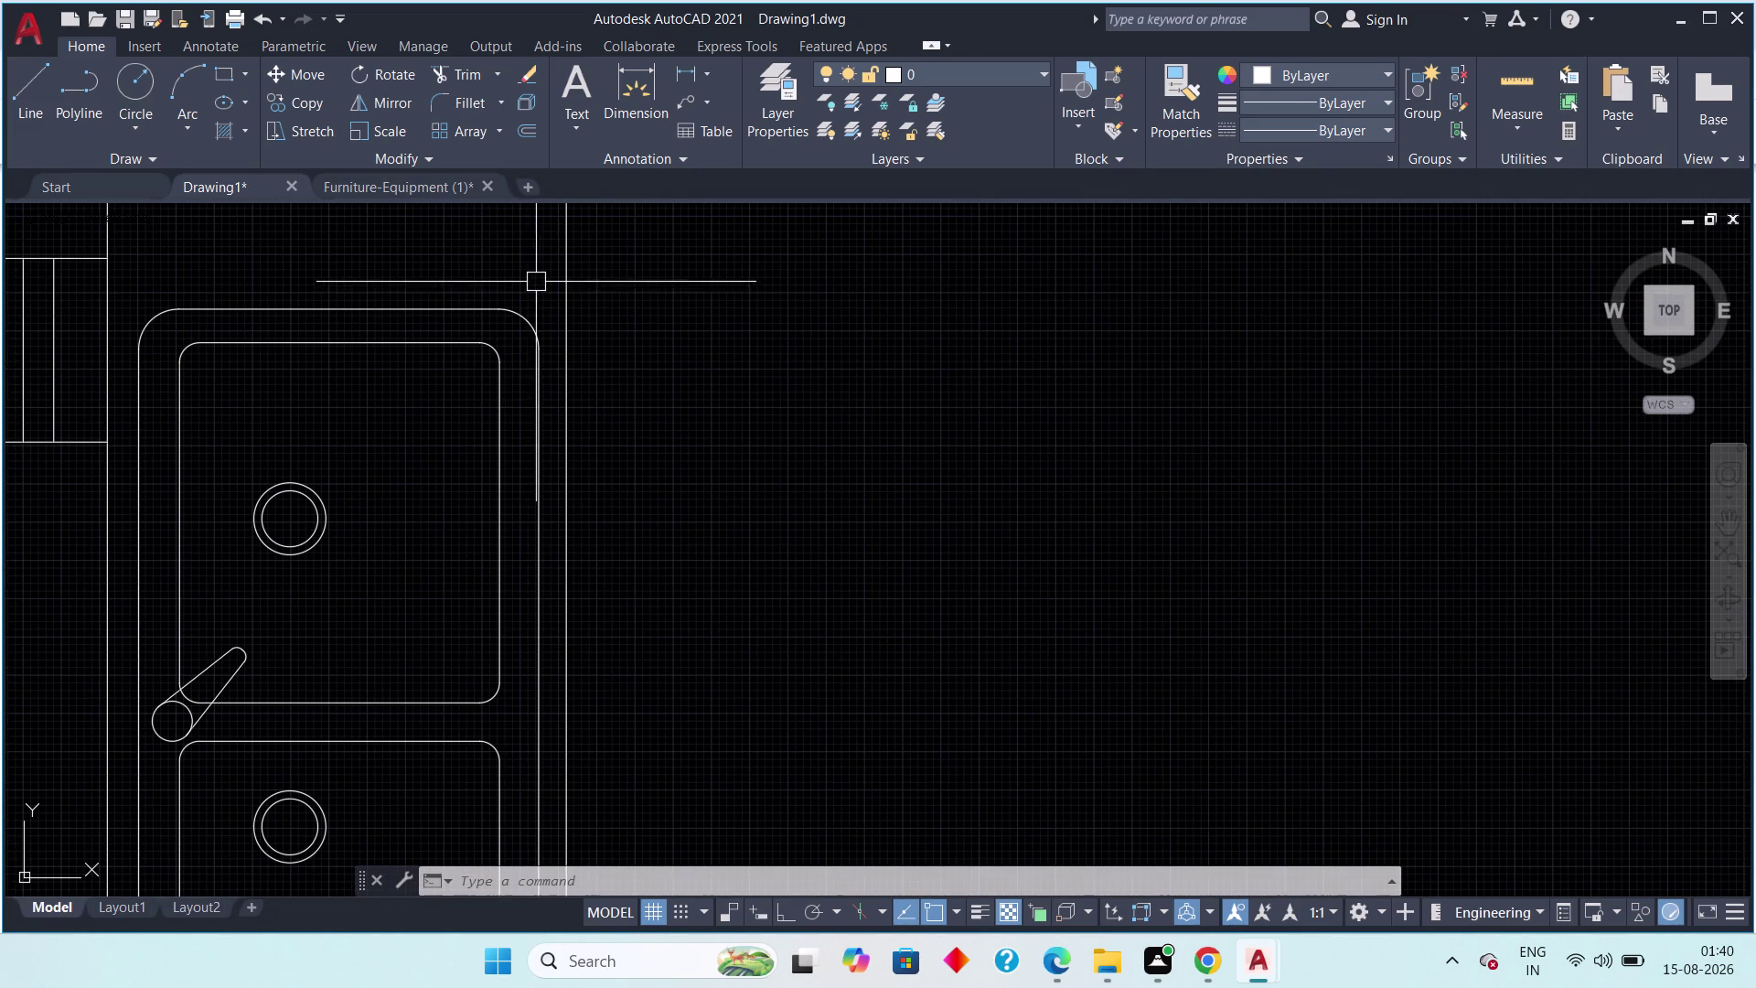
click(544, 272)
middle_drag(440, 699, 437, 695)
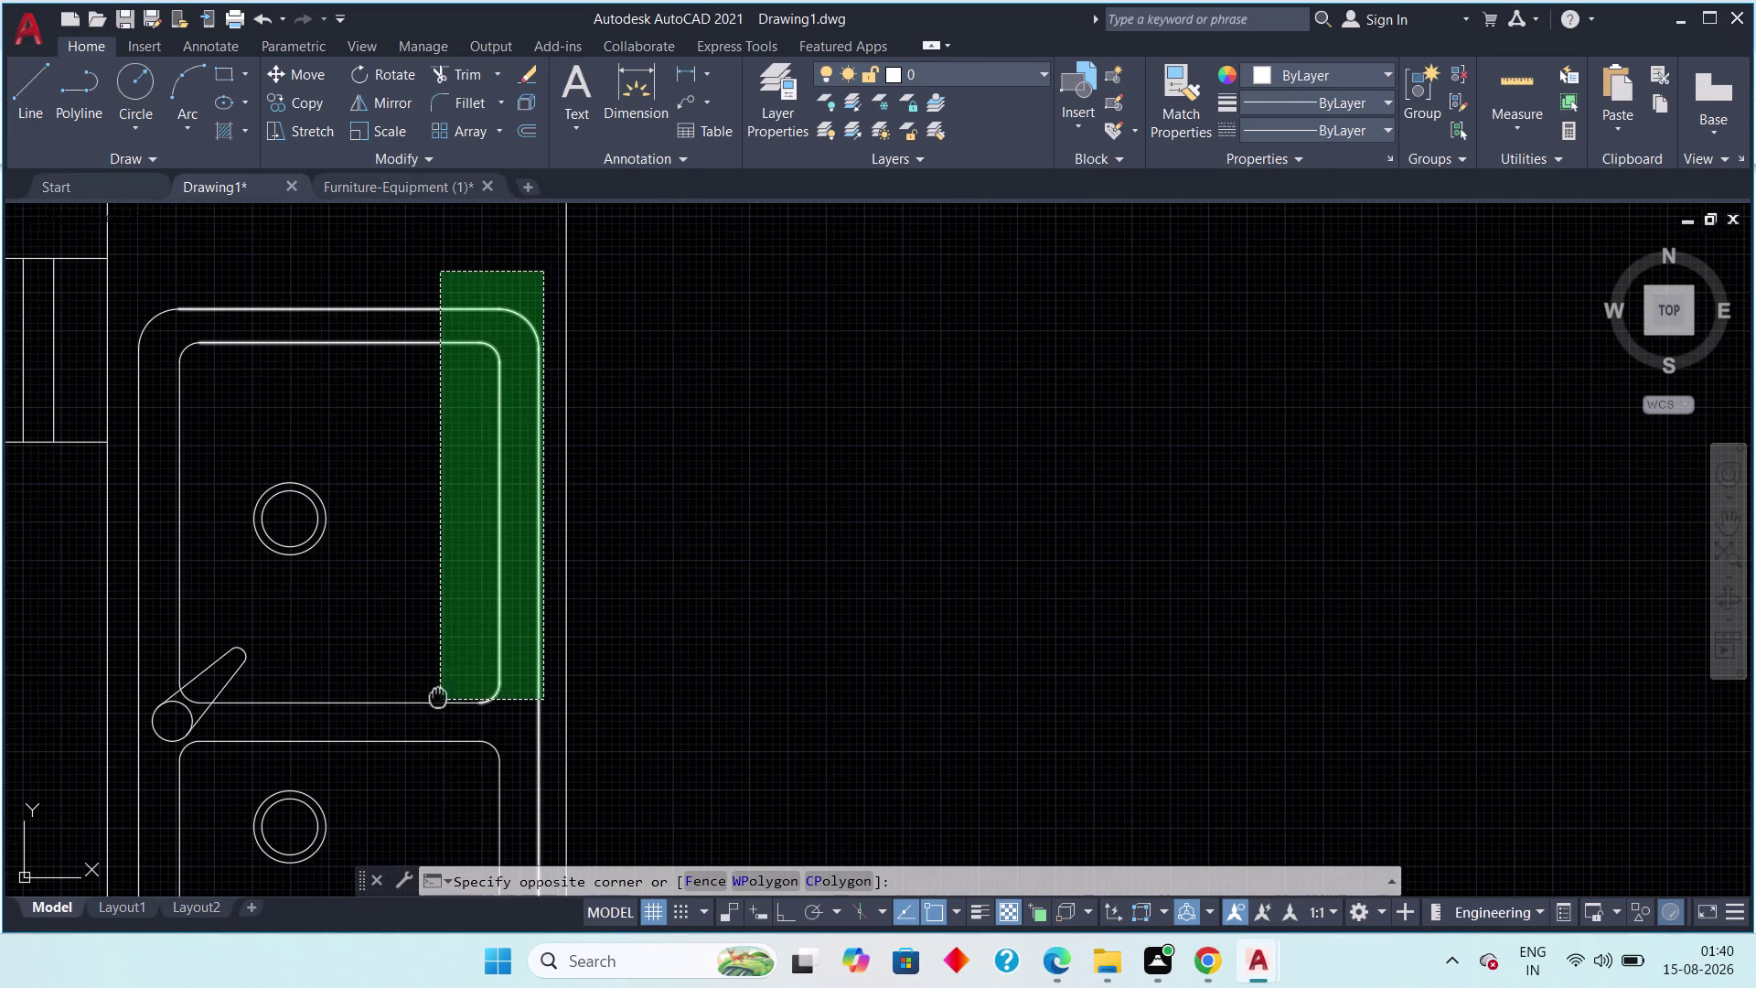
middle_drag(437, 695, 428, 447)
scroll(down, 3)
middle_drag(387, 647, 383, 561)
scroll(up, 3)
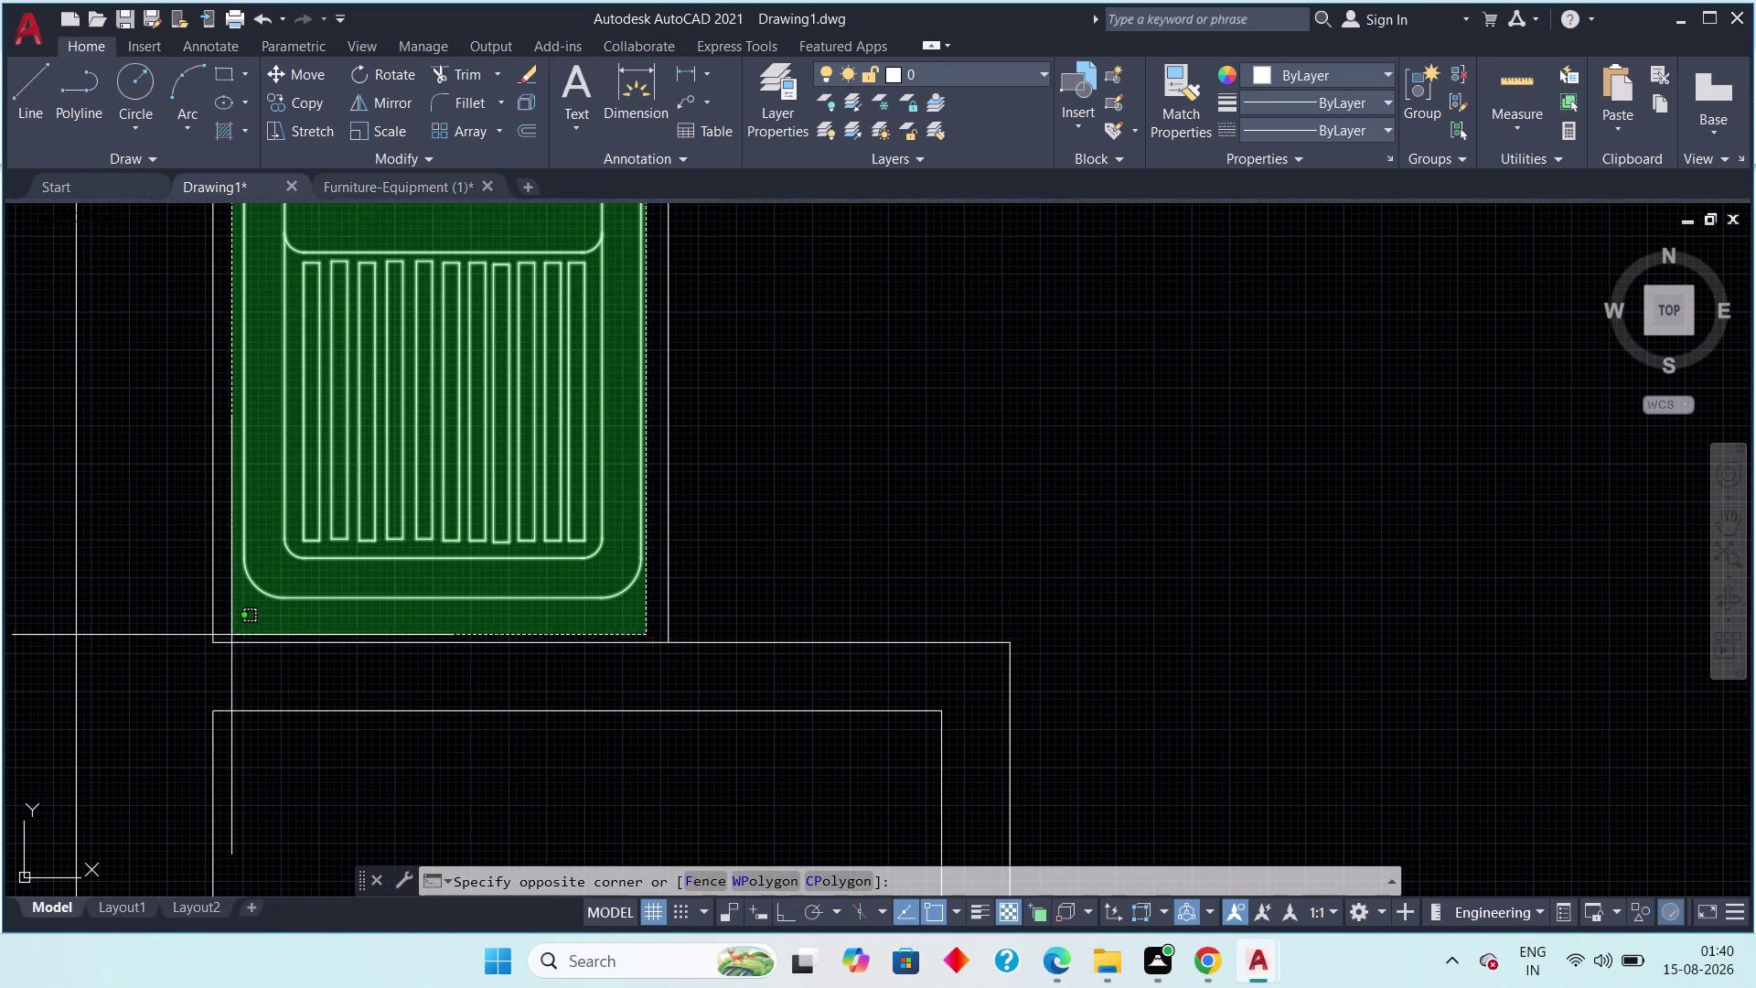
click(234, 623)
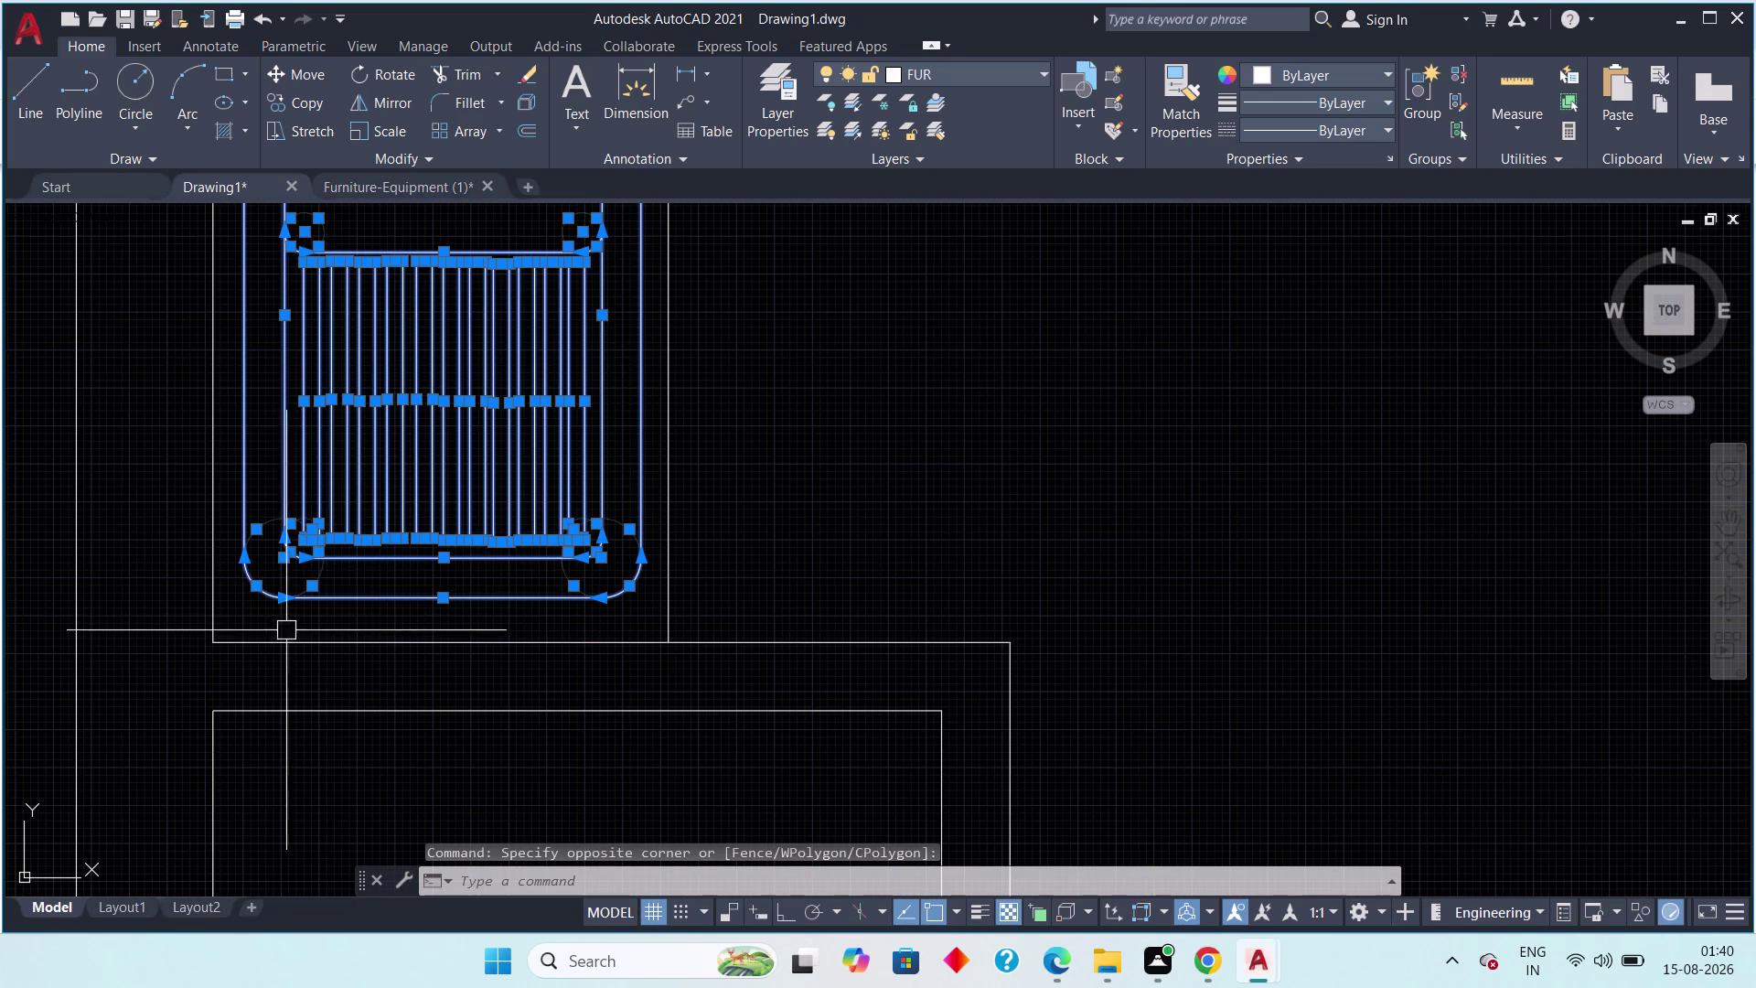
key(s)
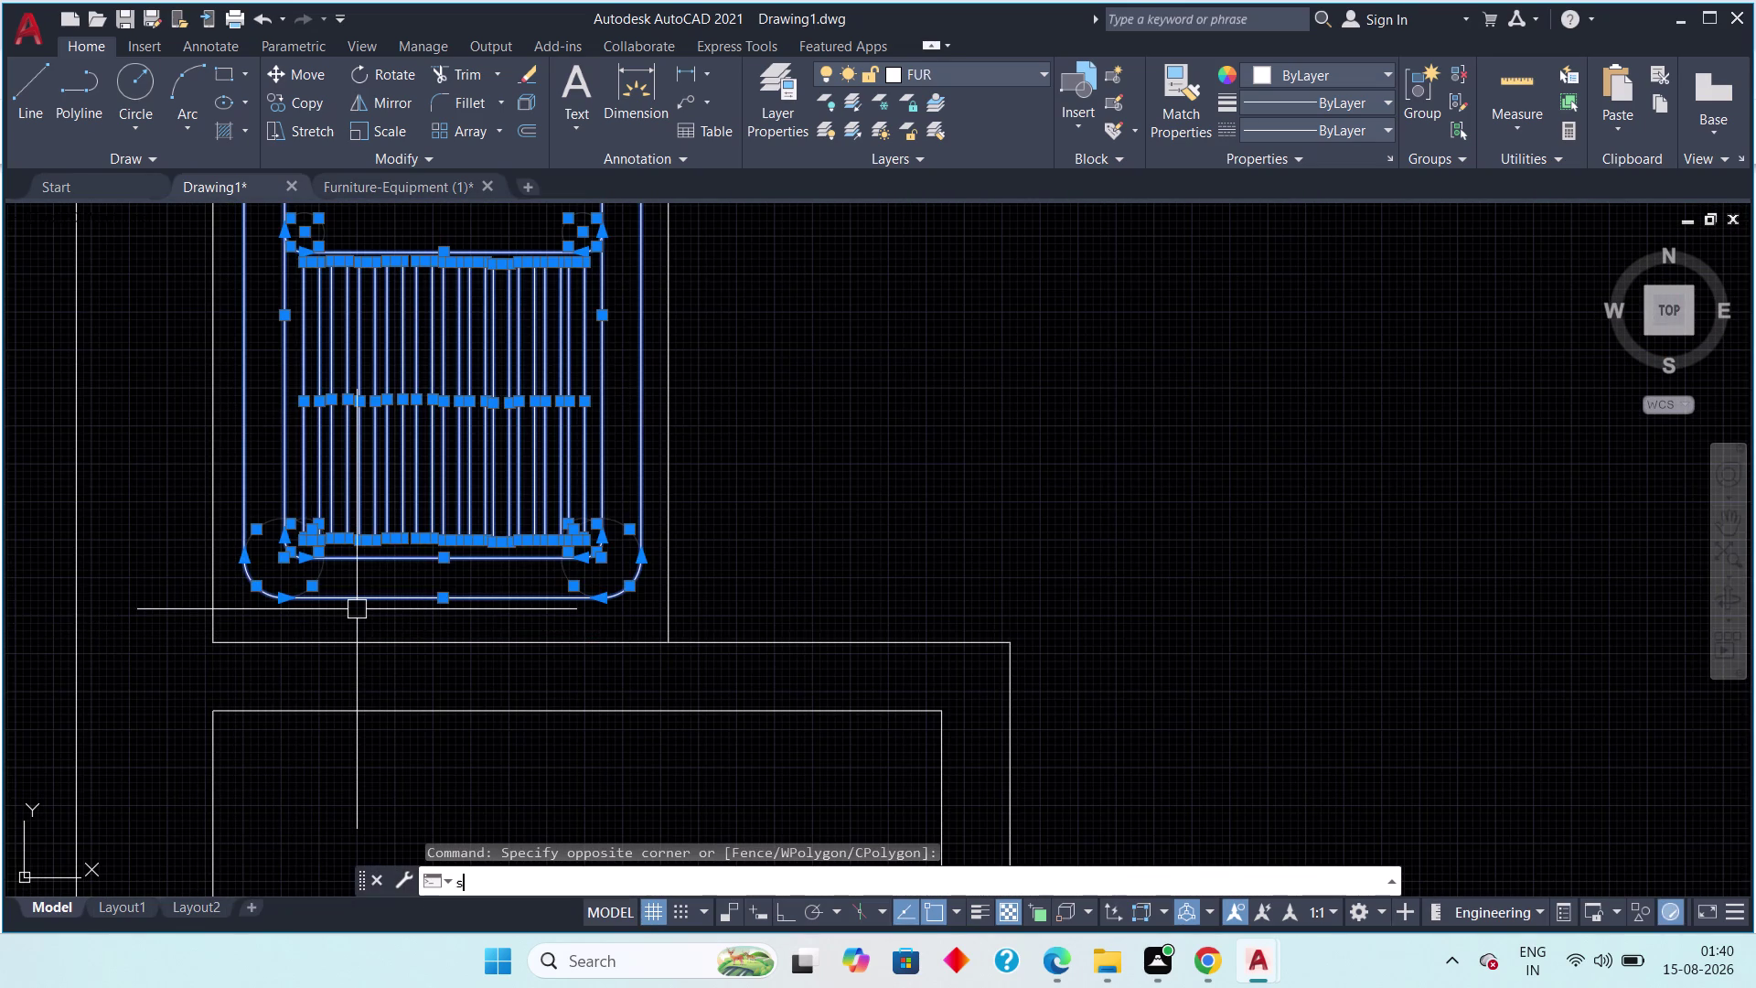
key(c)
key(space)
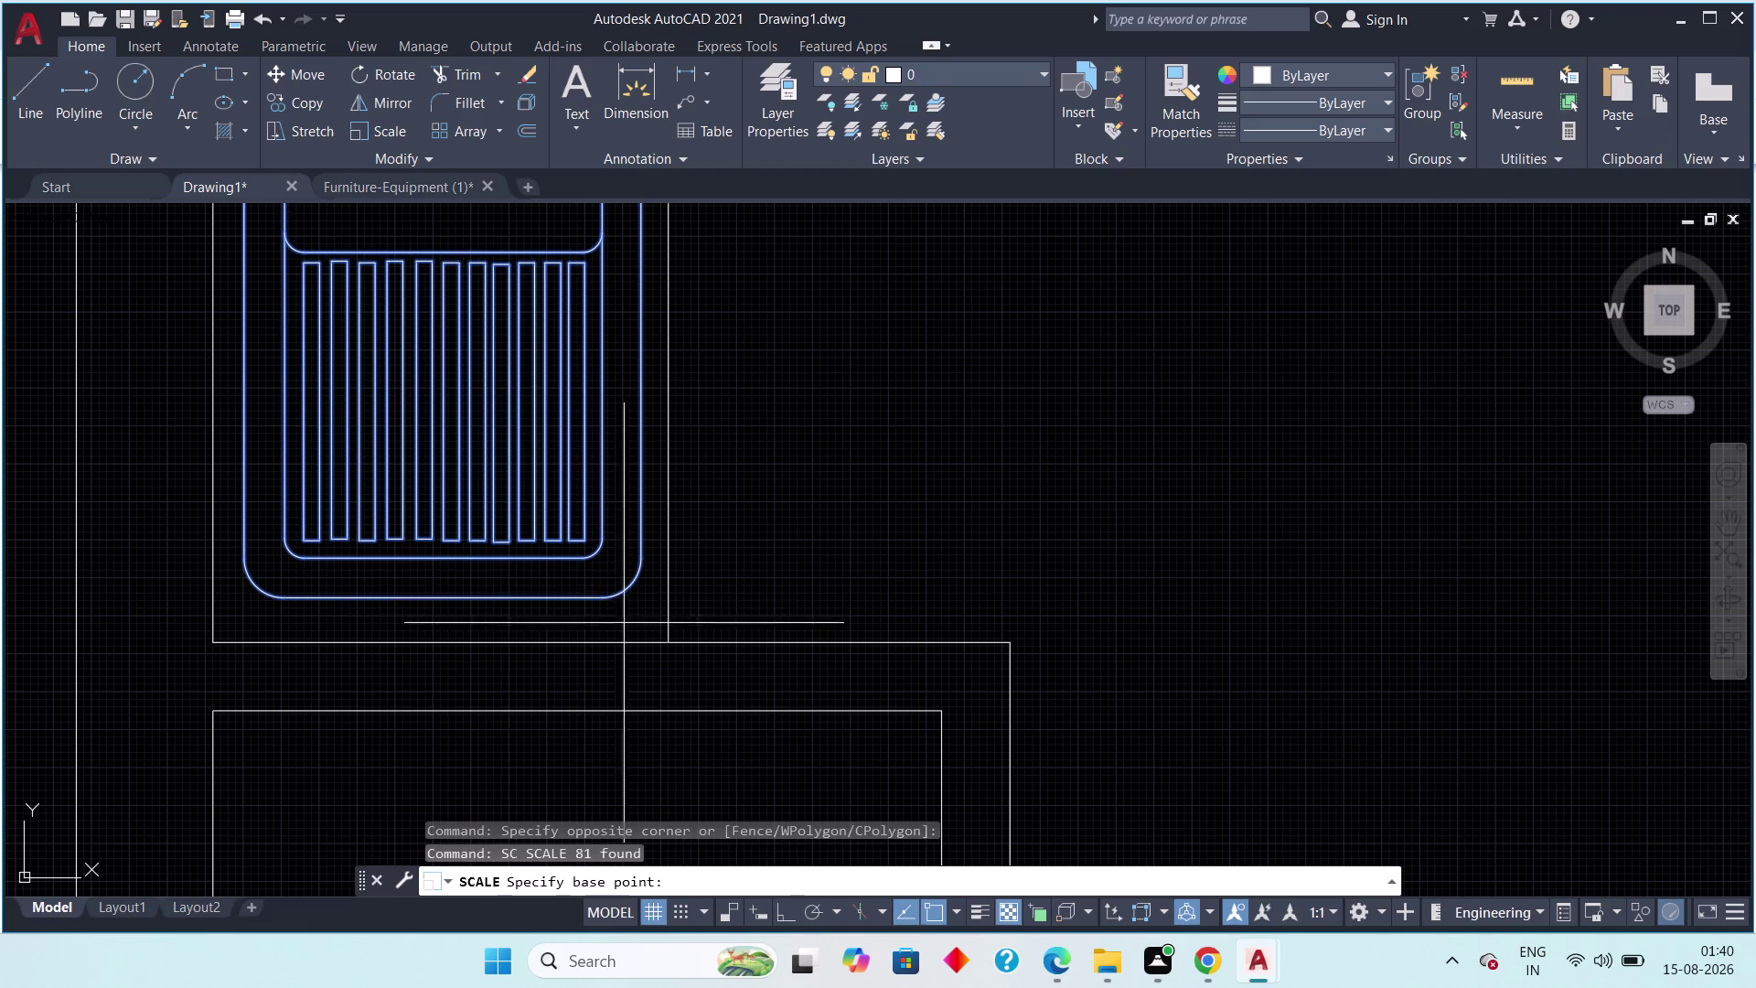
click(630, 588)
scroll(down, 3)
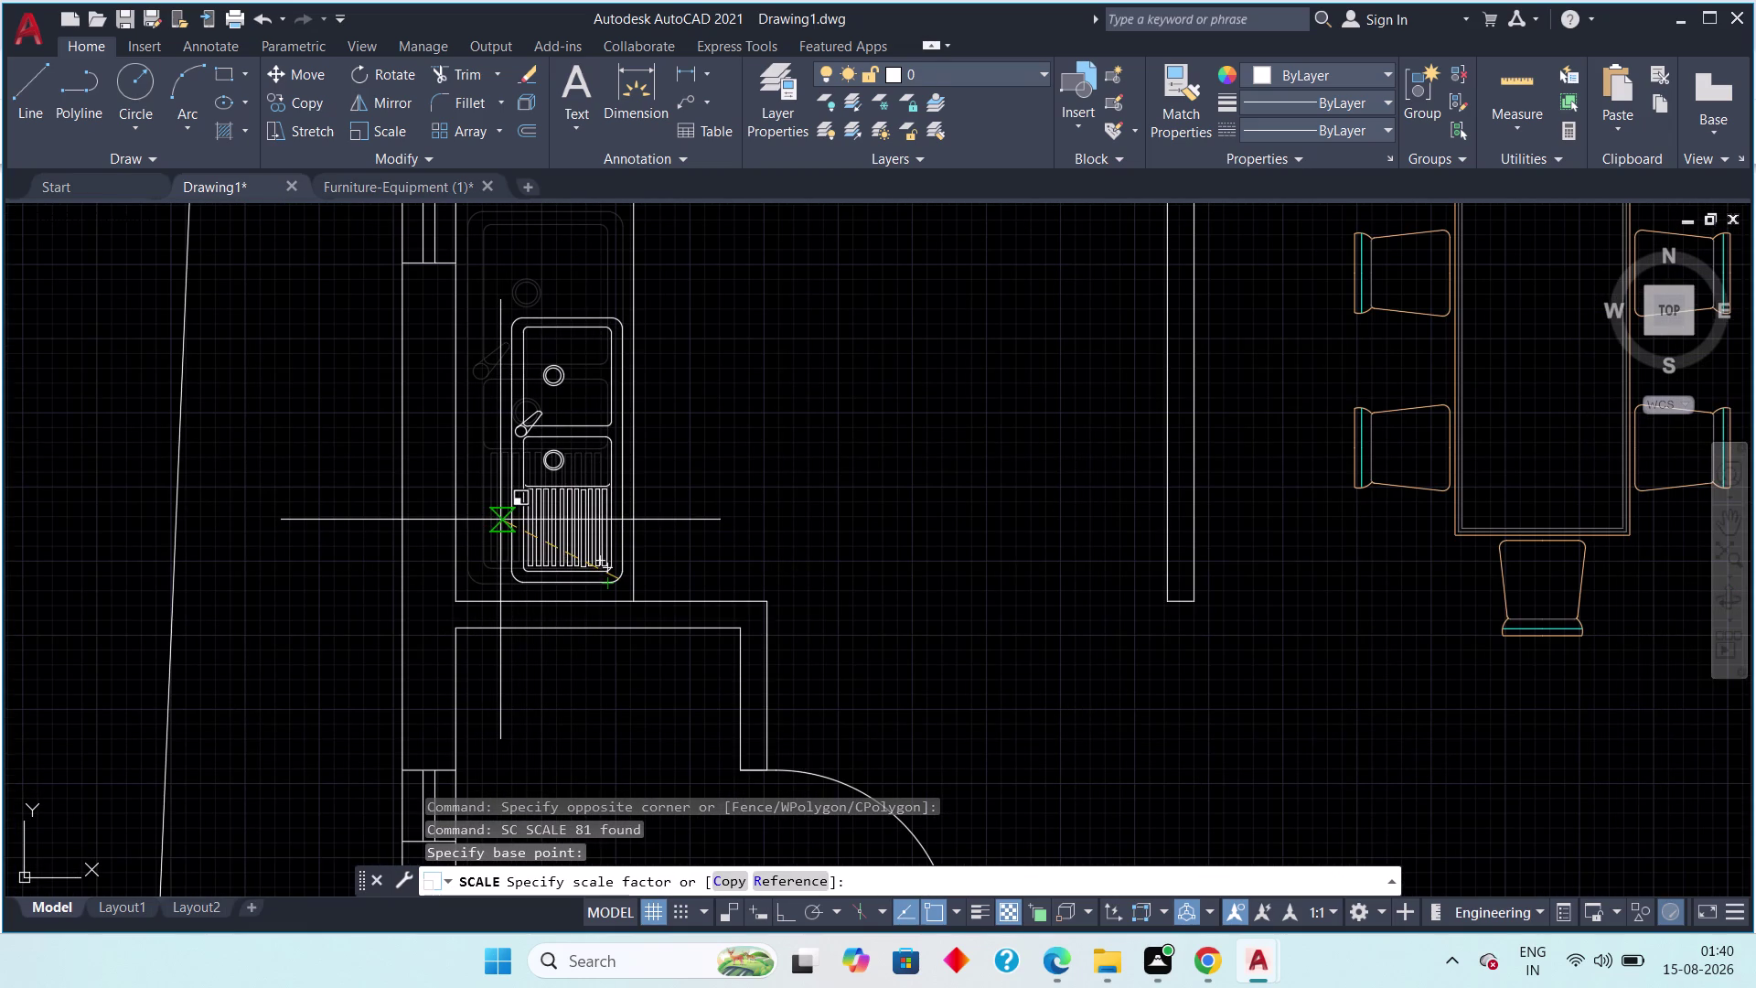
scroll(down, 3)
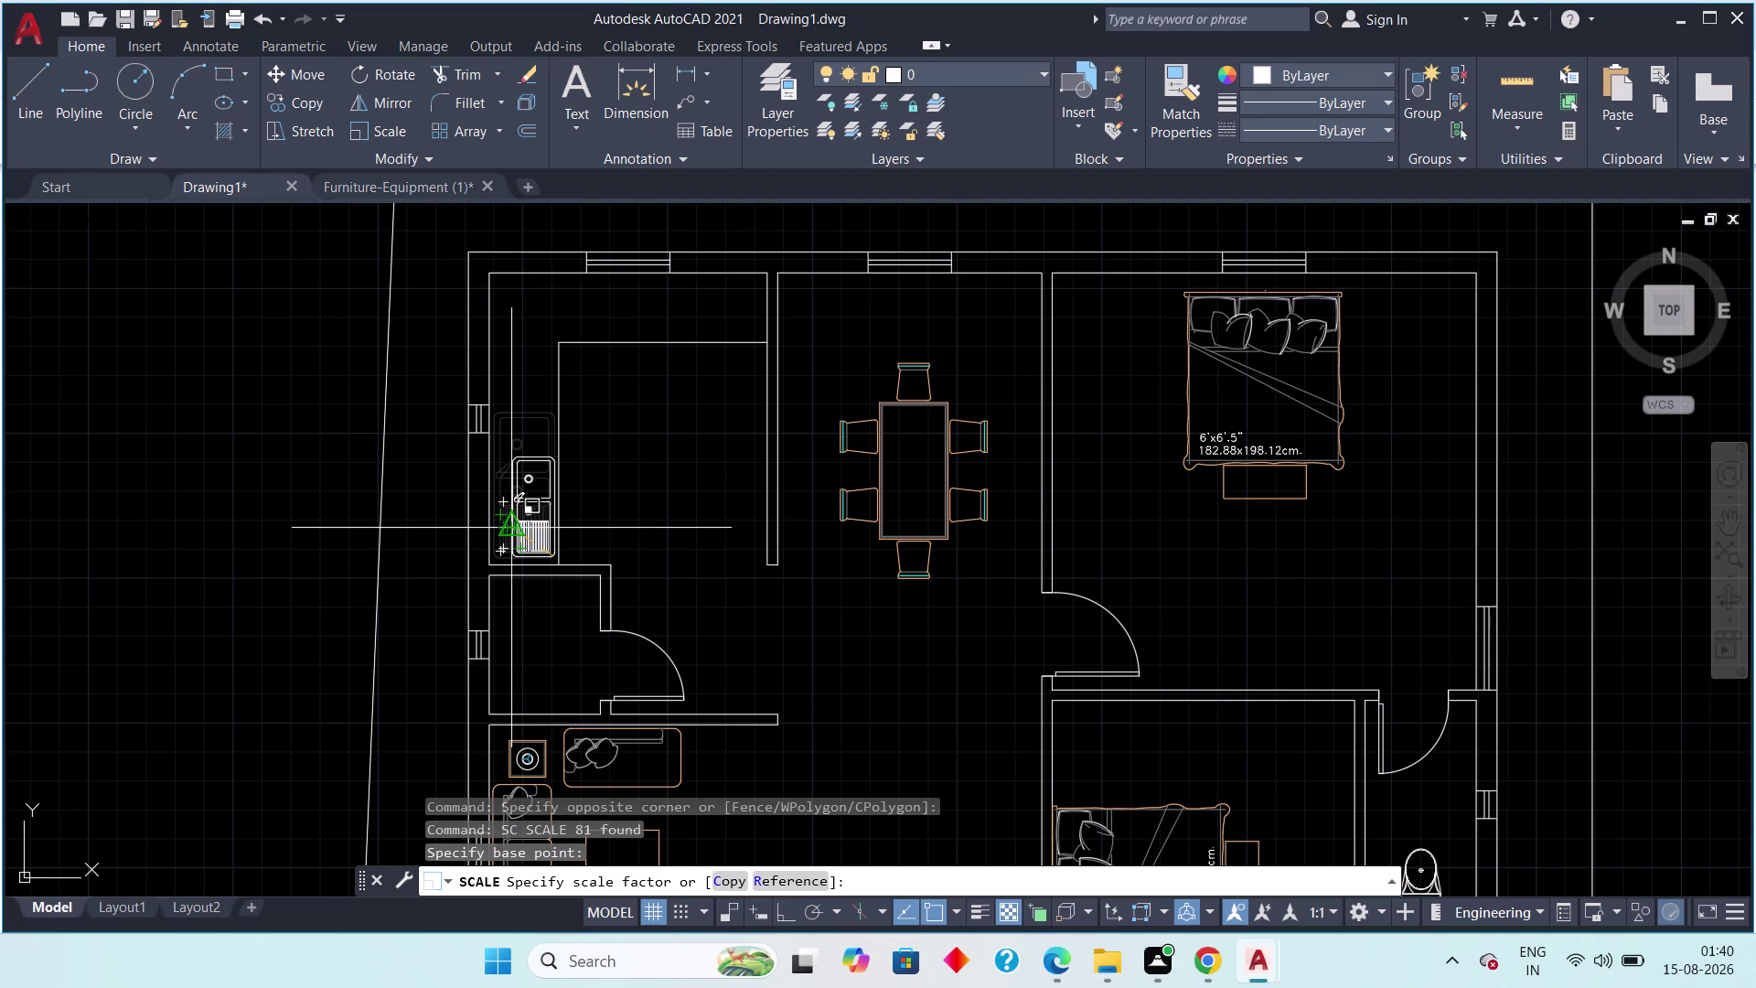
click(511, 531)
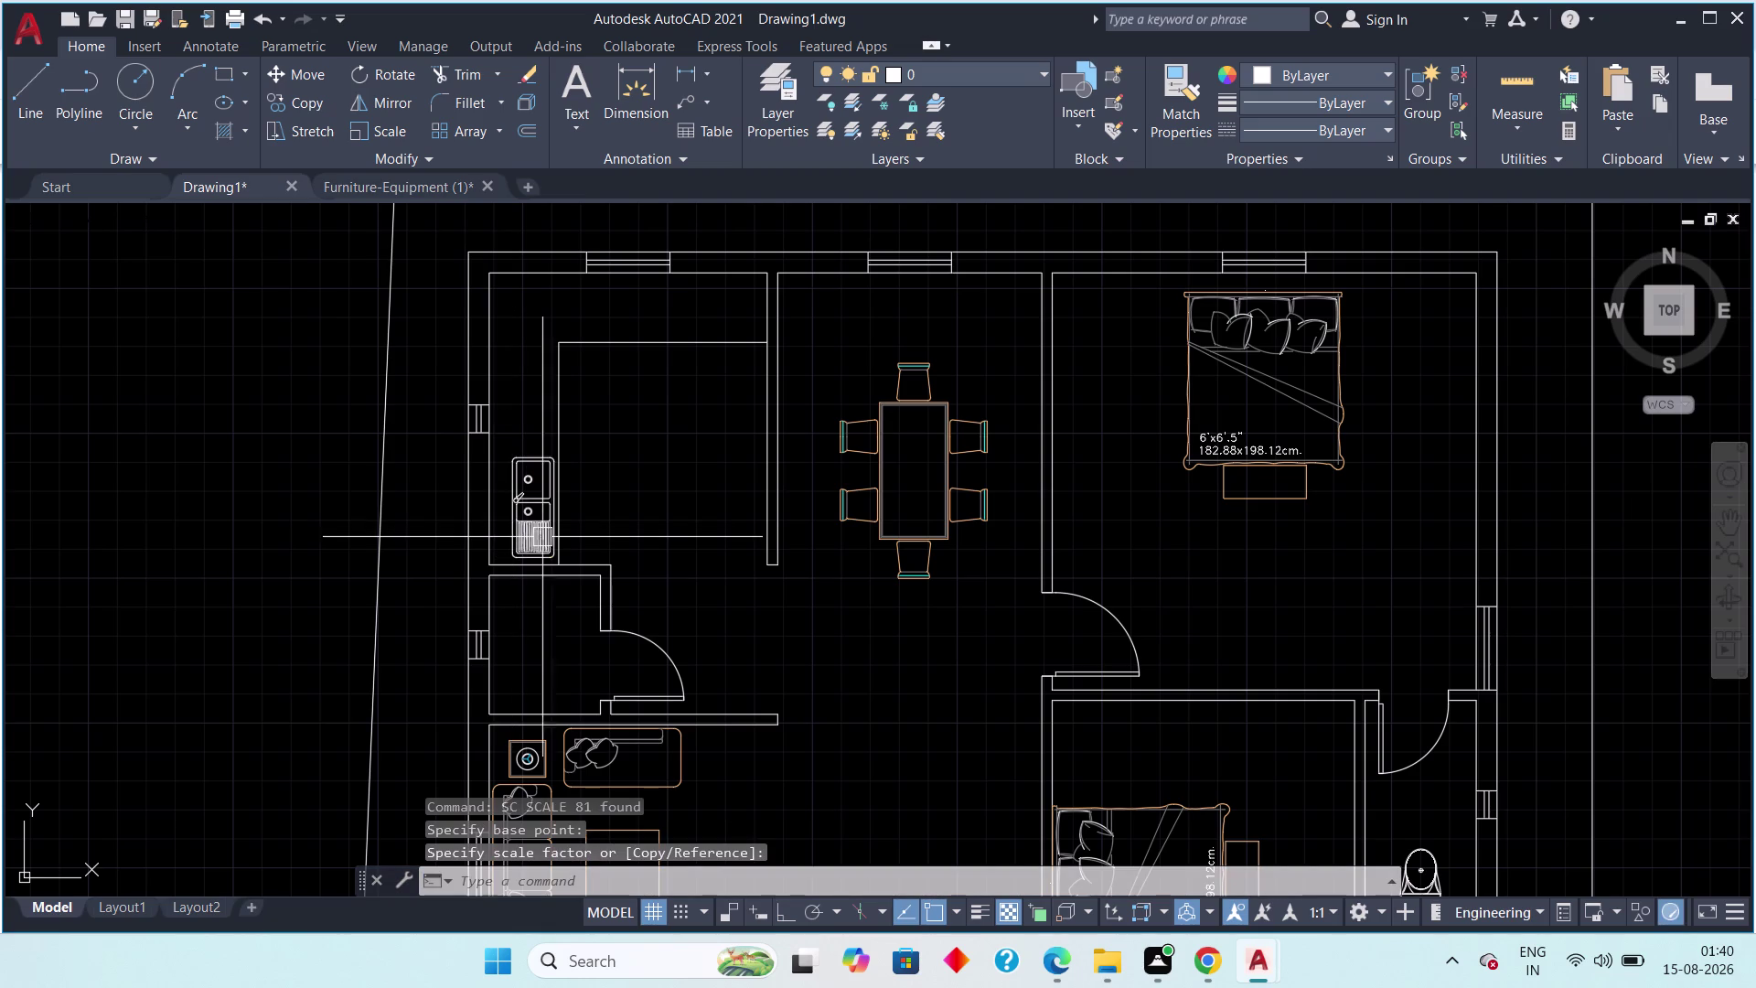
middle_drag(558, 517, 487, 513)
key(Escape)
key(Escape)
scroll(up, 3)
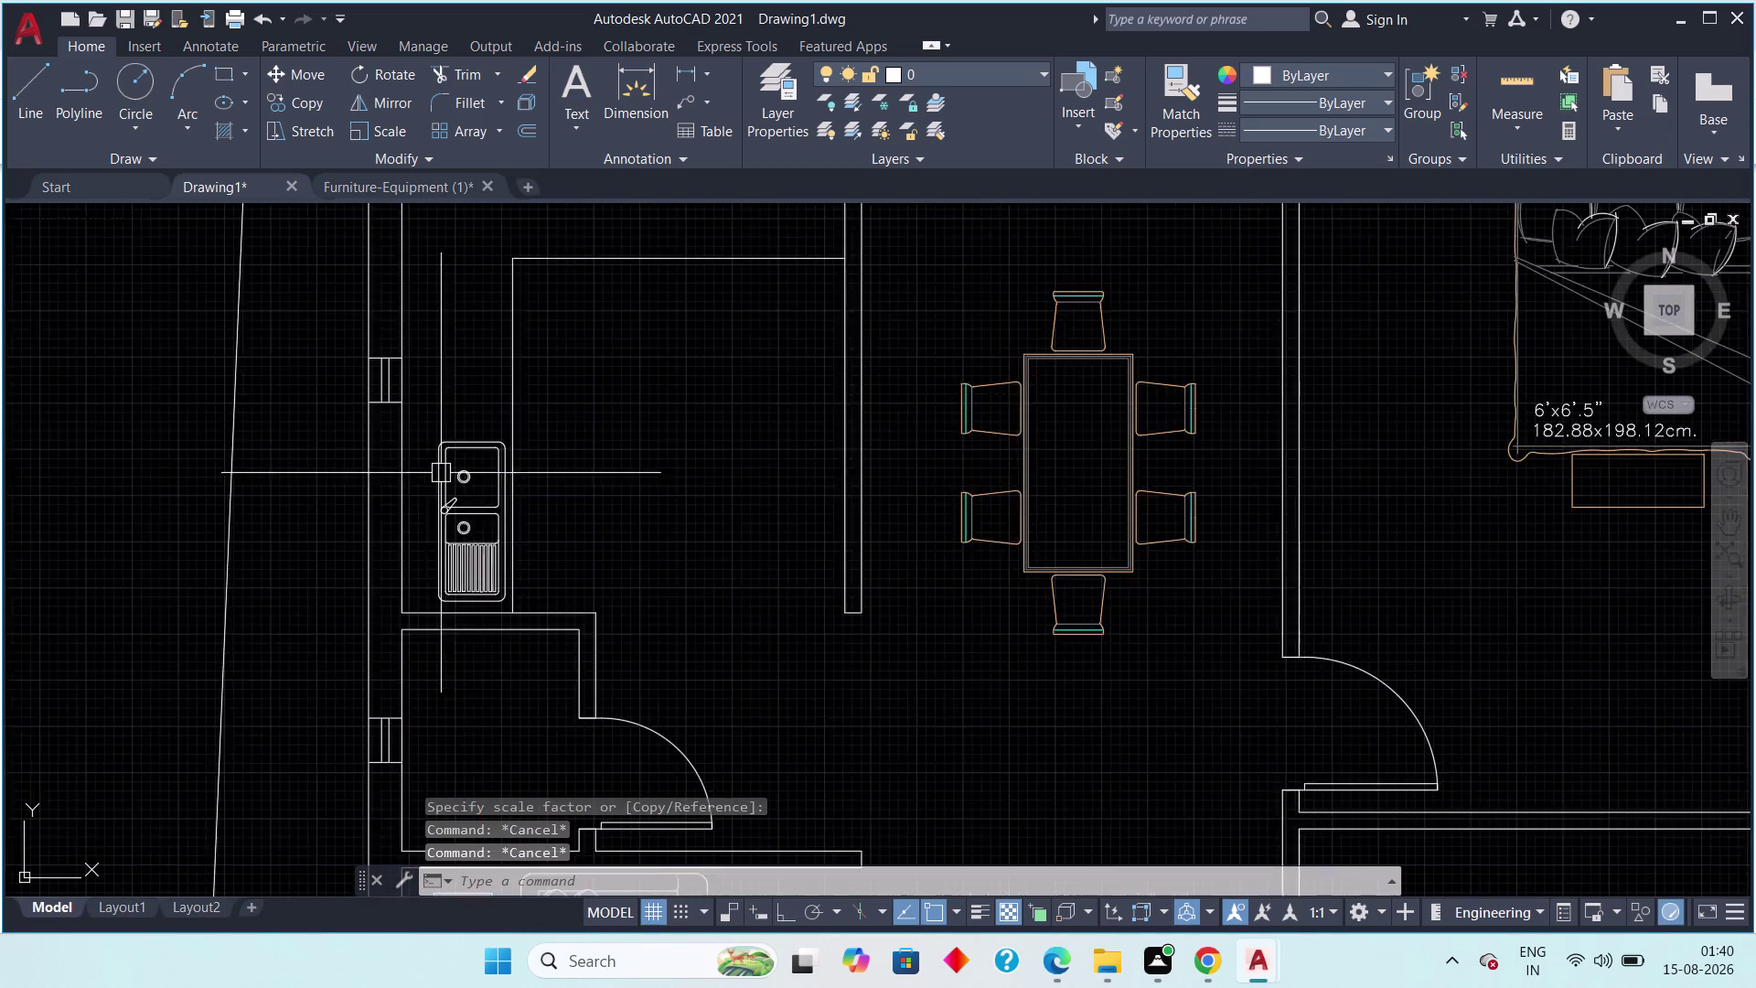
scroll(up, 3)
scroll(up, 3)
click(413, 392)
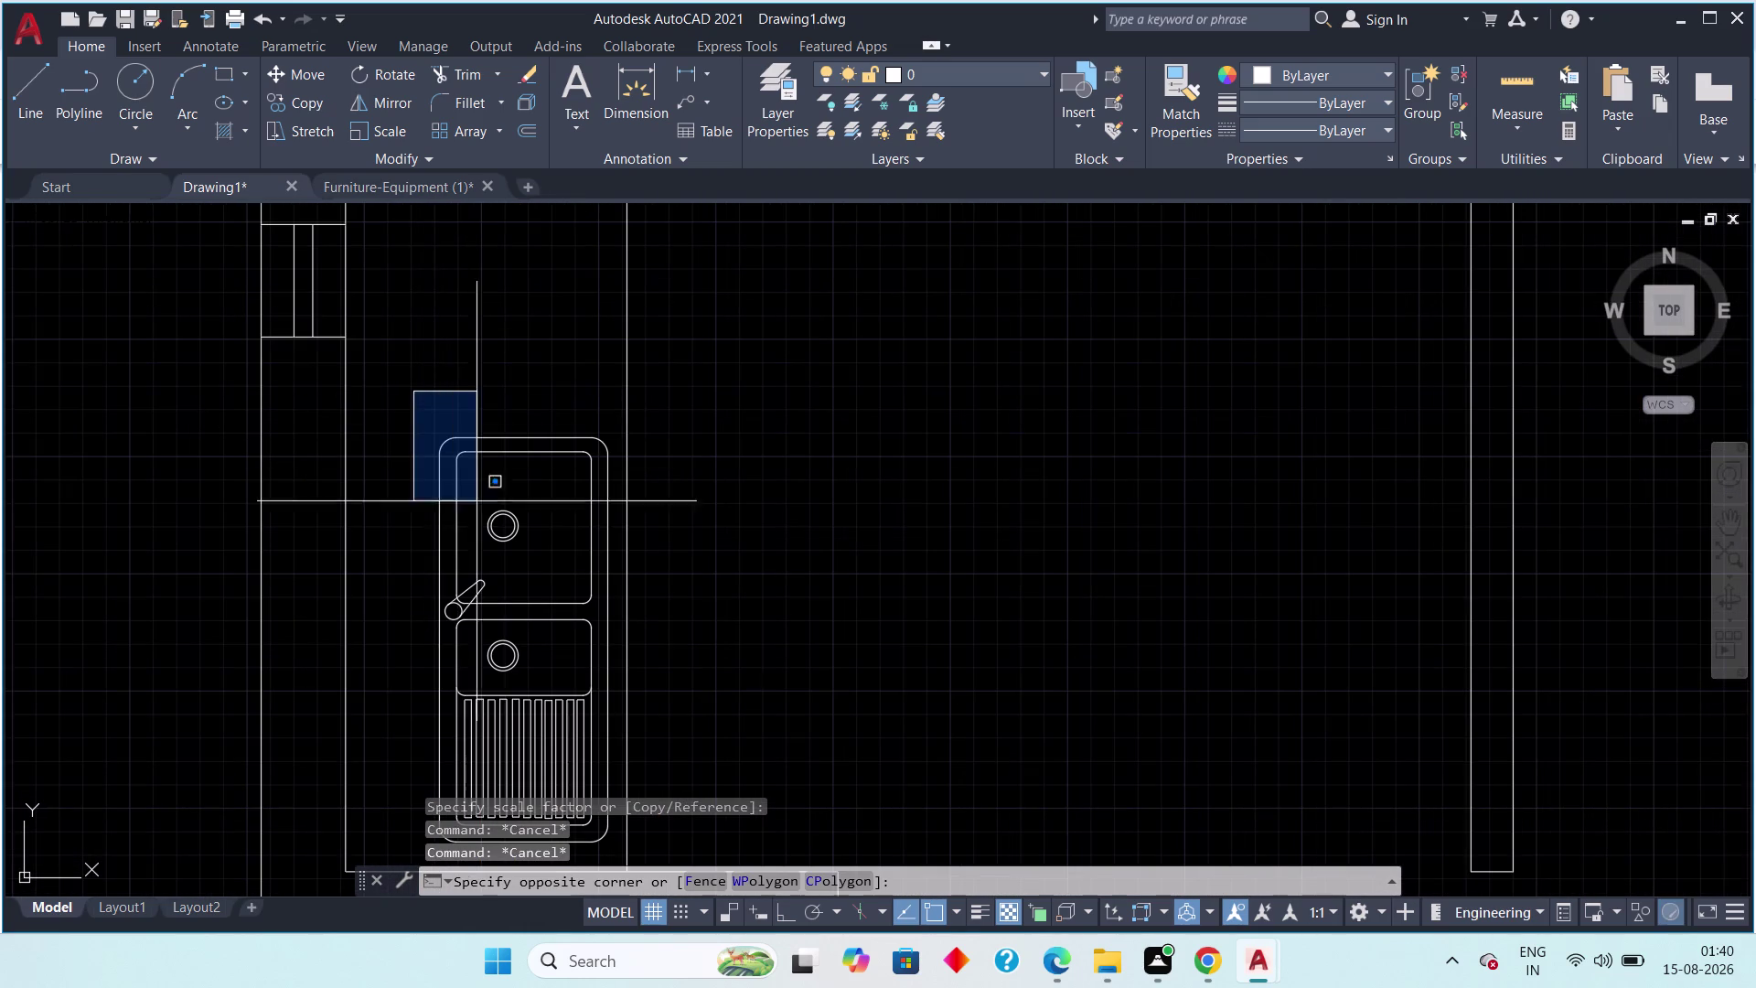
middle_drag(568, 715, 420, 463)
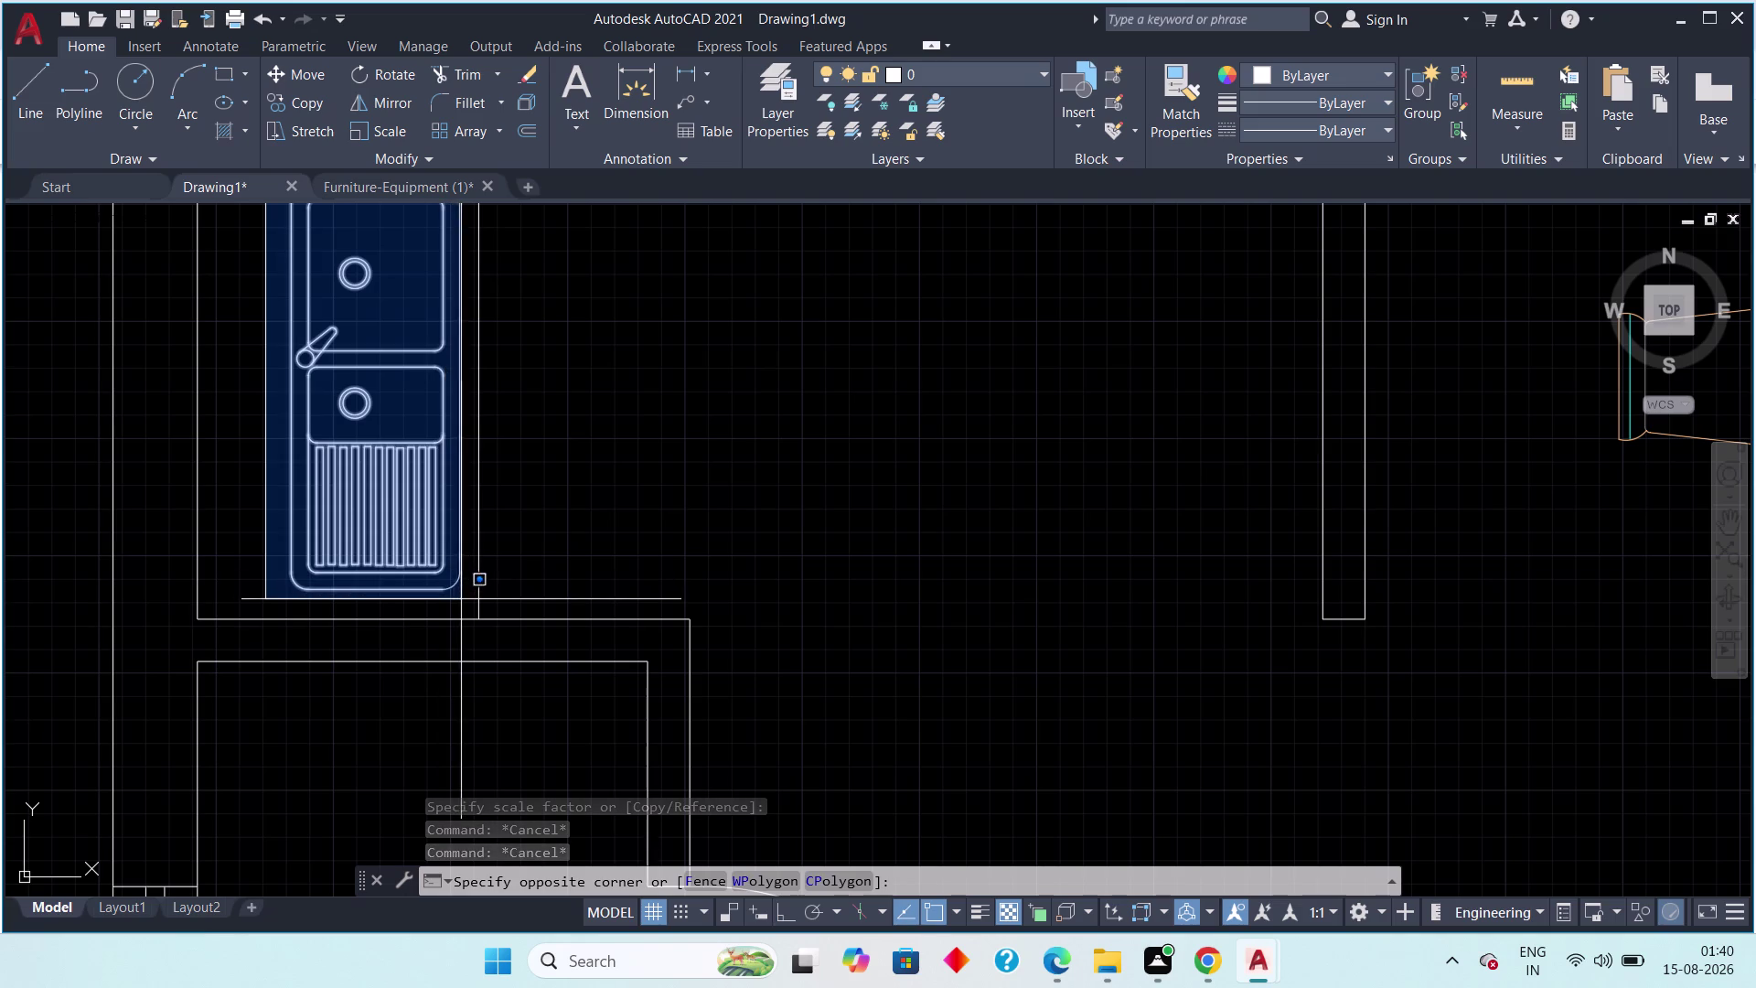
click(467, 601)
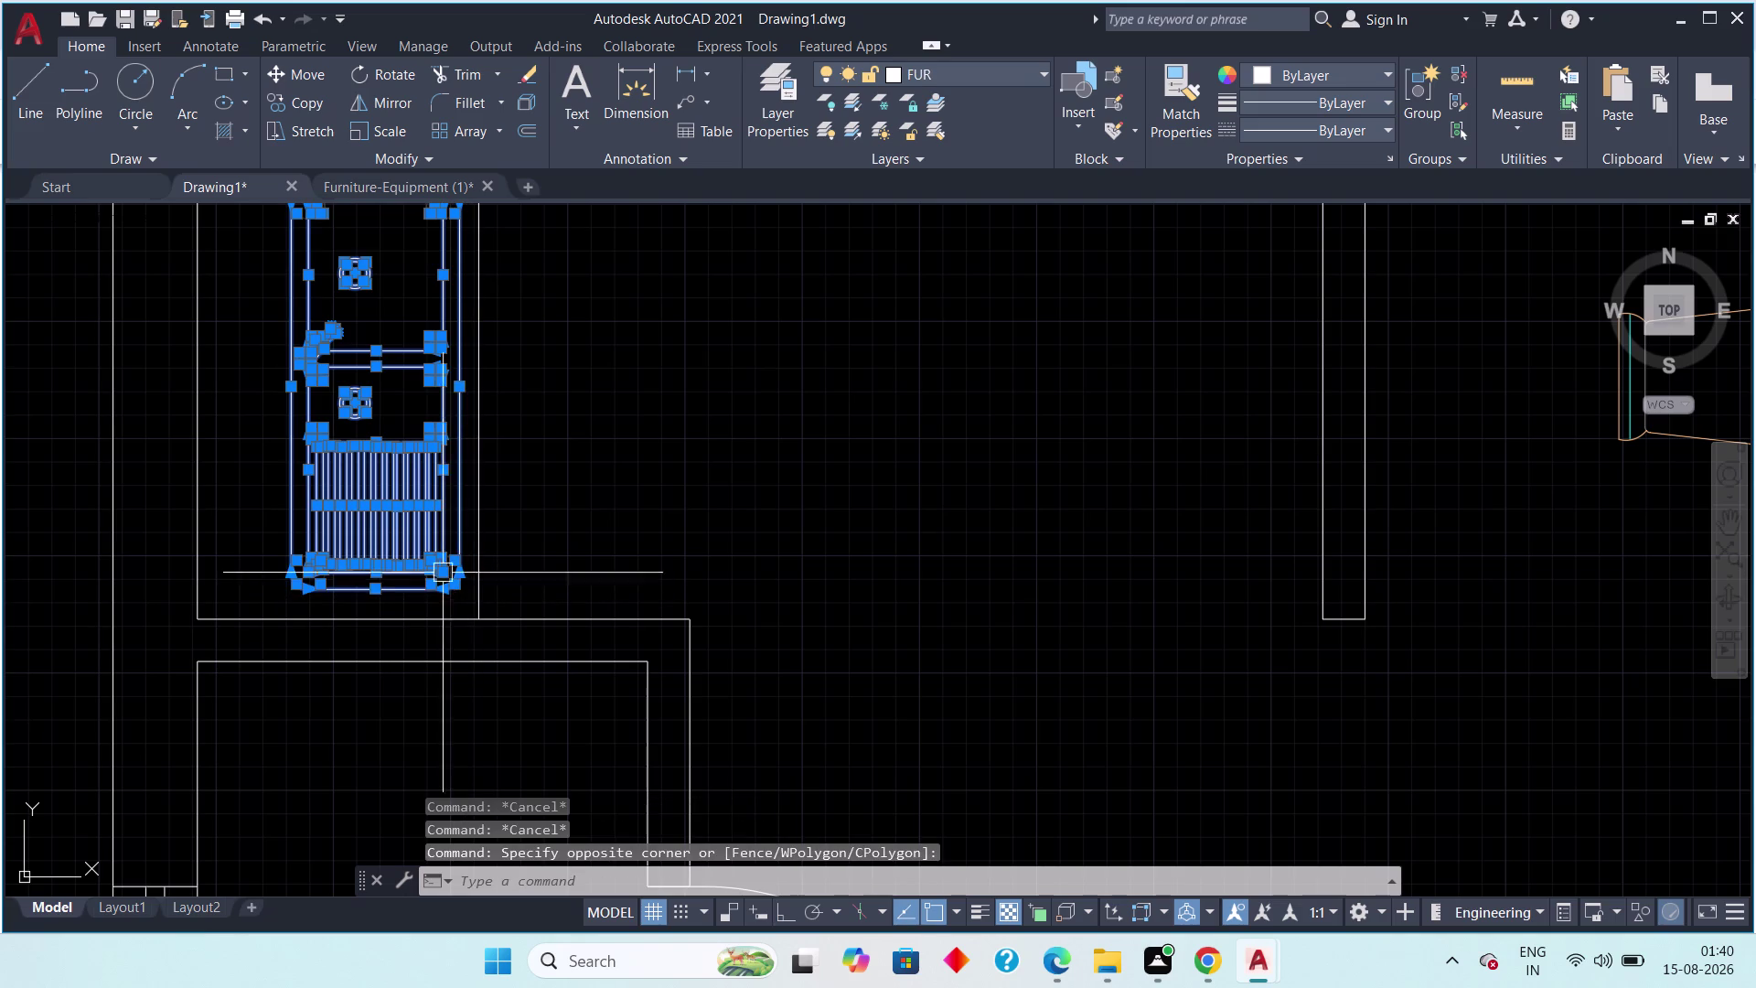
middle_drag(451, 577, 479, 641)
scroll(down, 3)
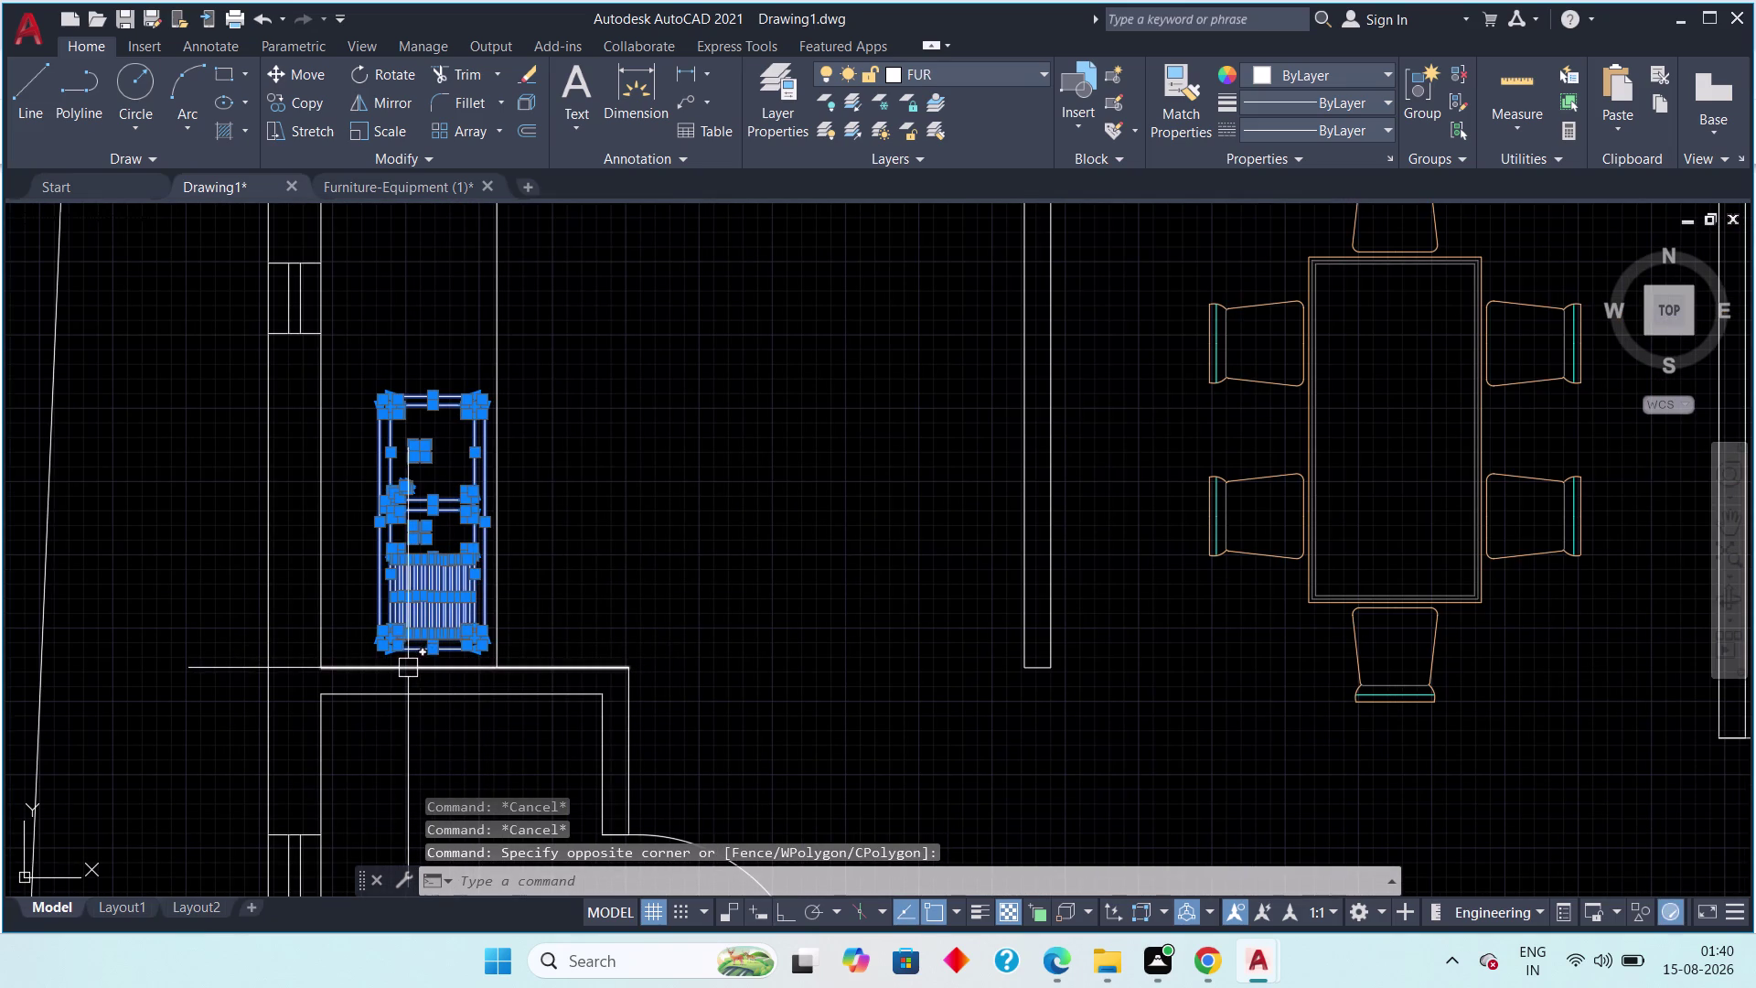
key(m)
key(space)
scroll(up, 3)
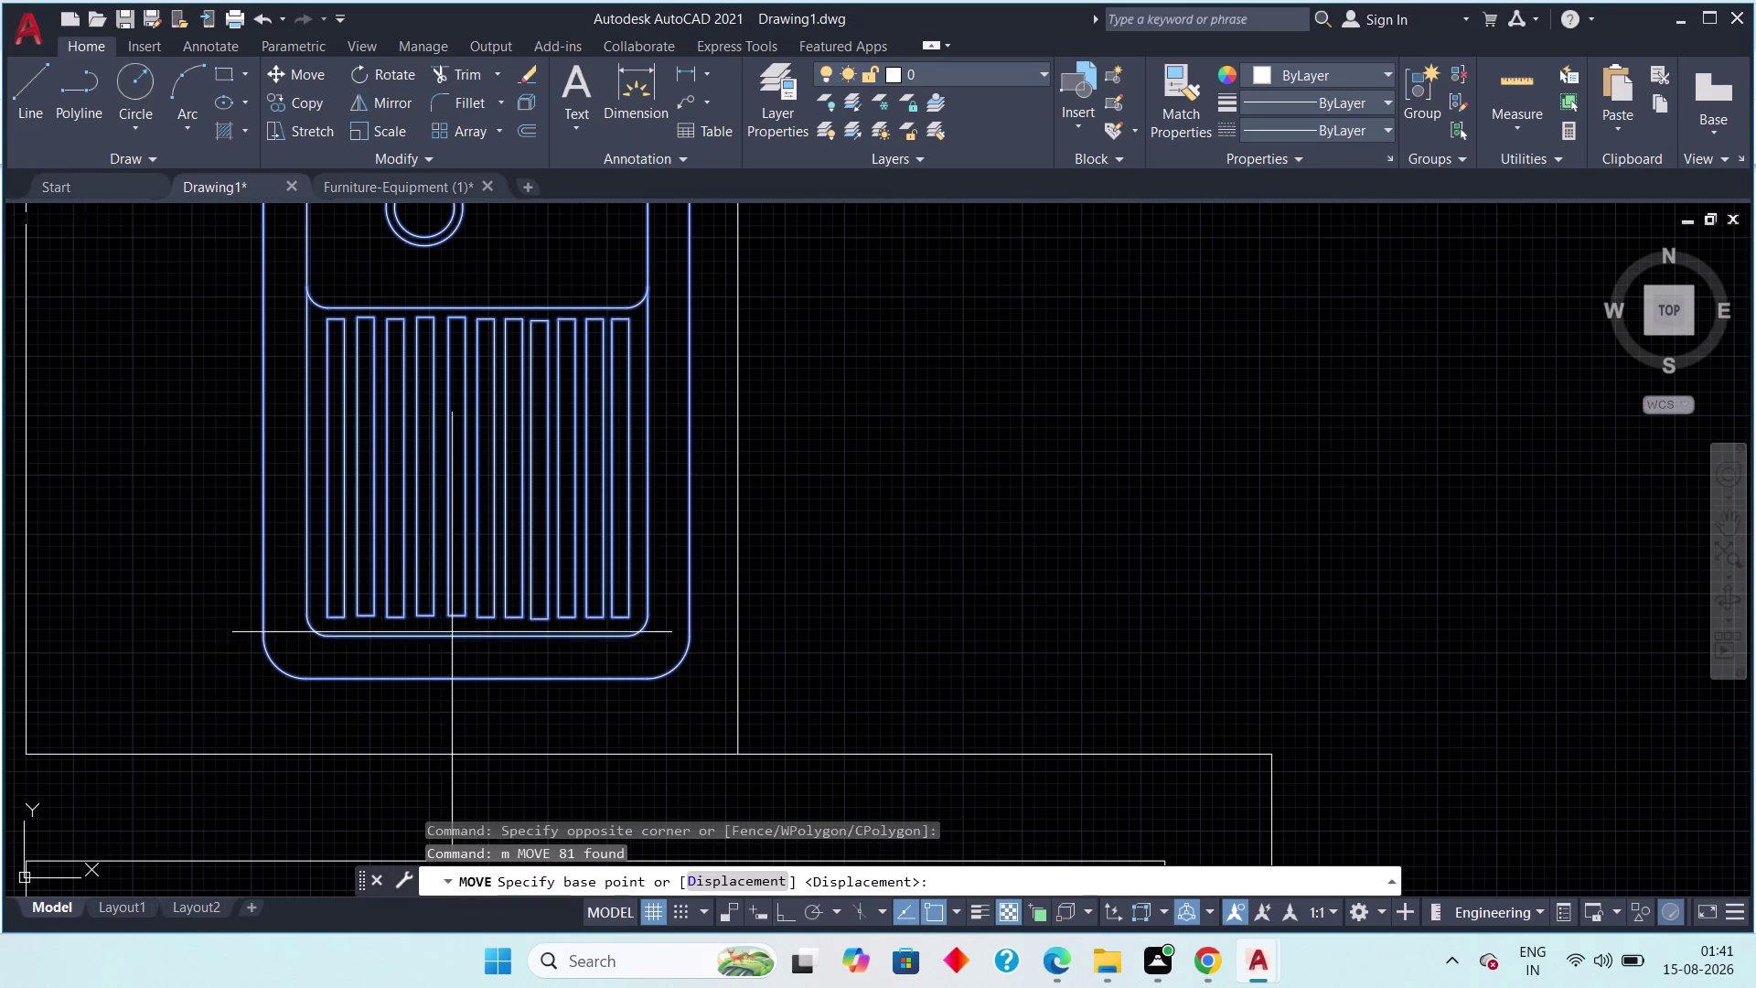
drag(474, 679, 466, 680)
middle_drag(400, 678, 500, 670)
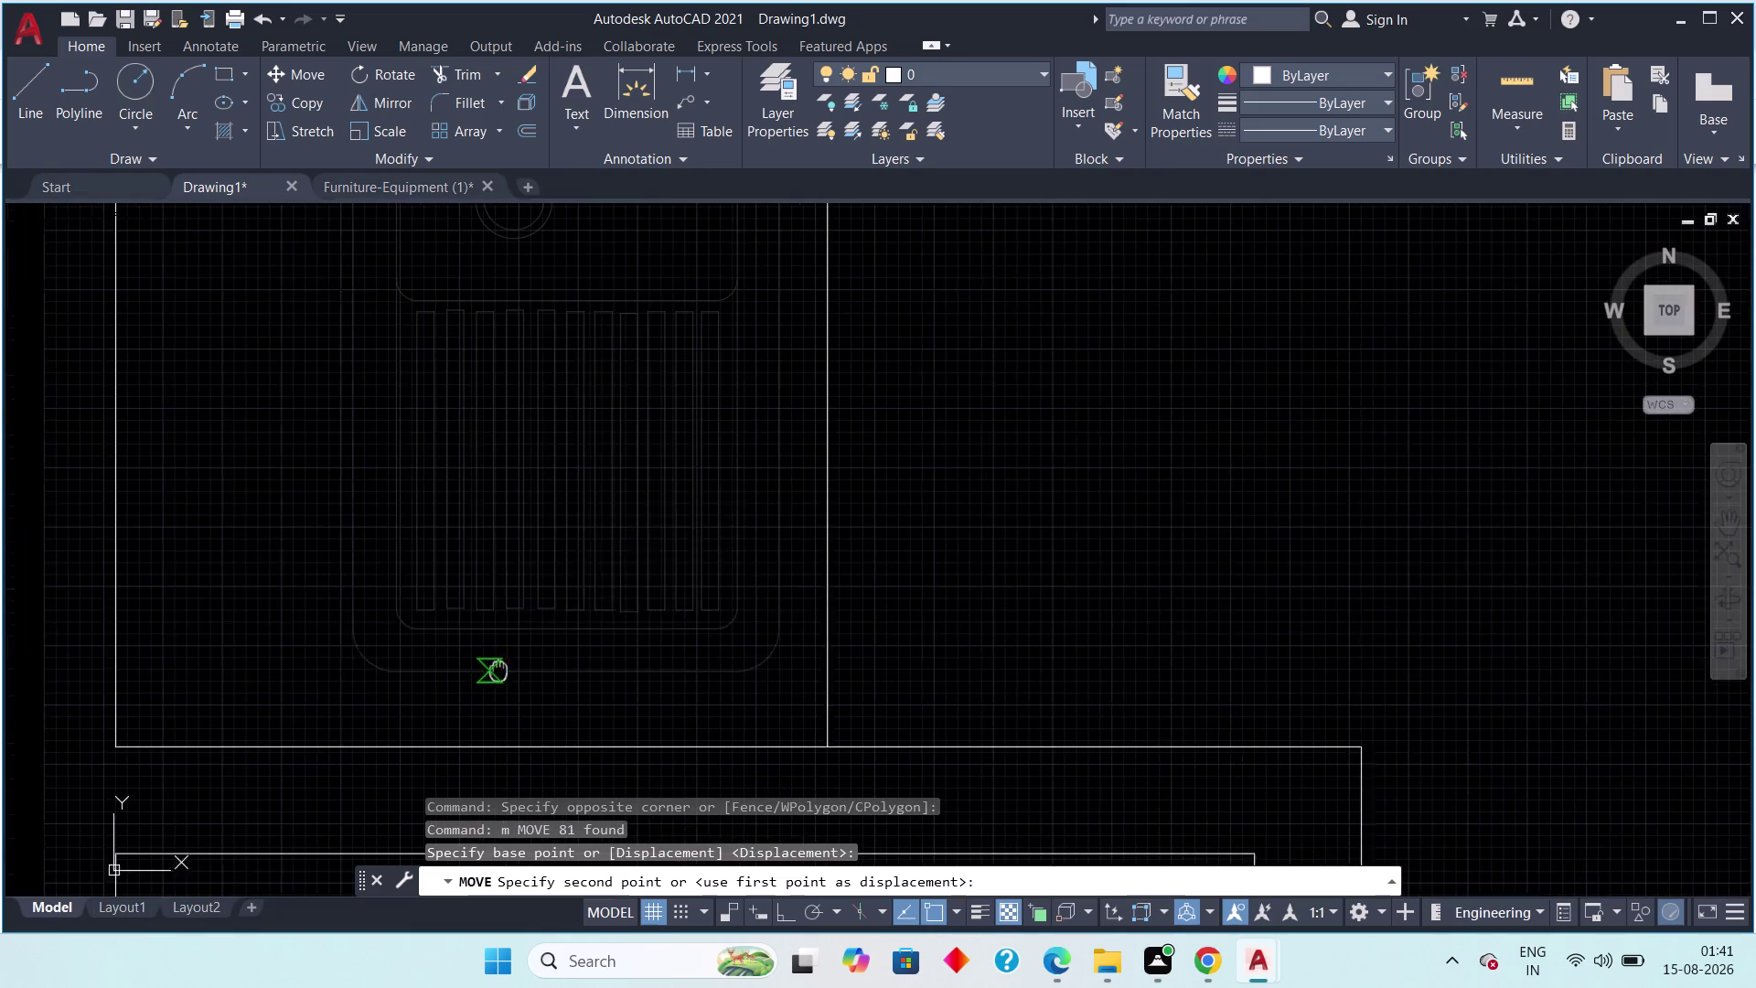
middle_drag(500, 670, 509, 670)
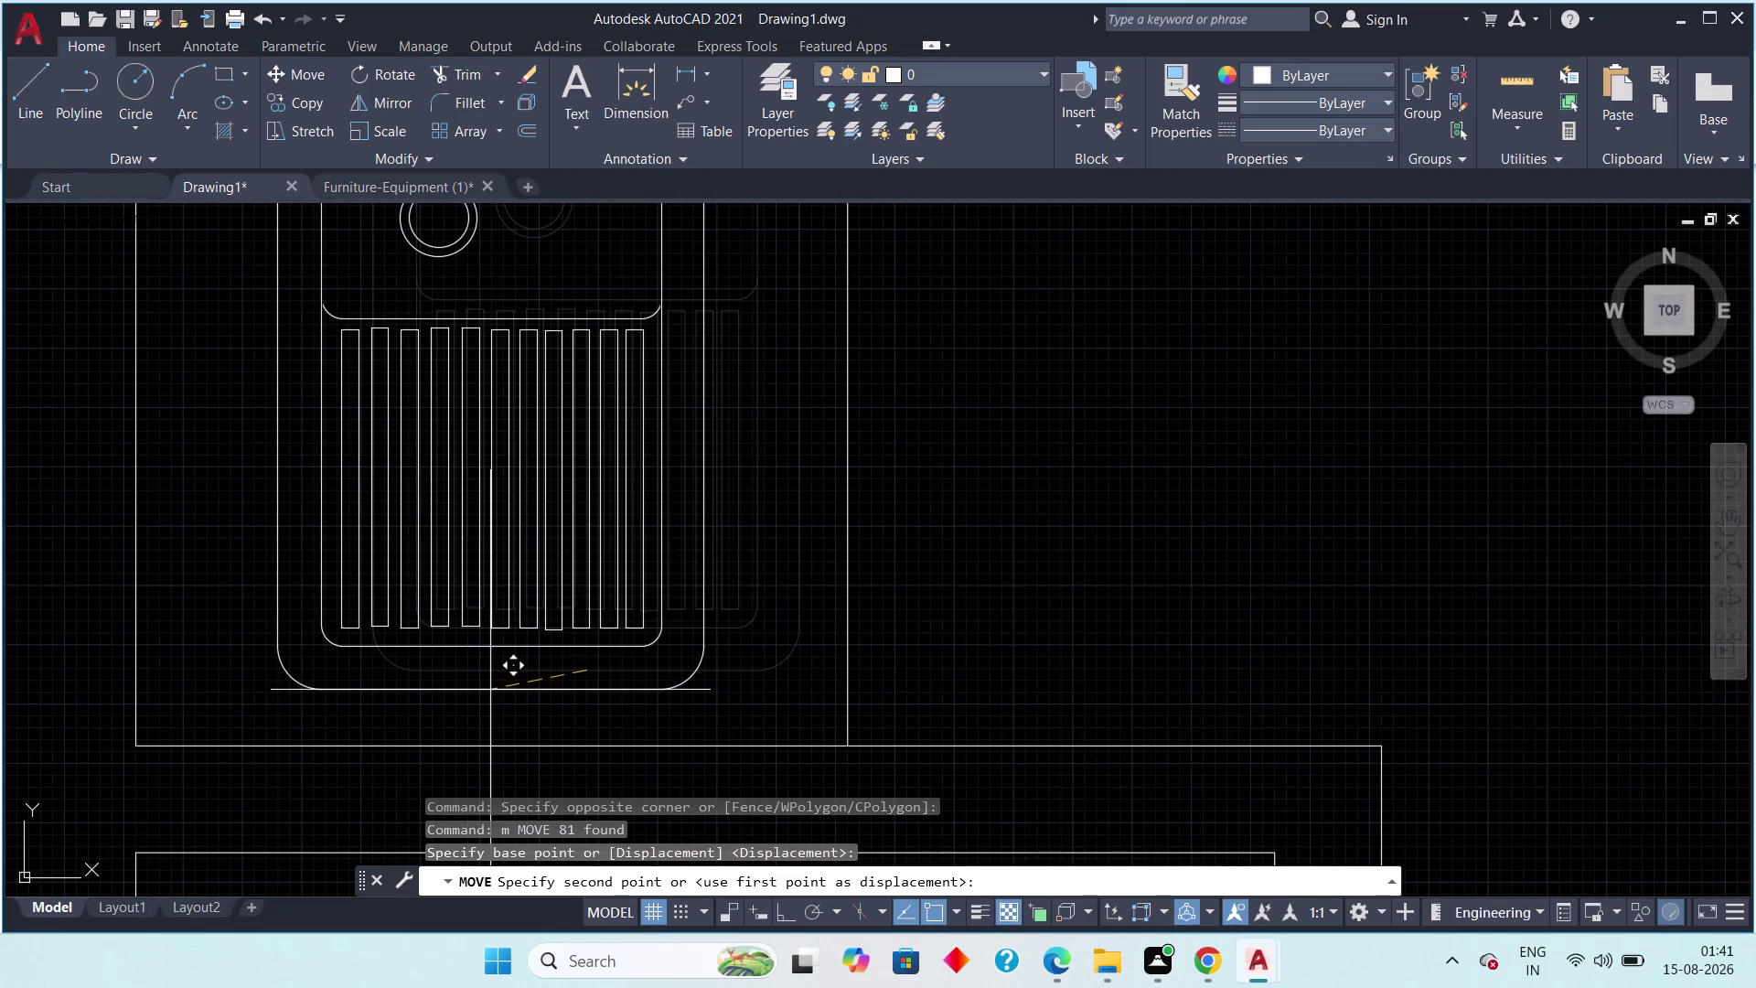
click(490, 690)
scroll(down, 3)
key(Escape)
middle_drag(636, 609, 655, 701)
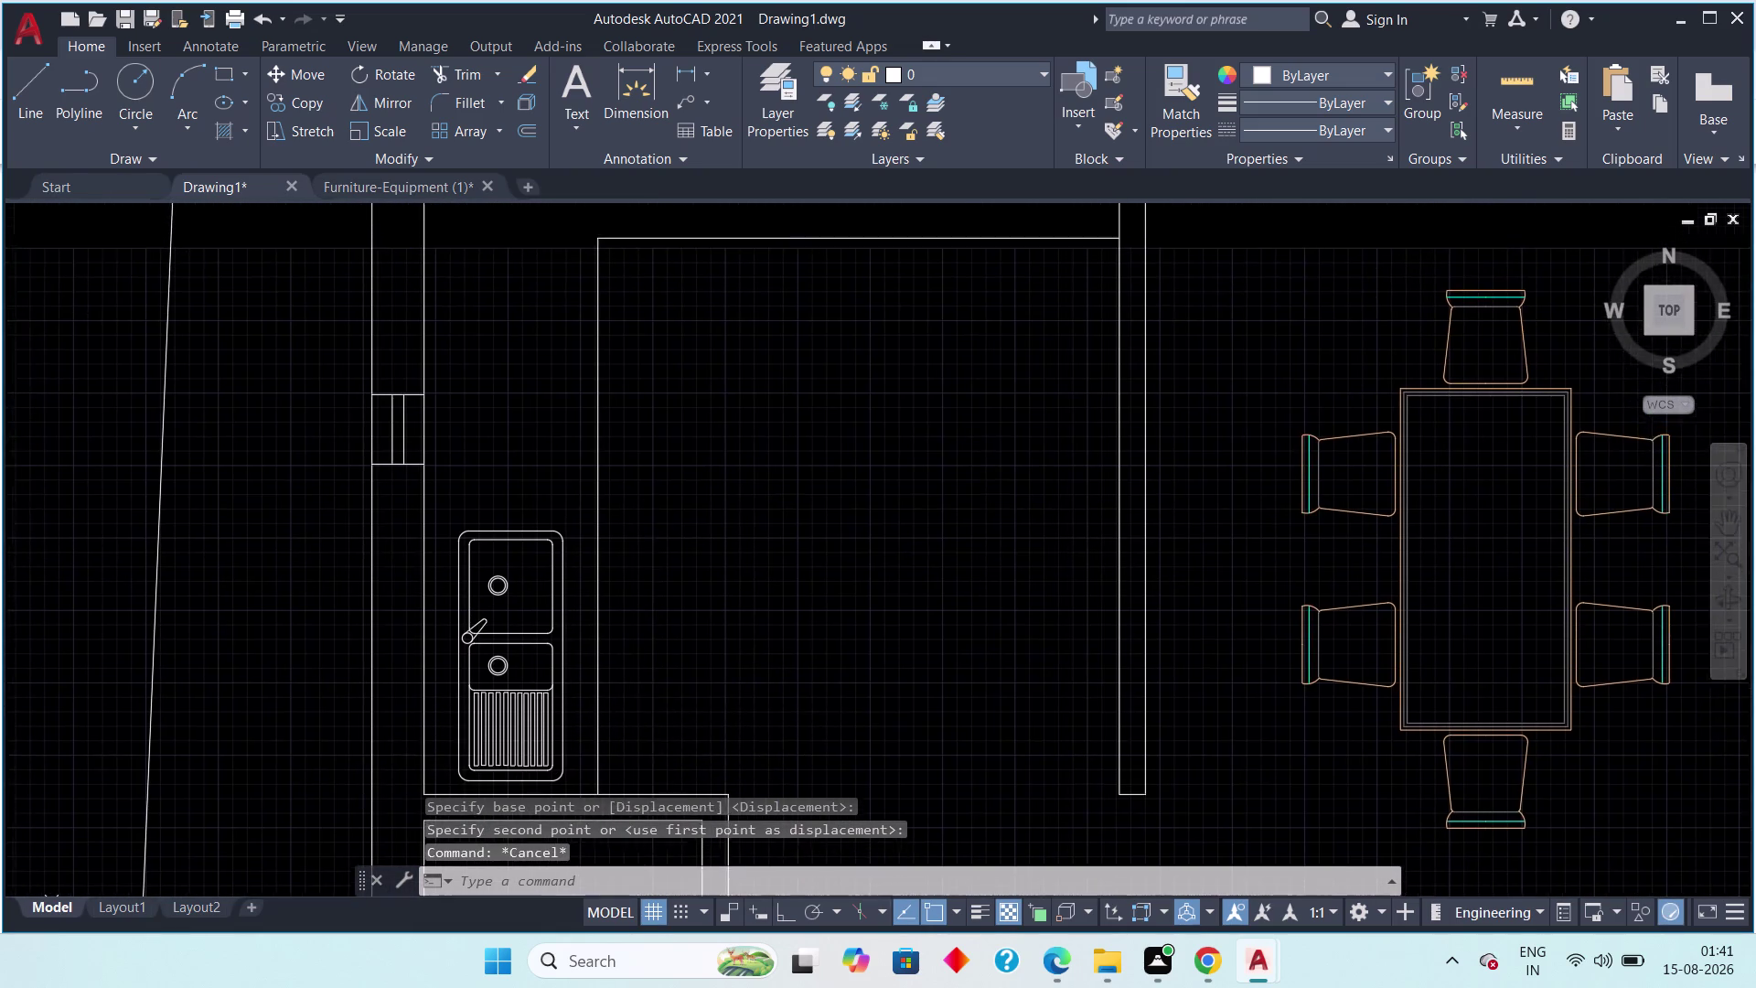
scroll(down, 3)
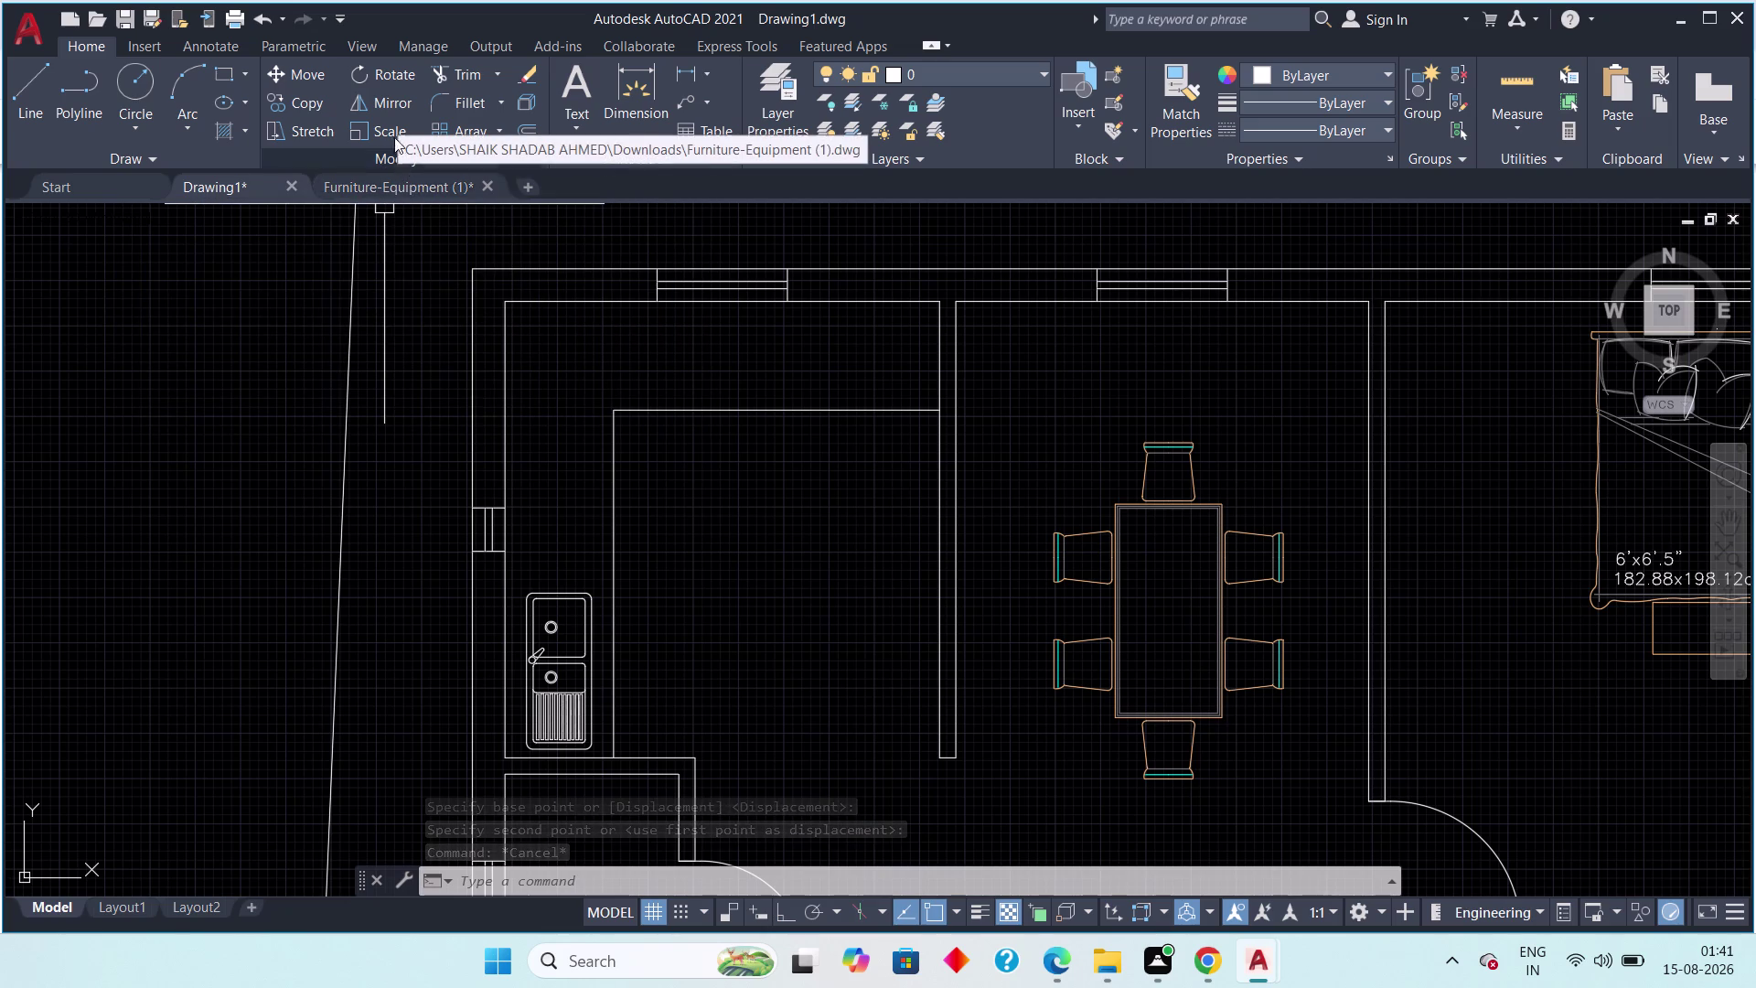
Copy the four-burner HOB-1 block from the Furniture-Equipment drawing, then return to Drawing1.
click(404, 181)
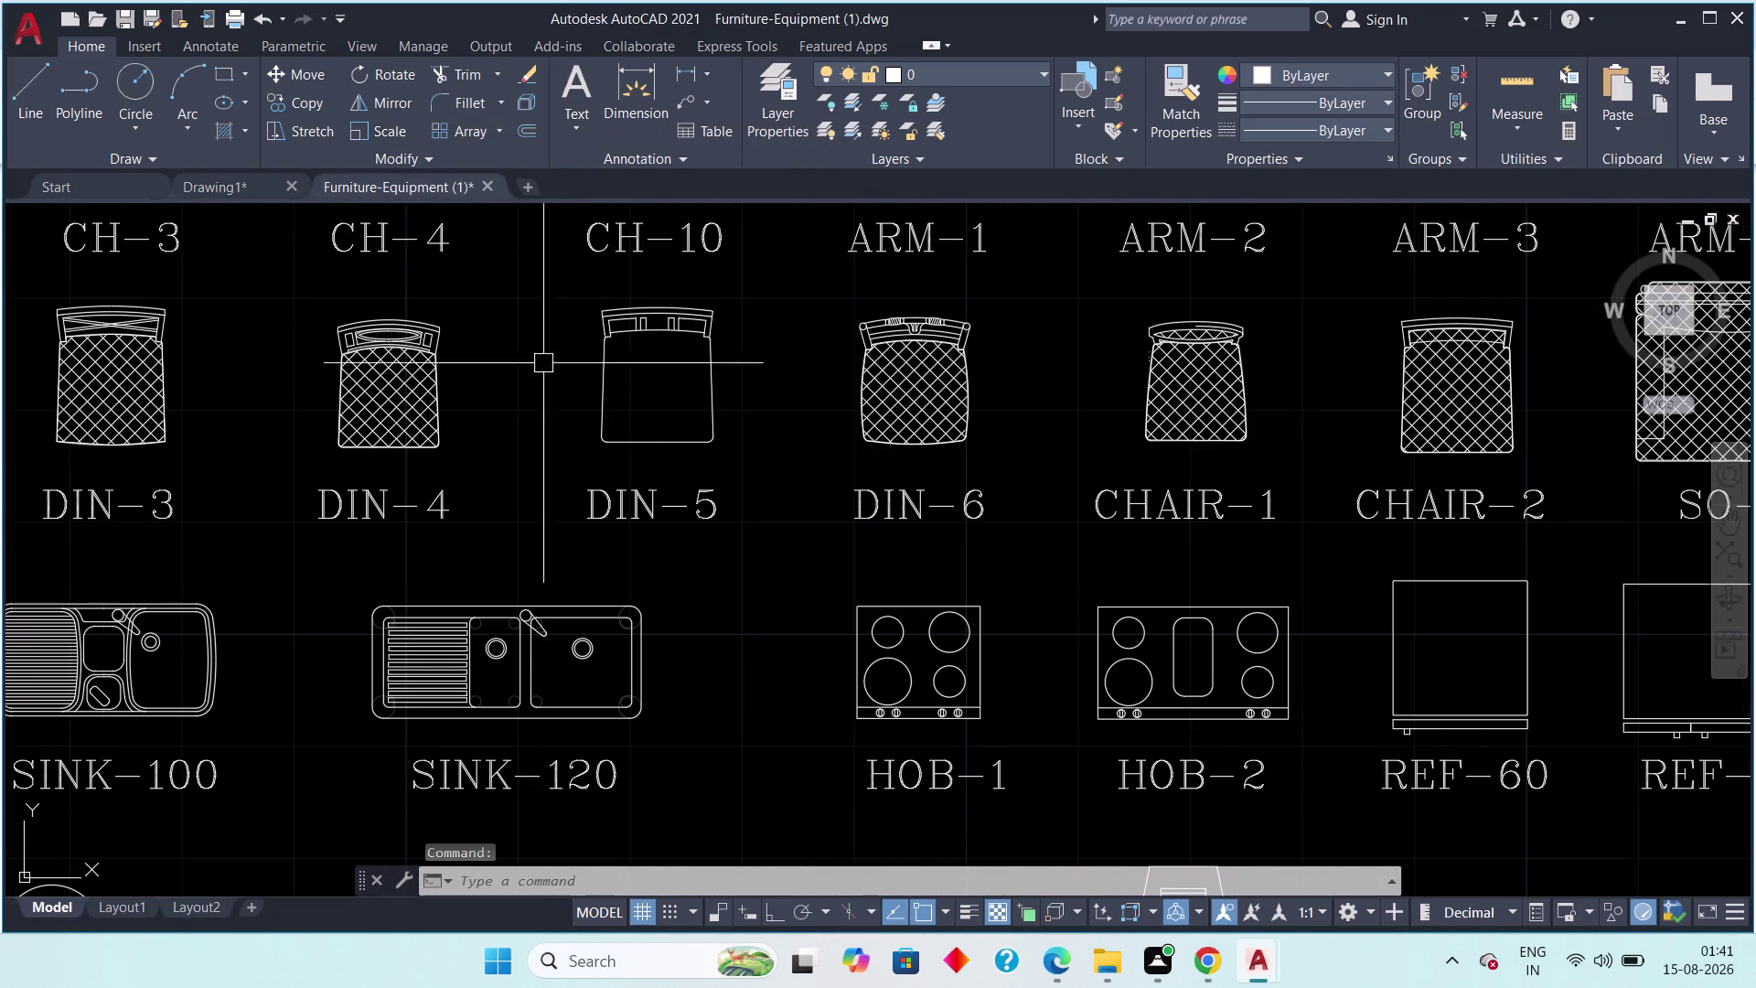
scroll(down, 3)
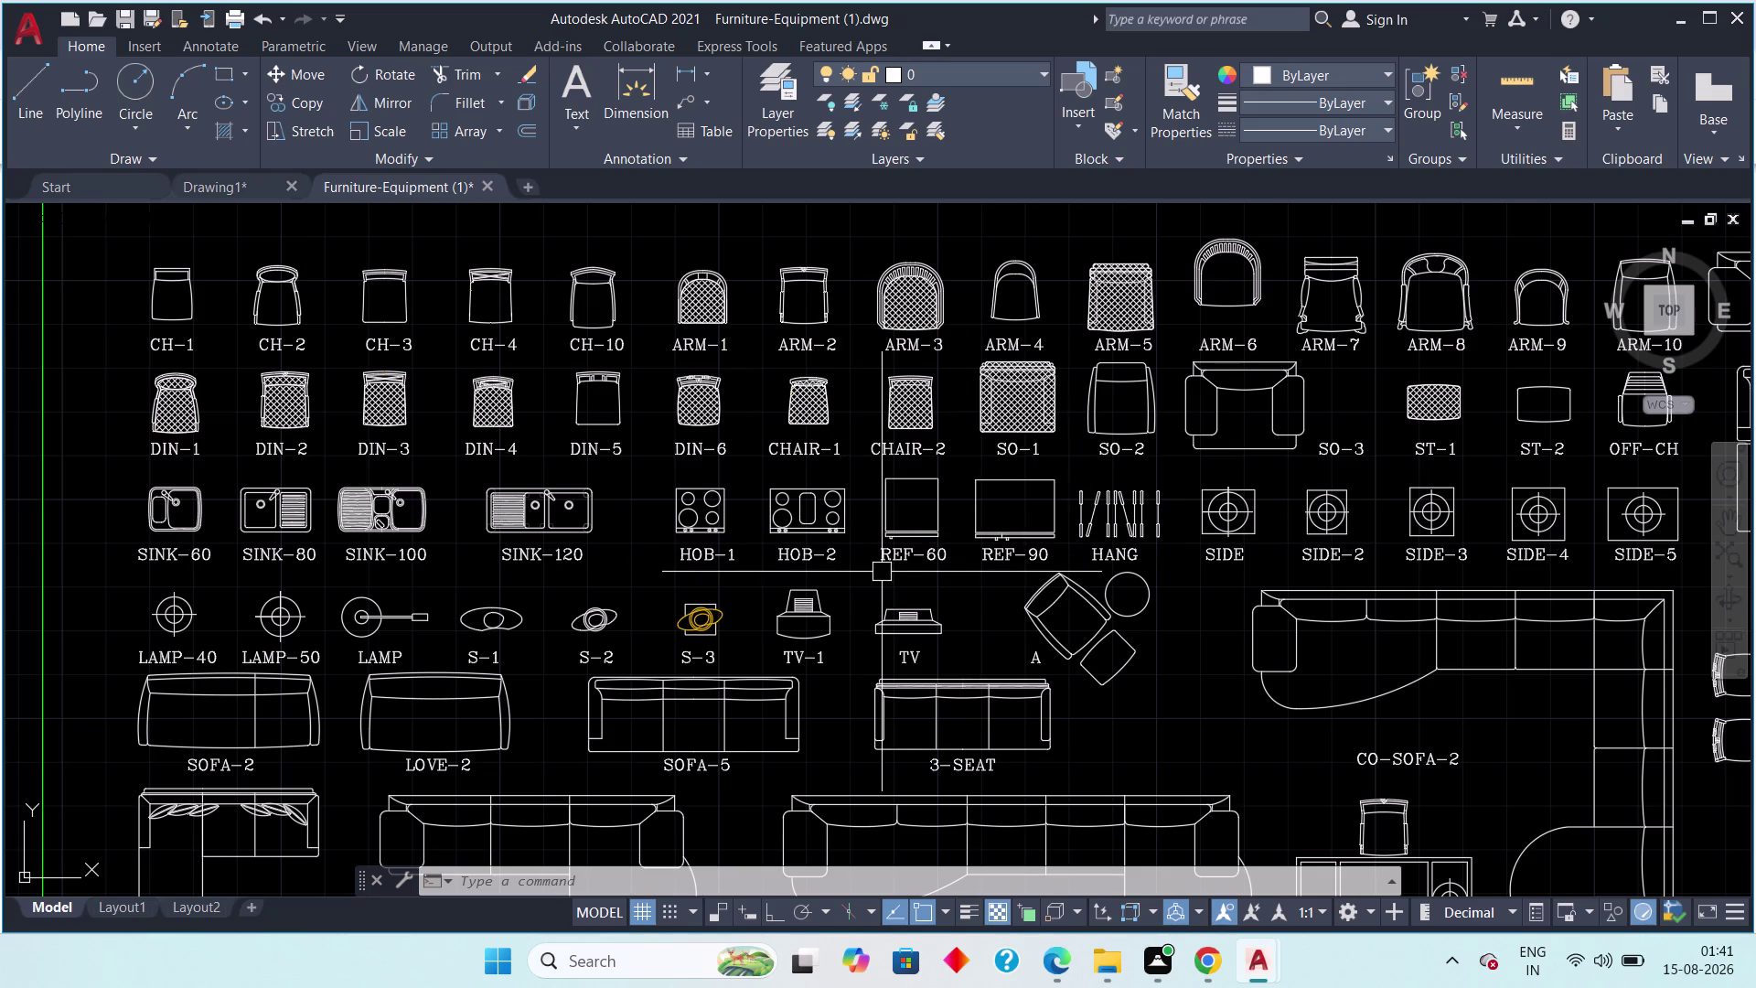
middle_drag(751, 571, 479, 530)
scroll(down, 3)
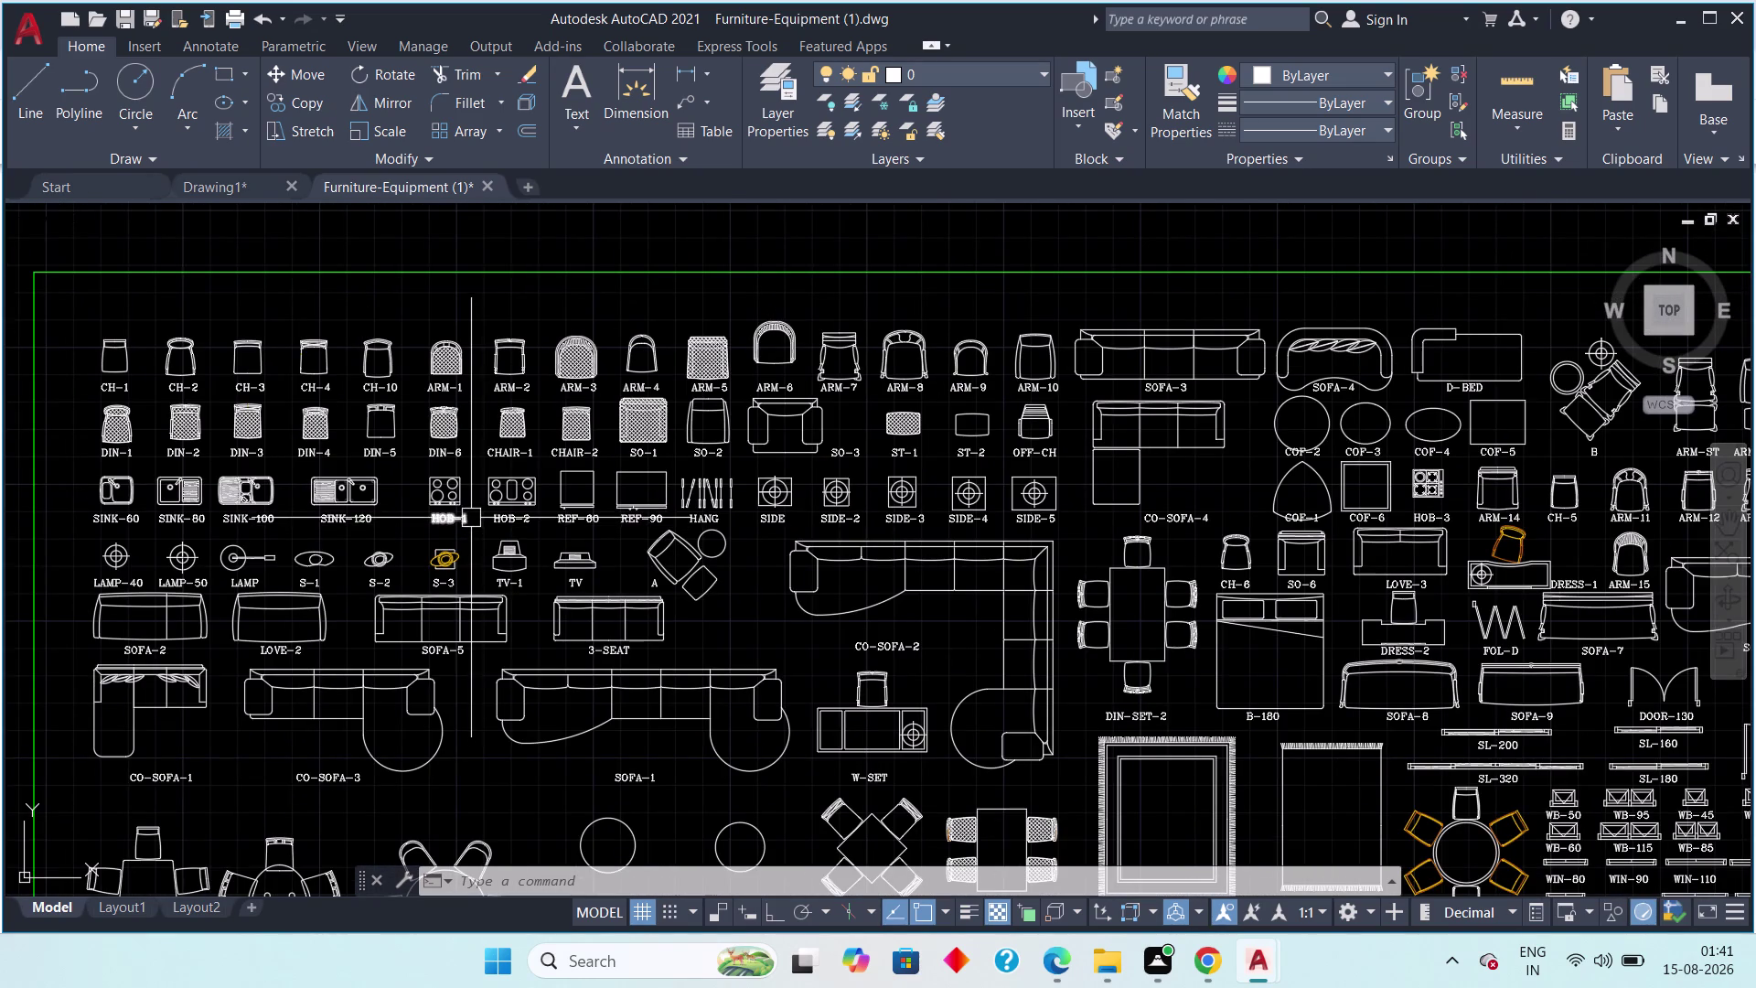
scroll(up, 3)
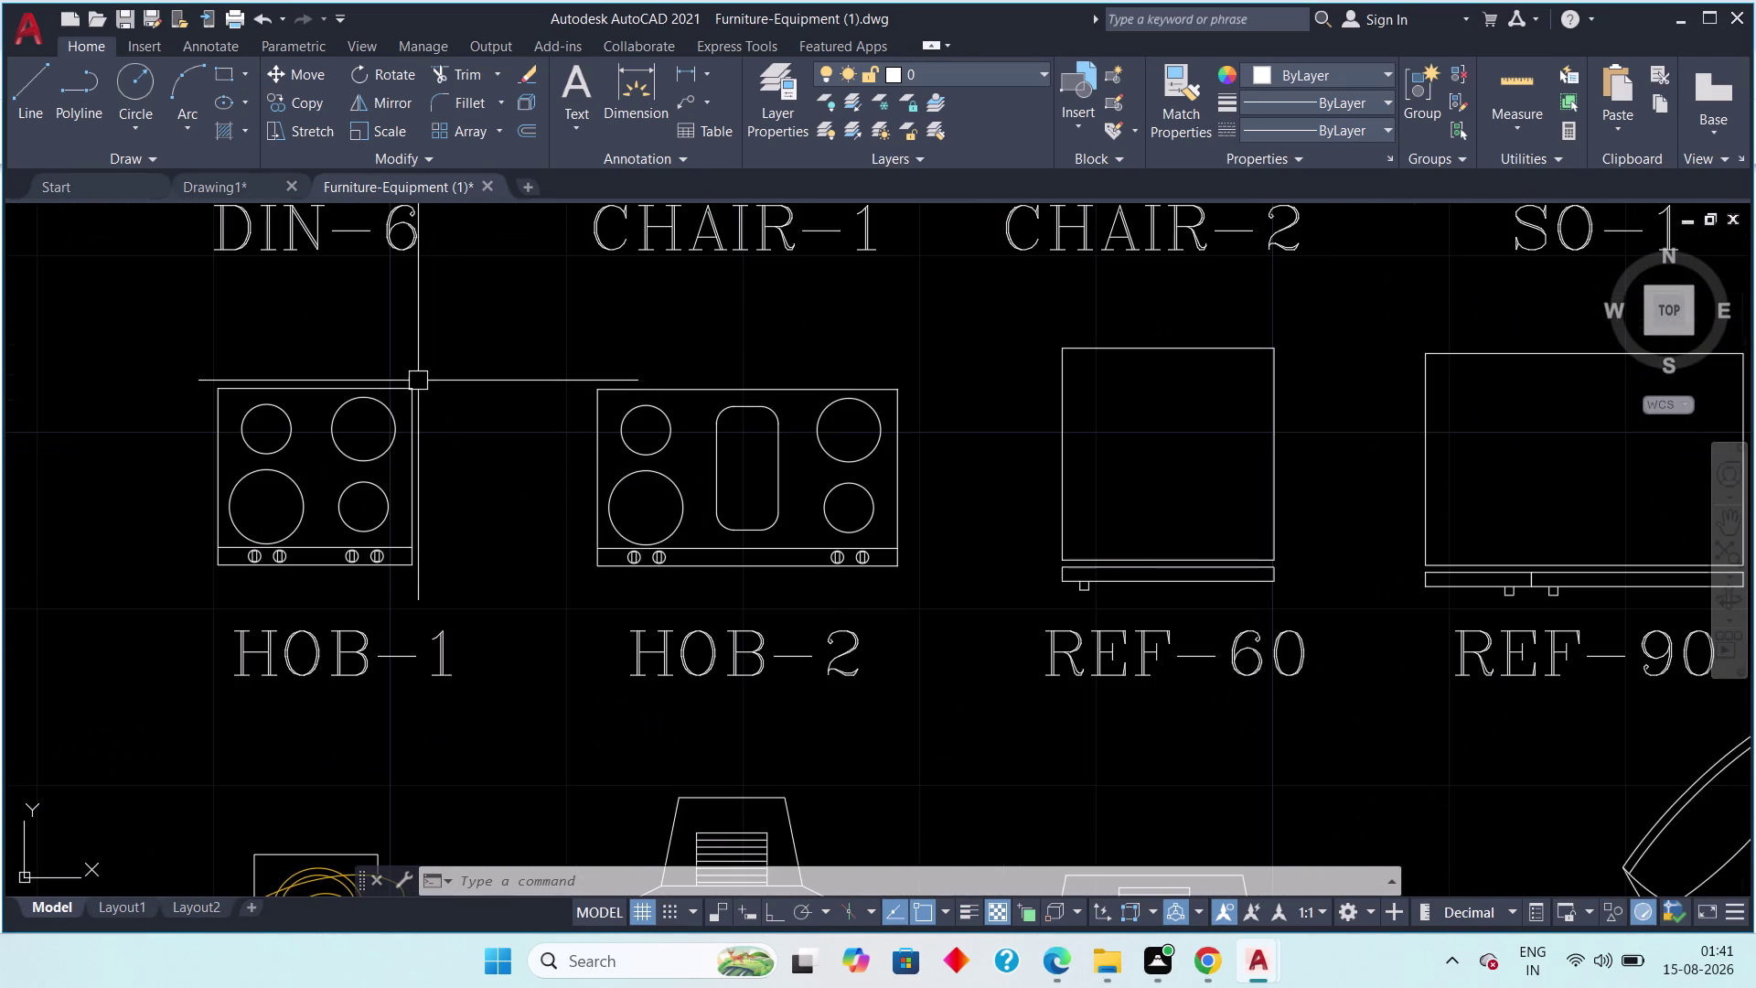
drag(436, 347, 431, 359)
click(159, 613)
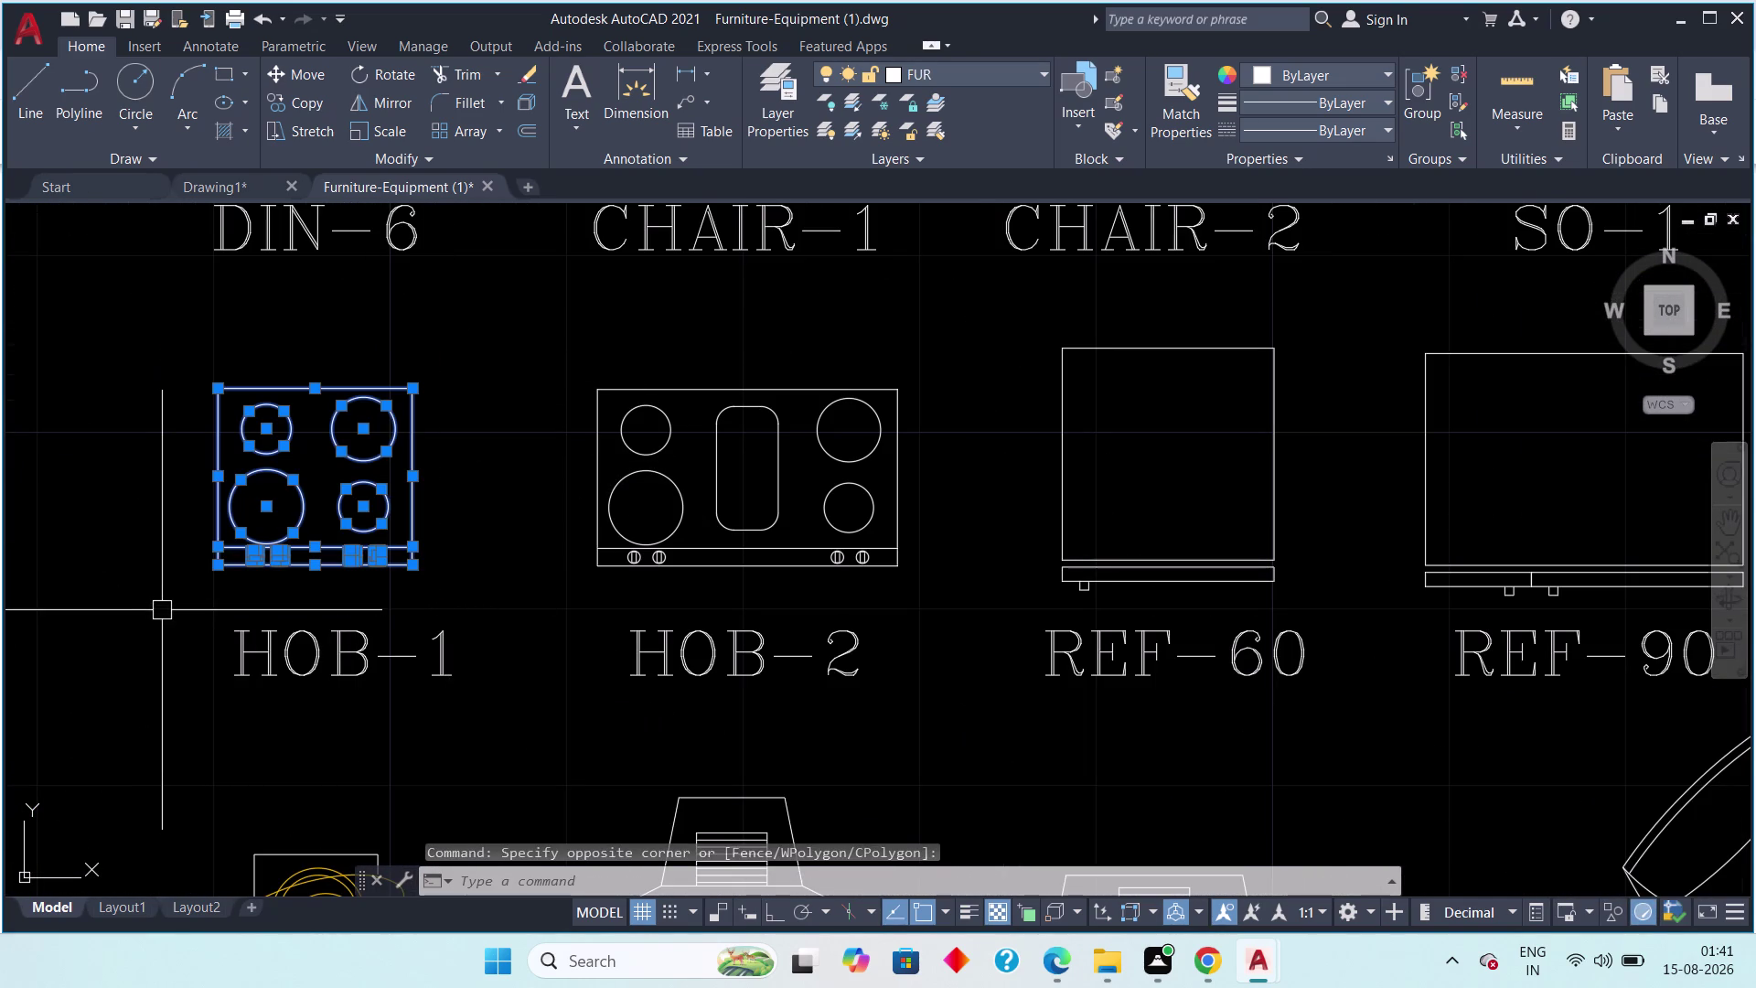
key(ctrl+c)
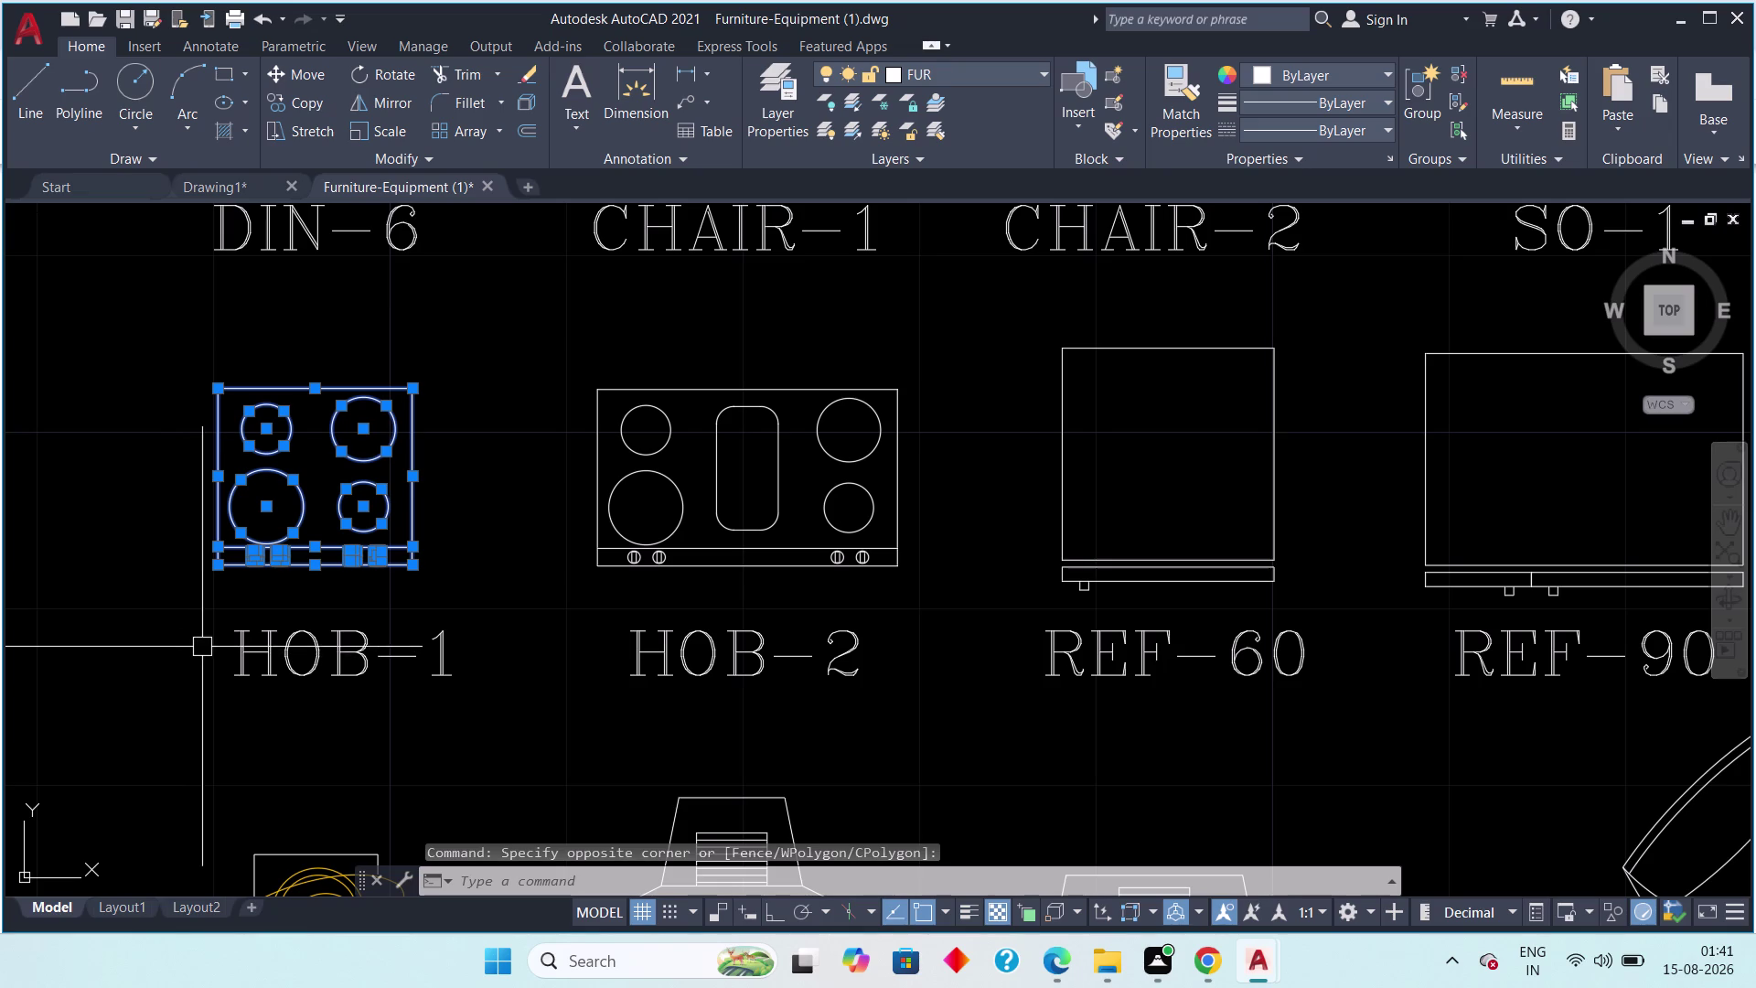
click(201, 186)
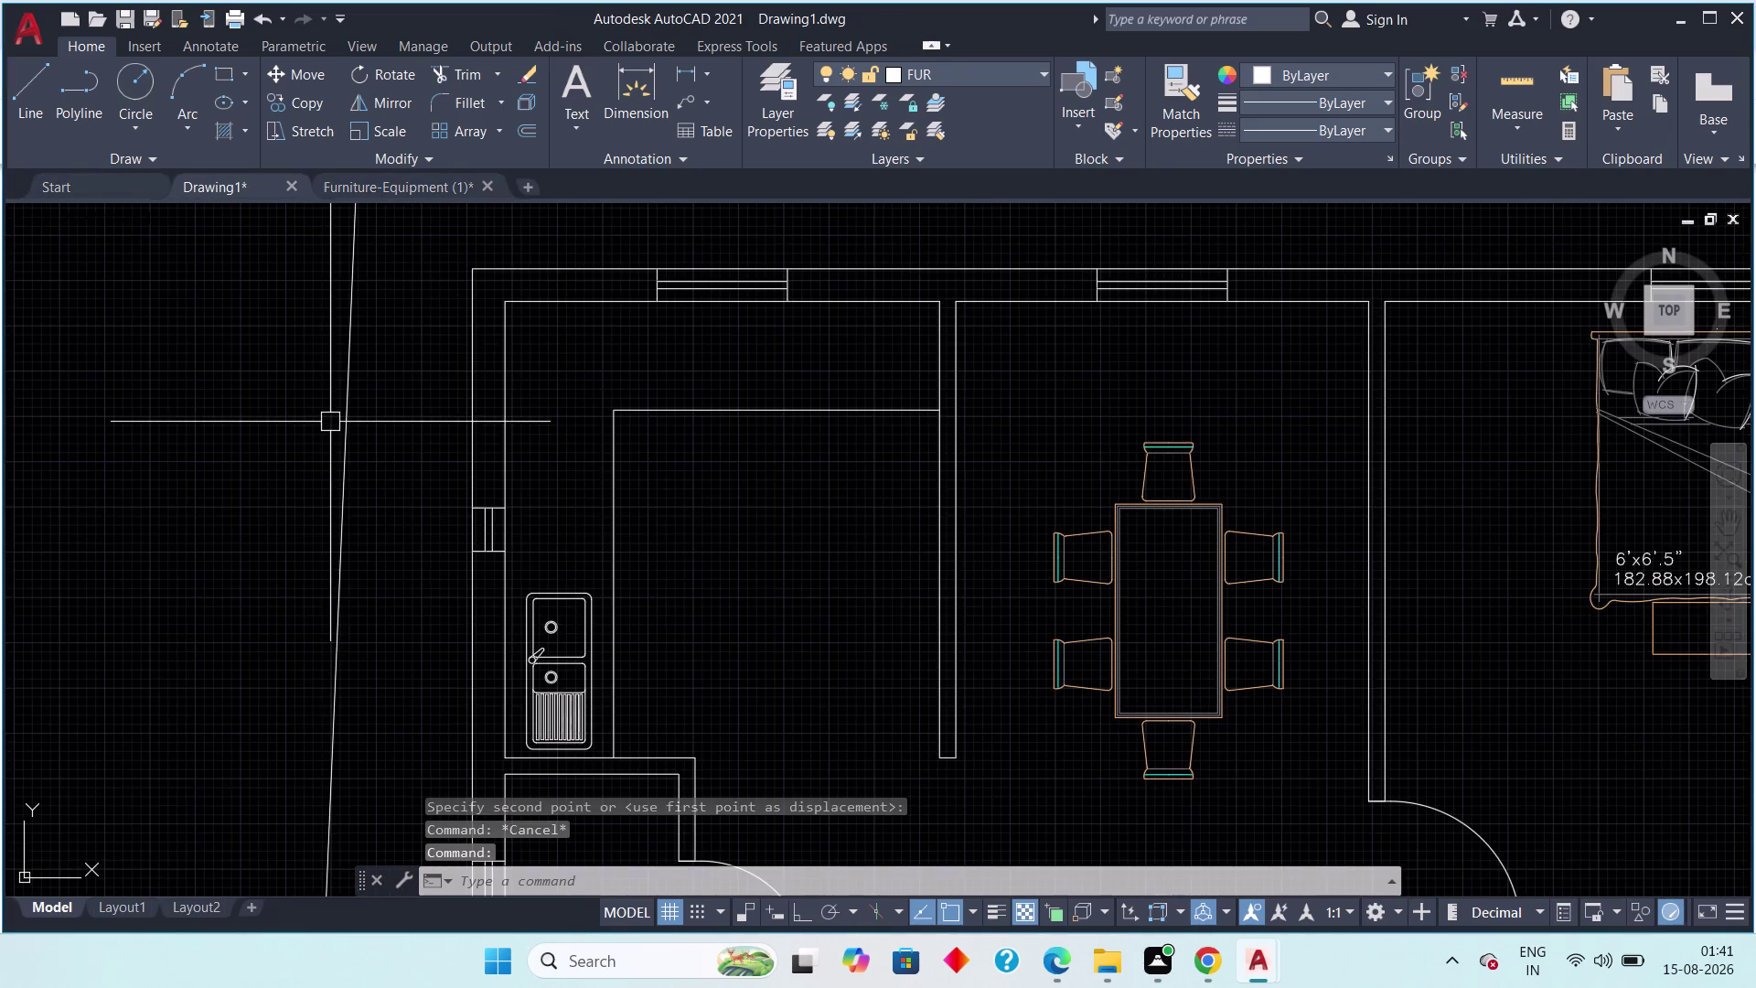
Paste the HOB-1 hob into empty space beside the floor plan and select it.
scroll(down, 3)
middle_drag(732, 575, 480, 499)
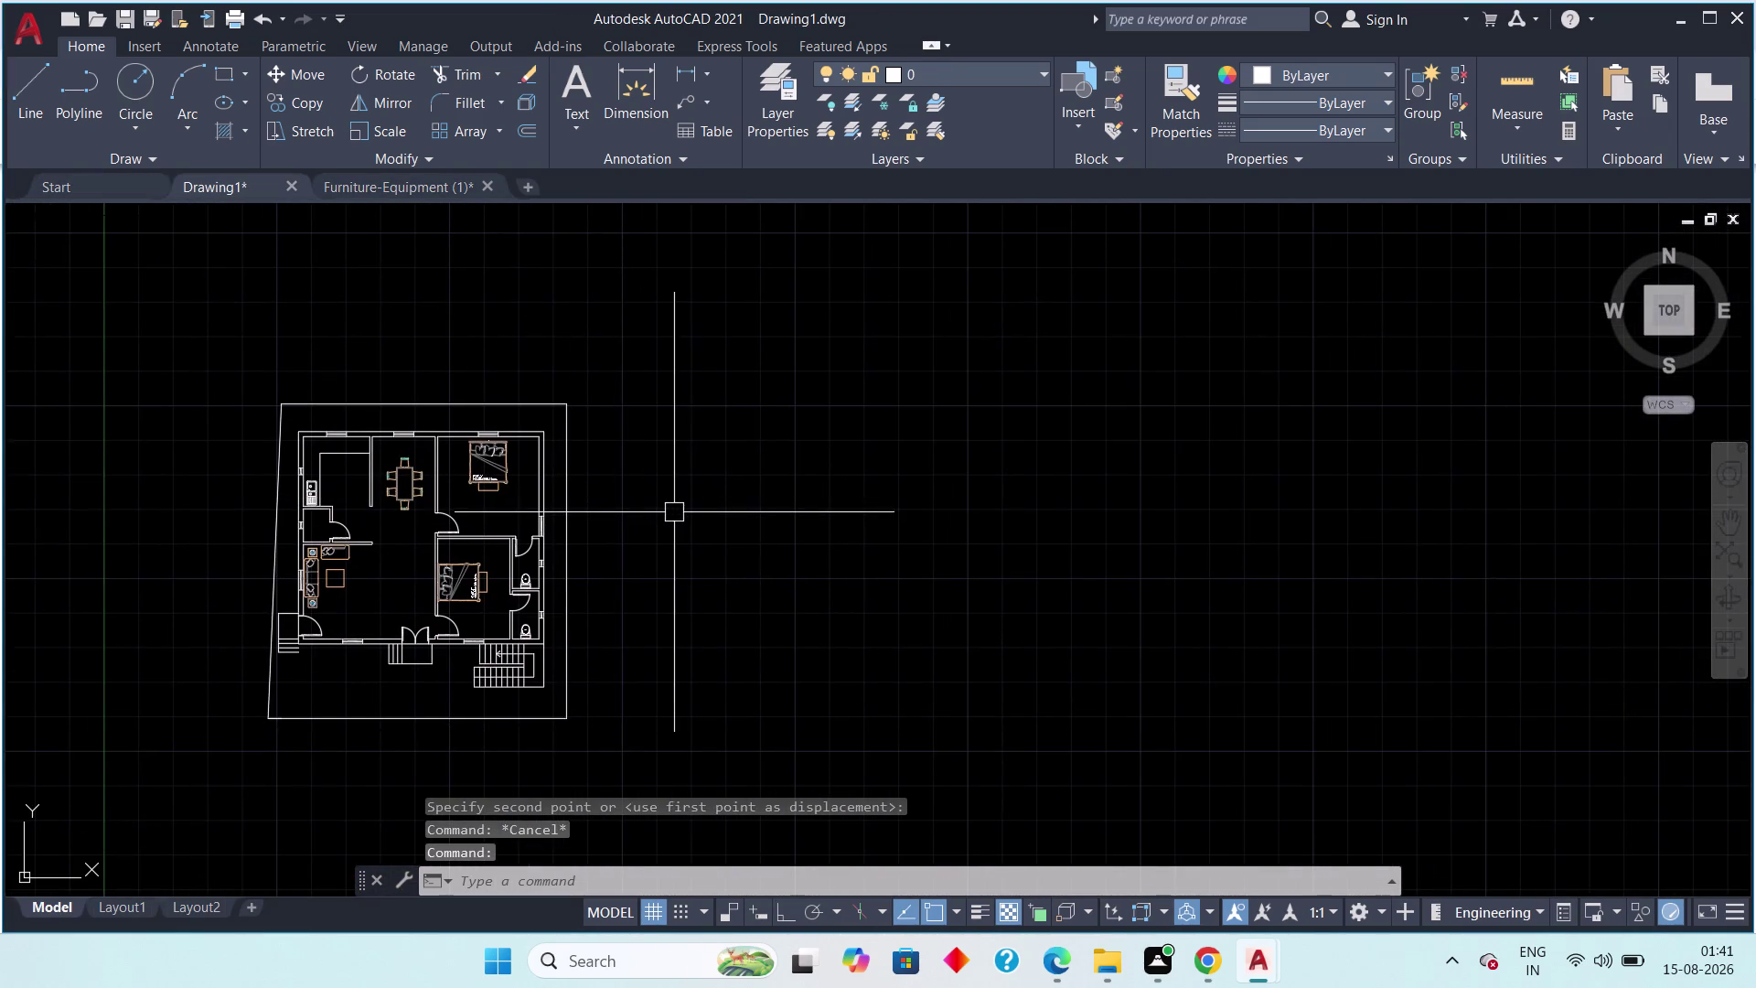
scroll(up, 3)
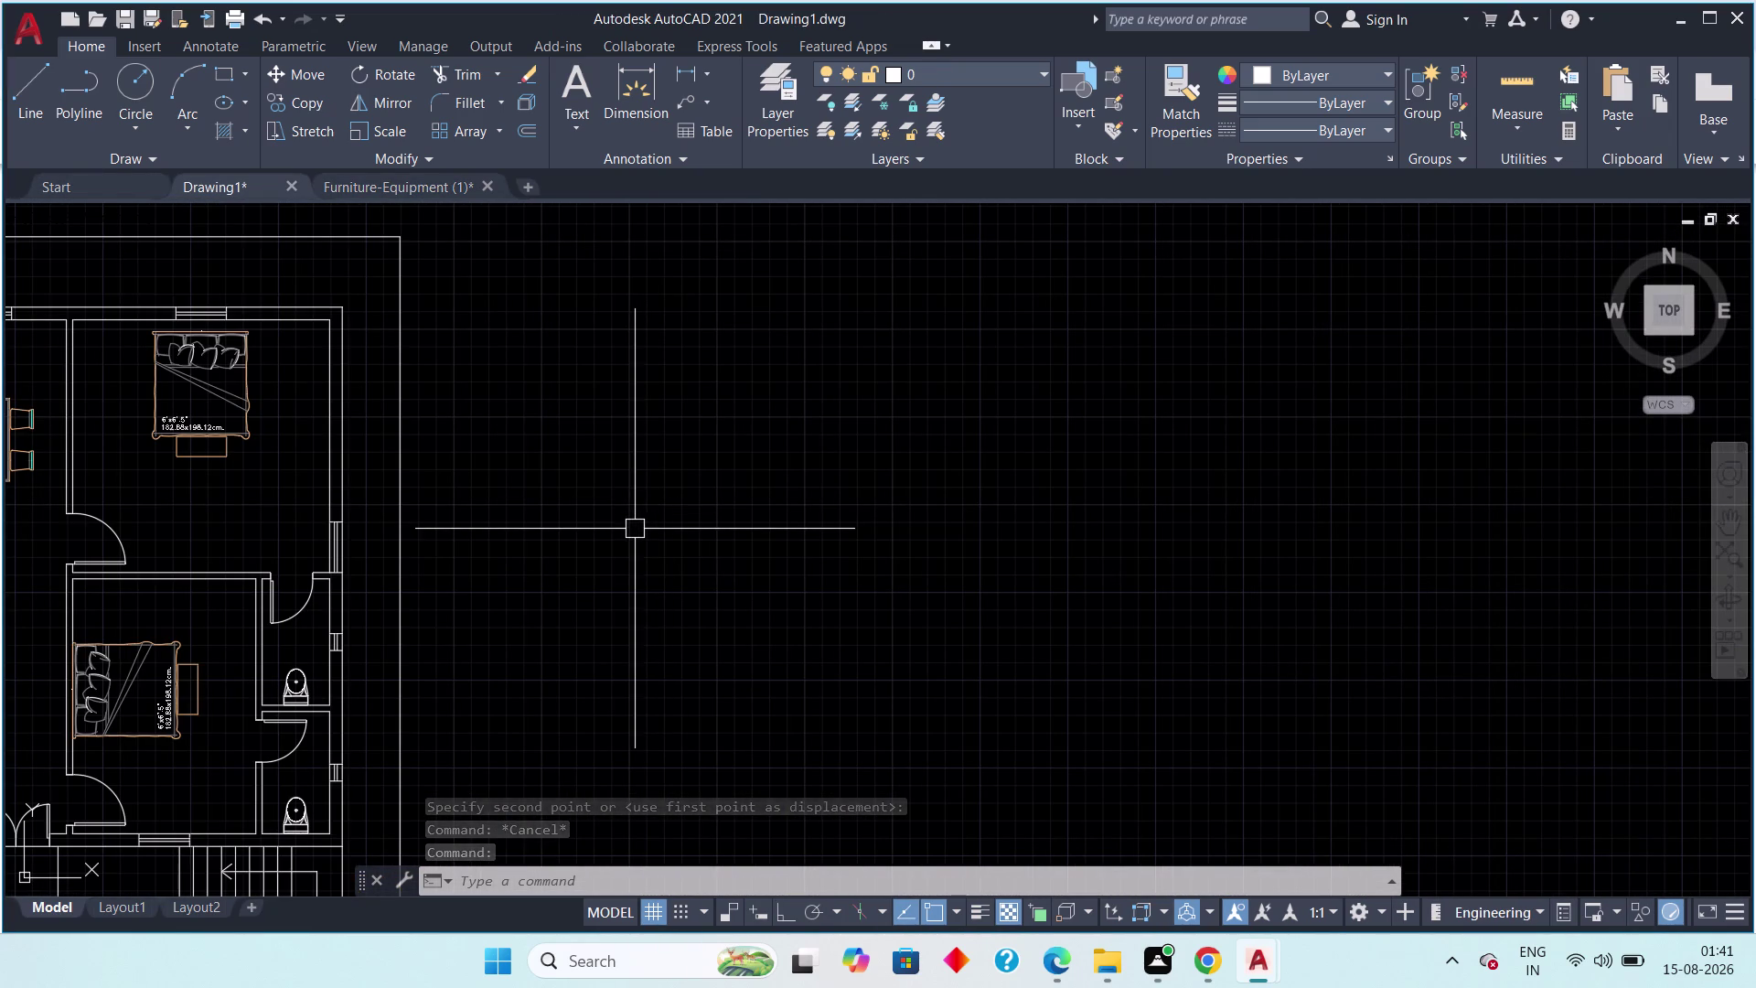
key(ctrl+v)
click(631, 529)
drag(671, 492, 599, 526)
click(547, 566)
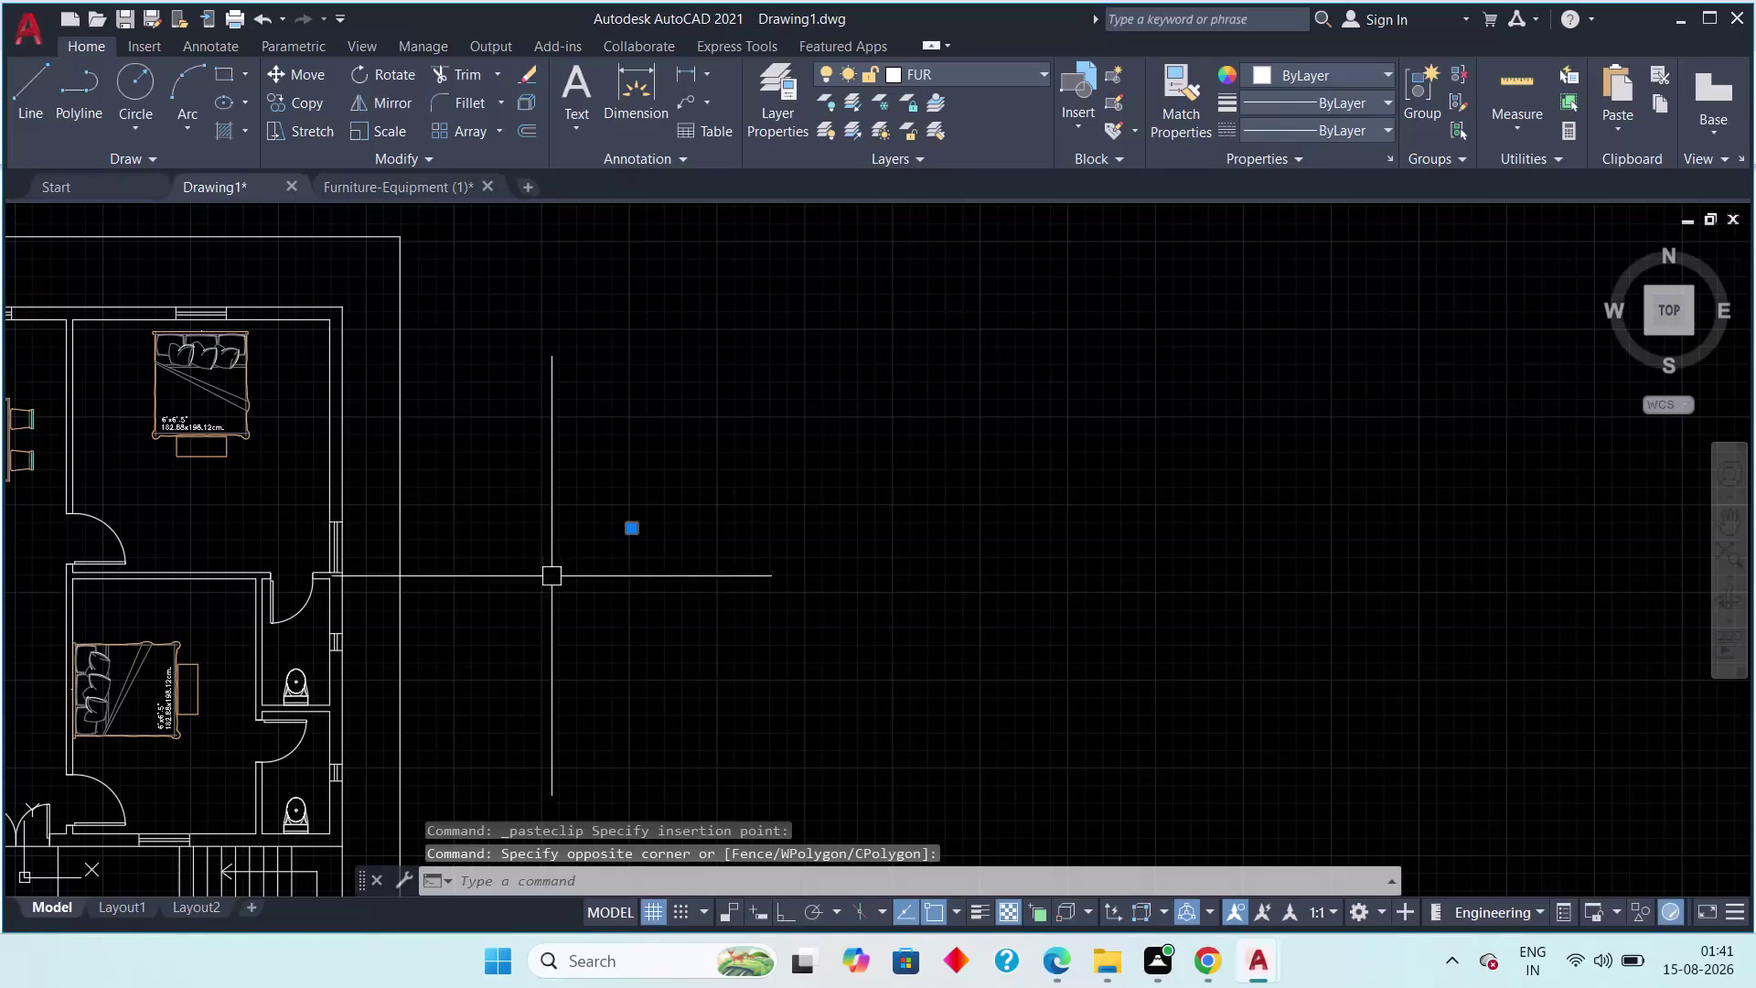
Scale the pasted cooktop with SC from a base point, then reselect it.
key(s)
key(c)
key(space)
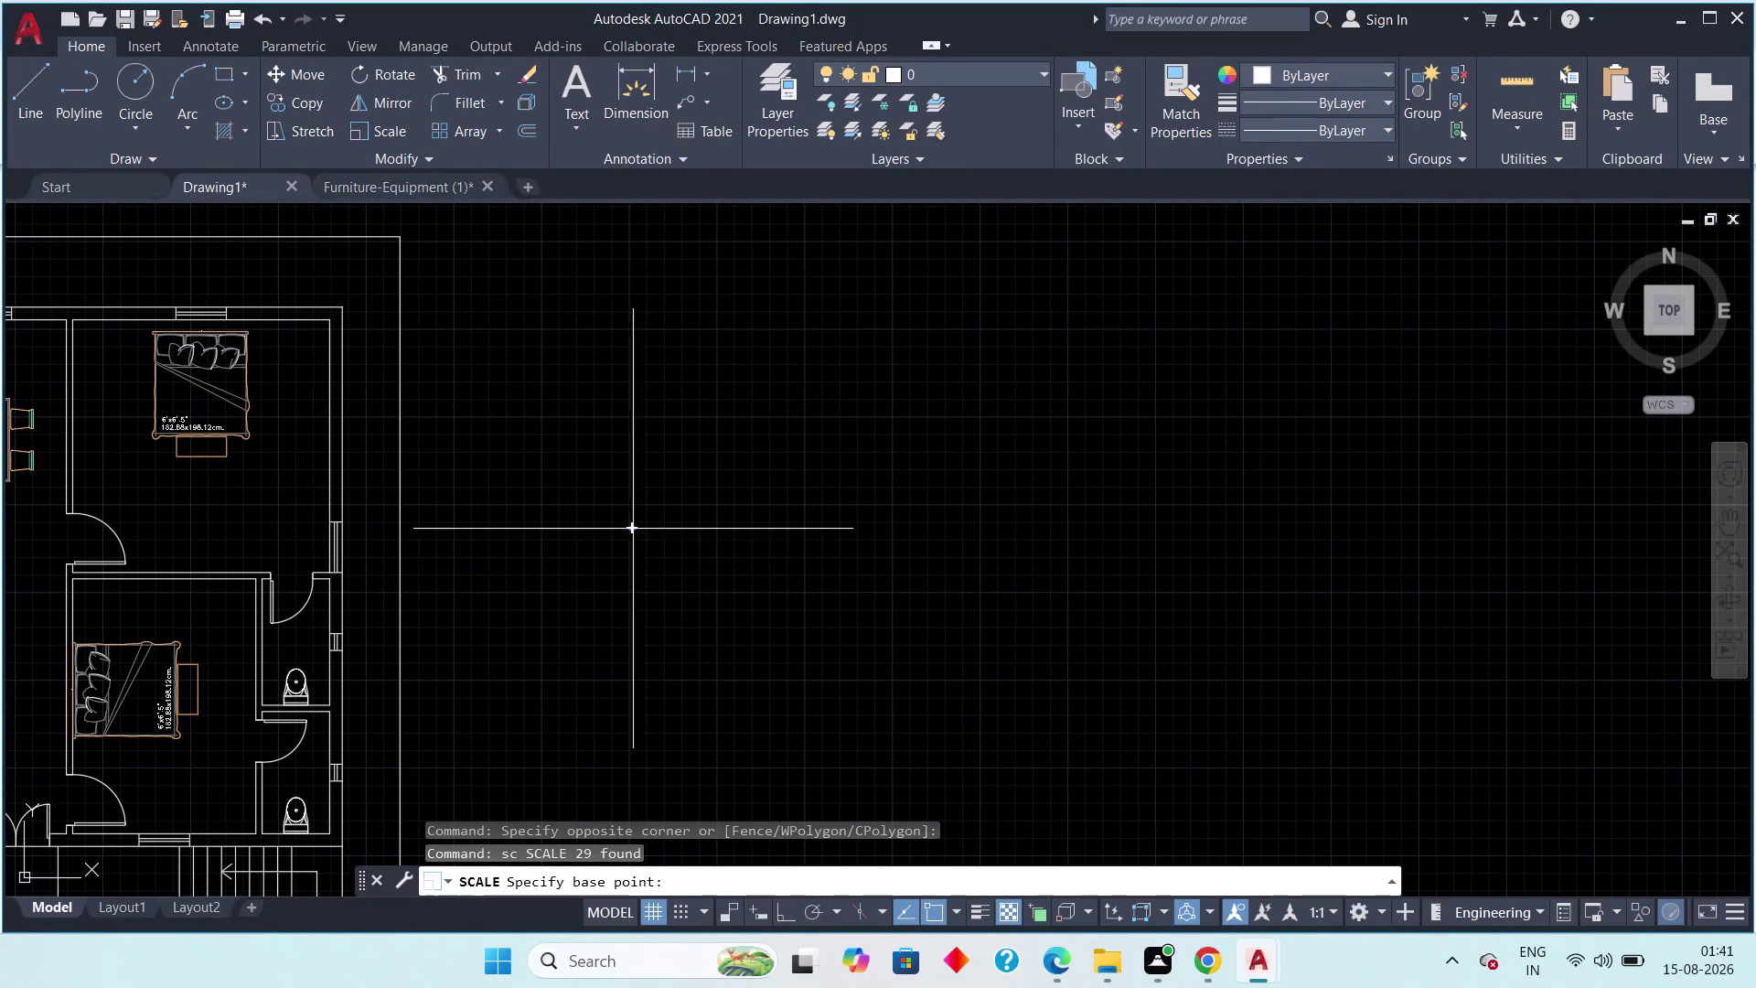
click(634, 527)
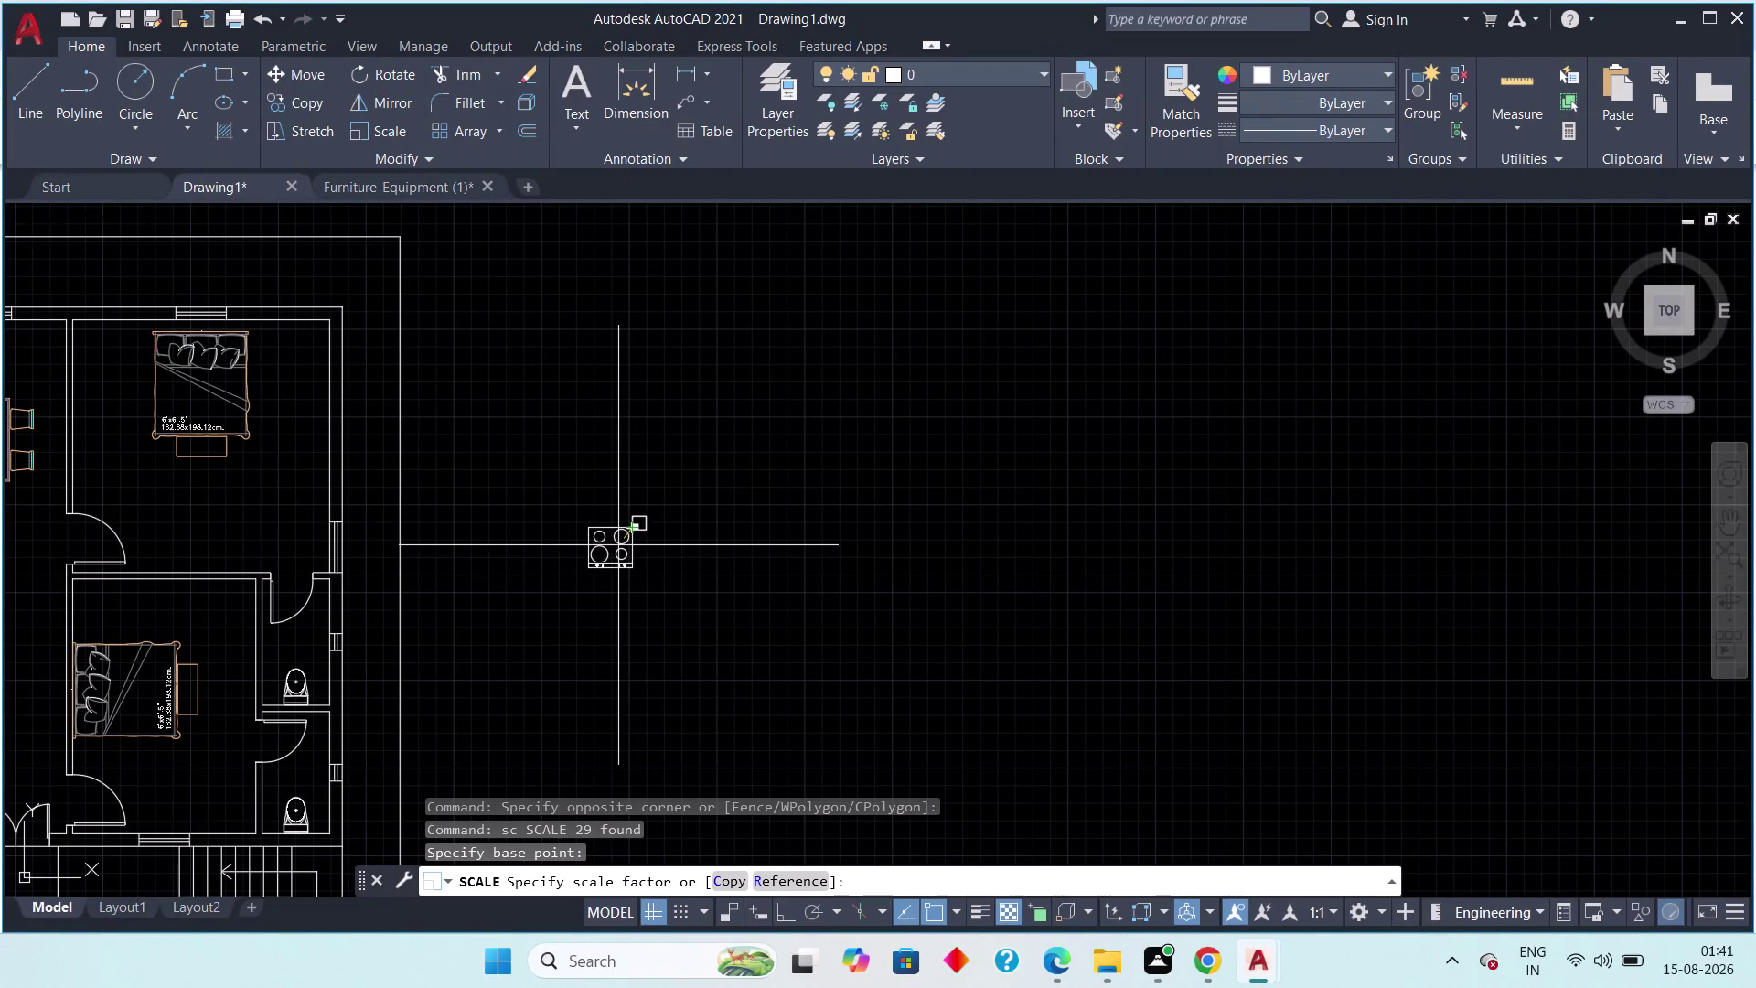
click(618, 545)
scroll(down, 3)
middle_drag(592, 614, 778, 603)
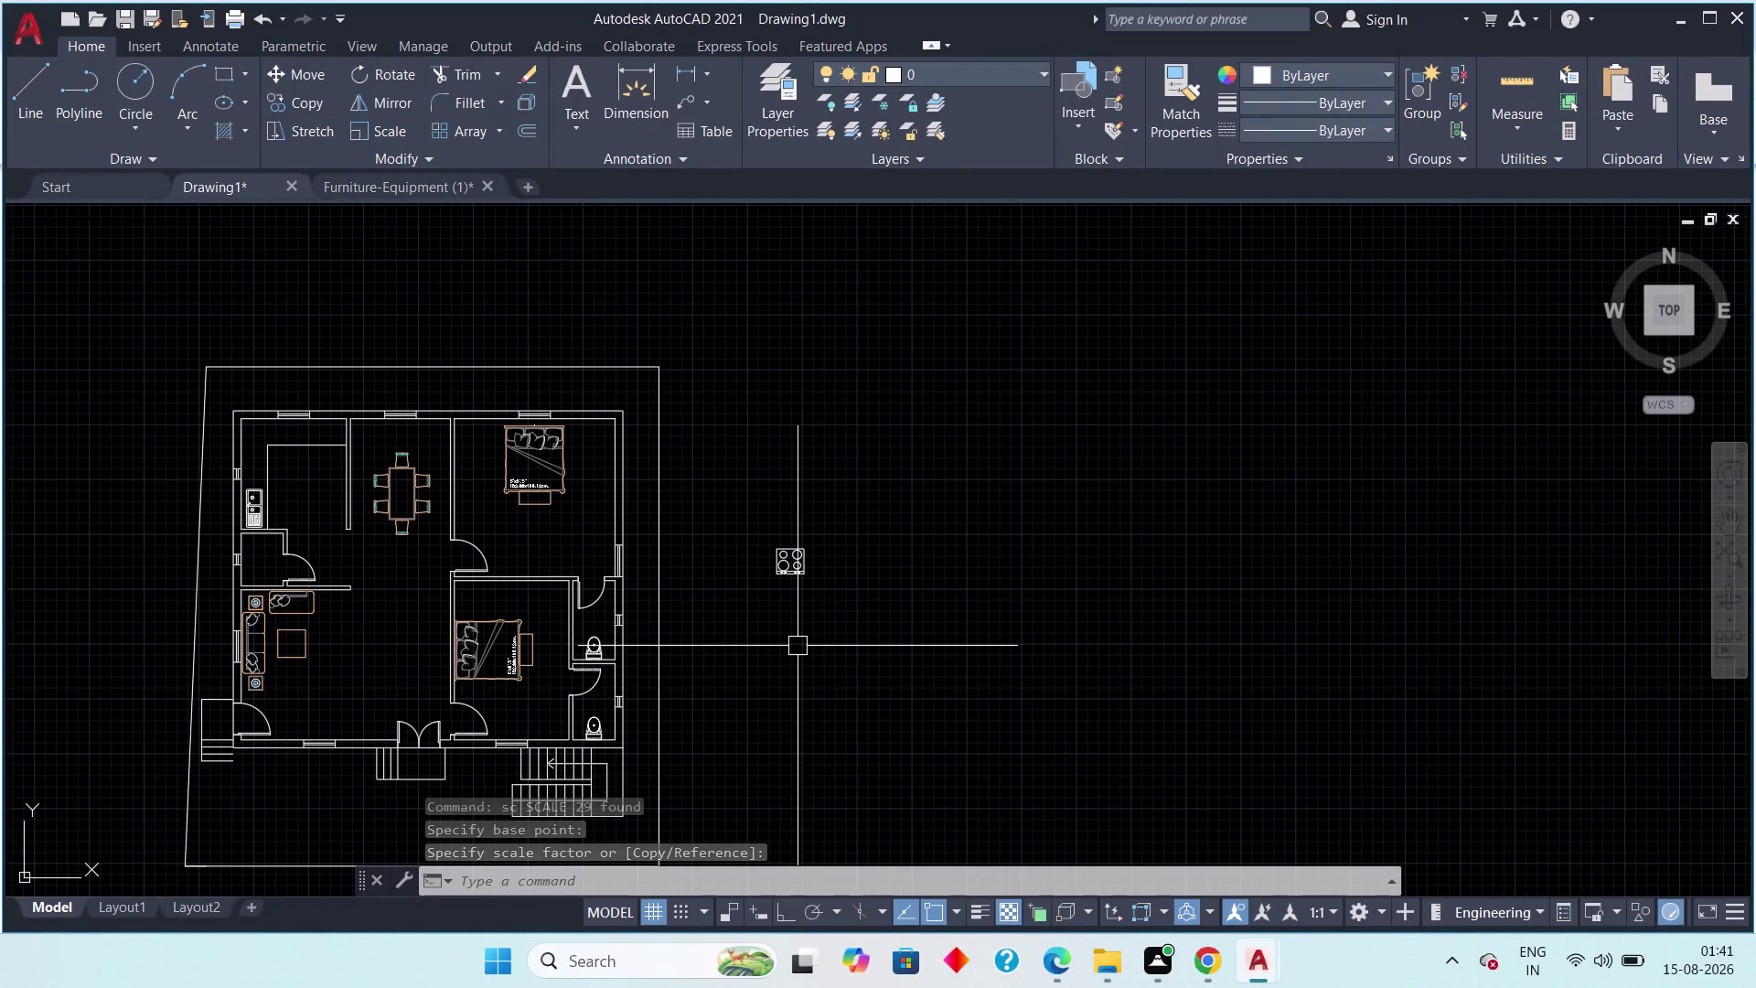
drag(818, 514, 808, 524)
drag(741, 603, 732, 619)
scroll(up, 3)
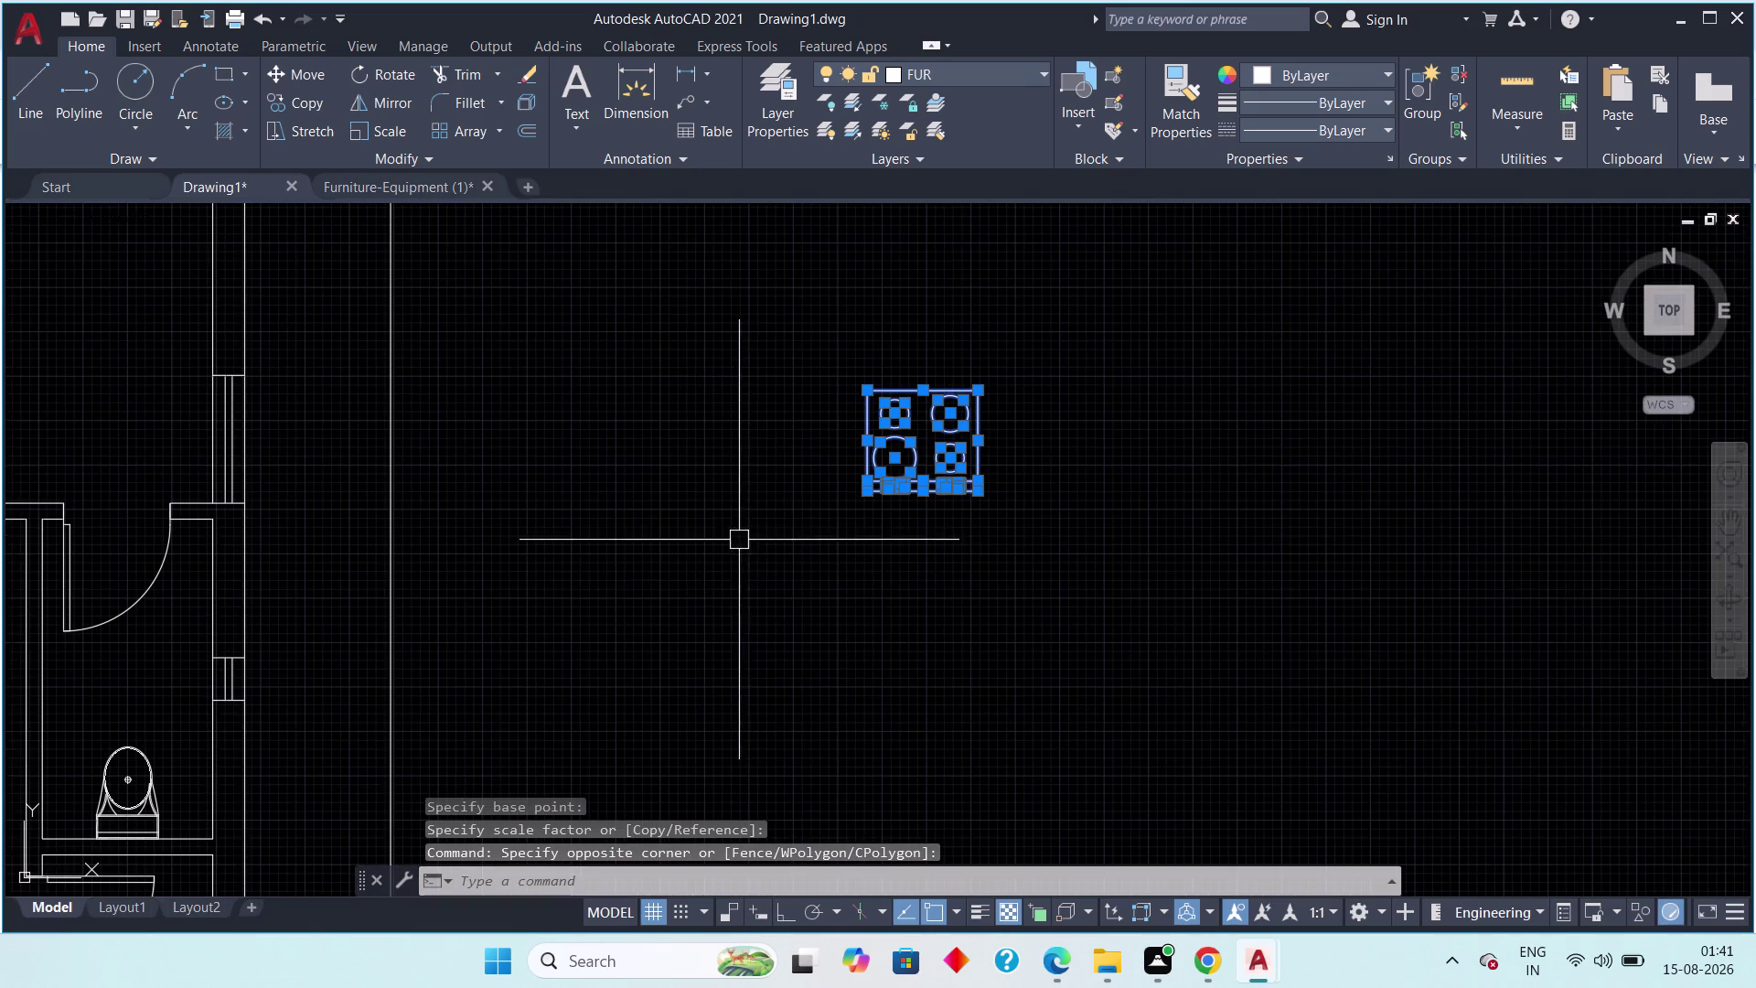
Rotate the cooktop 90 degrees about a pivot point with Ortho on.
middle_drag(735, 544, 529, 682)
key(r)
key(o)
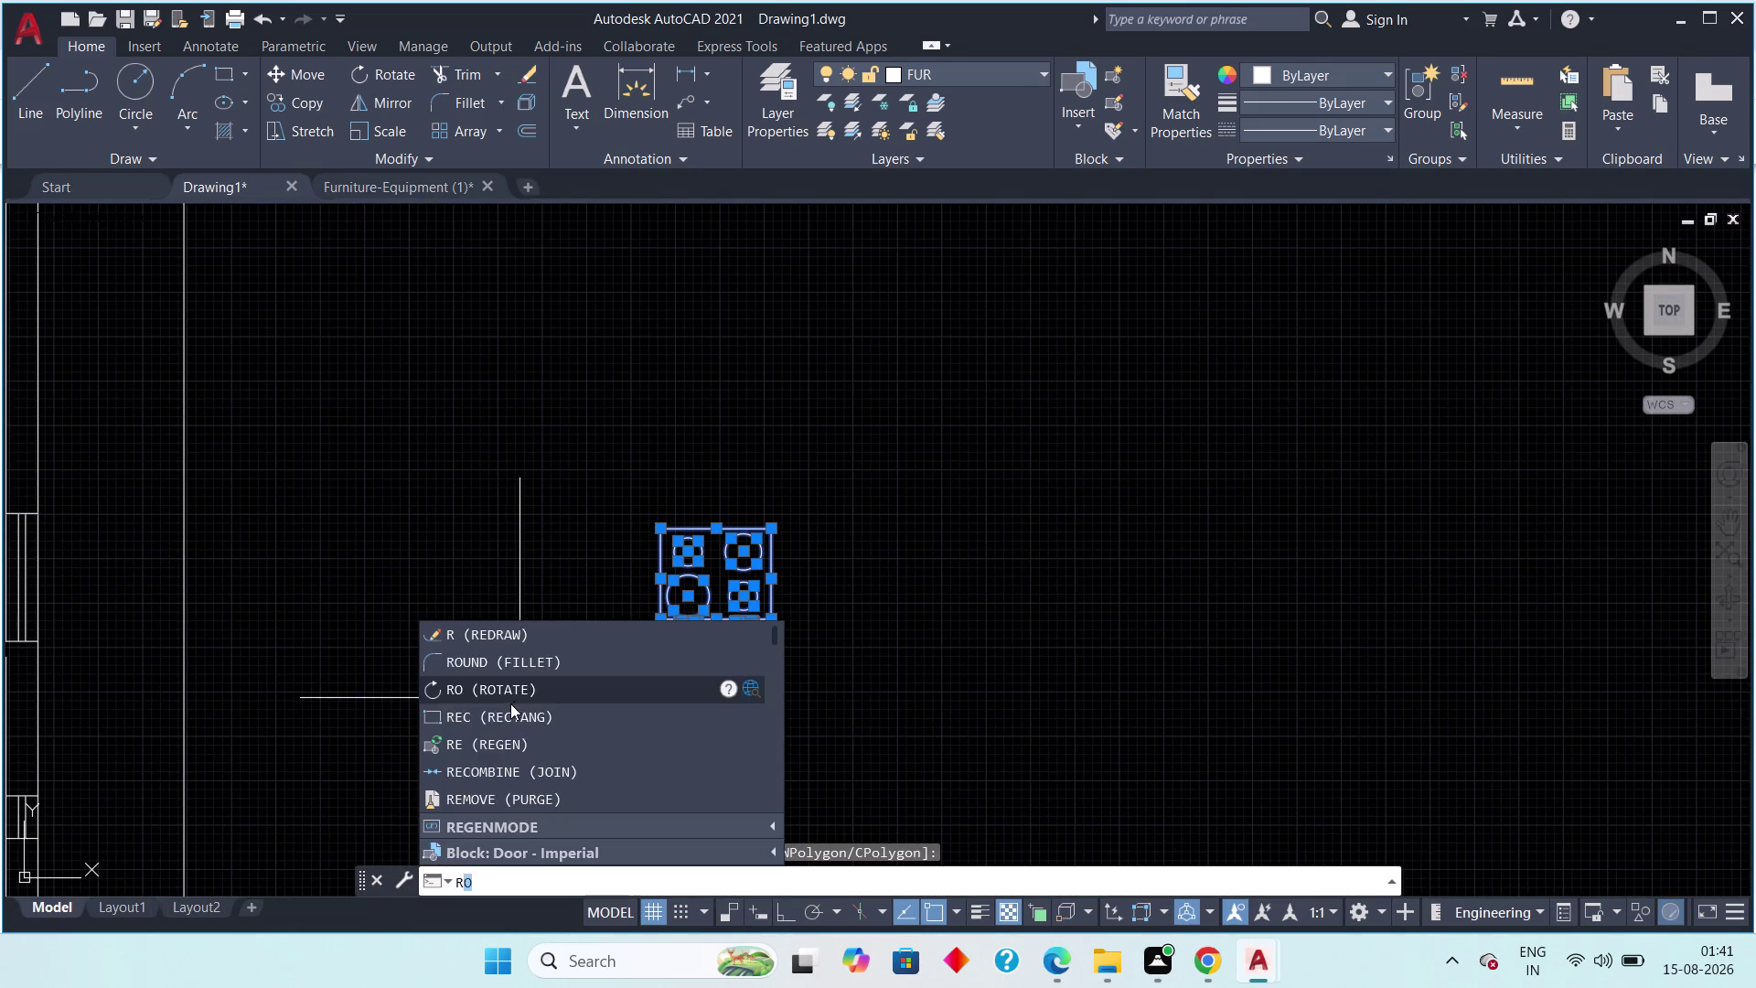
key(space)
click(664, 636)
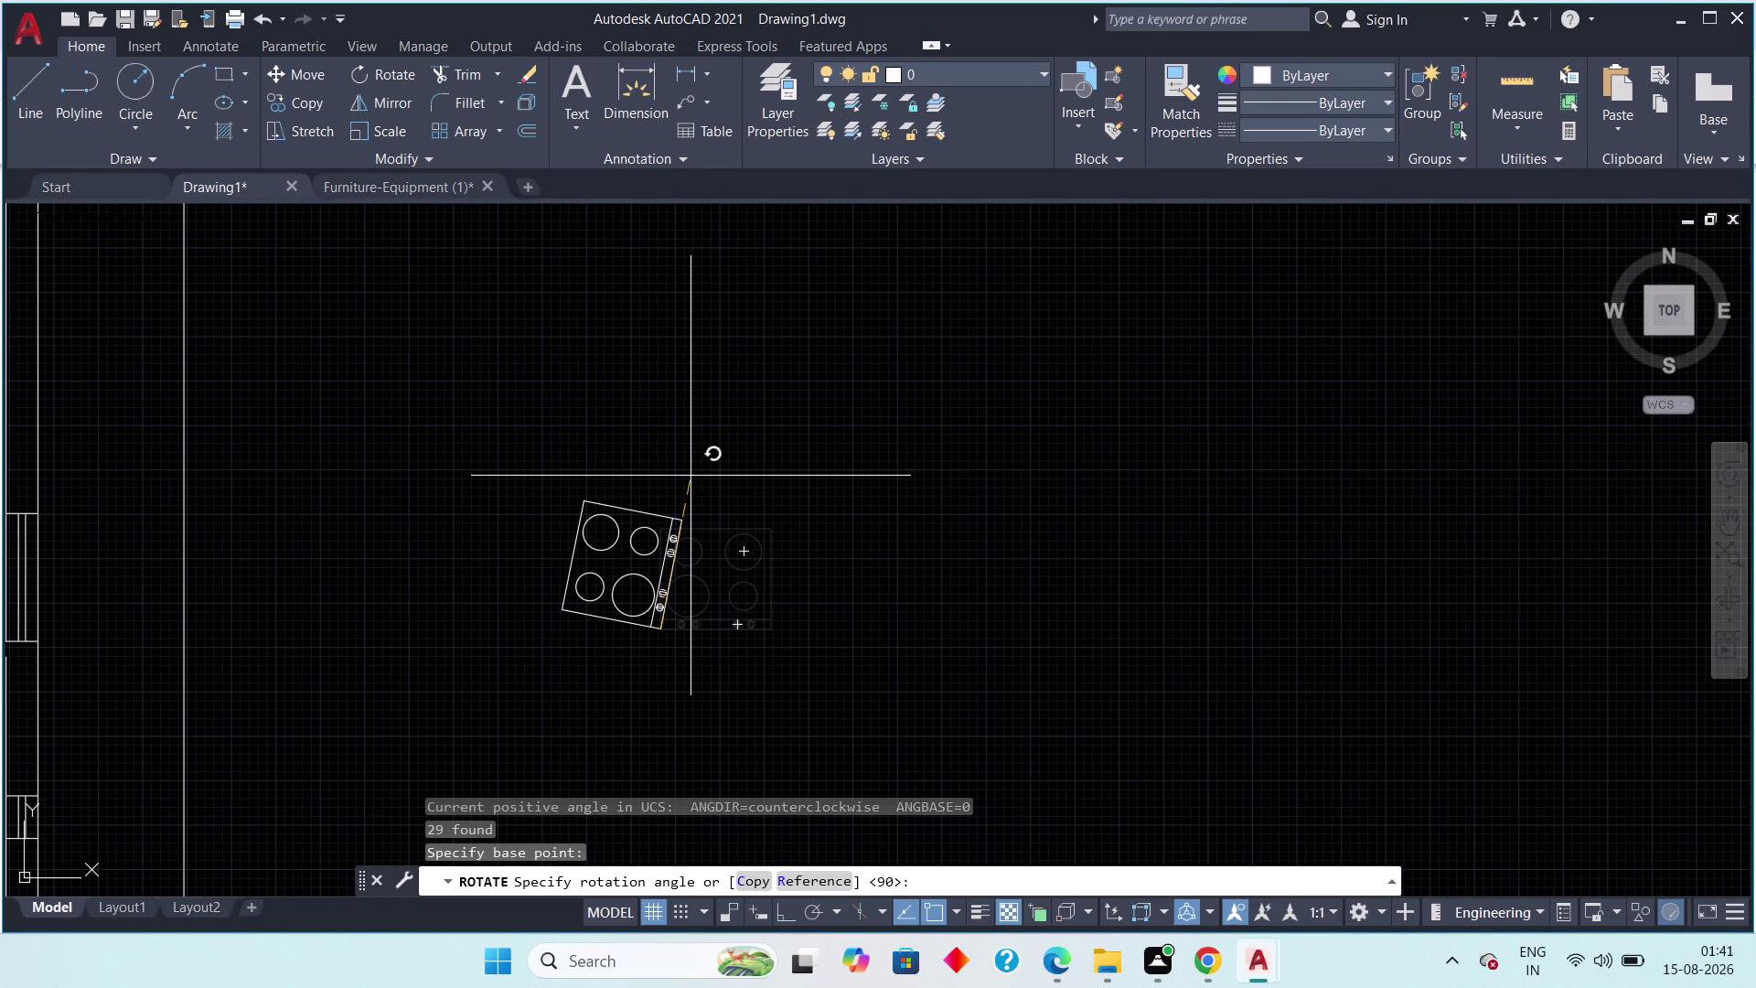
key(F8)
click(666, 475)
key(Escape)
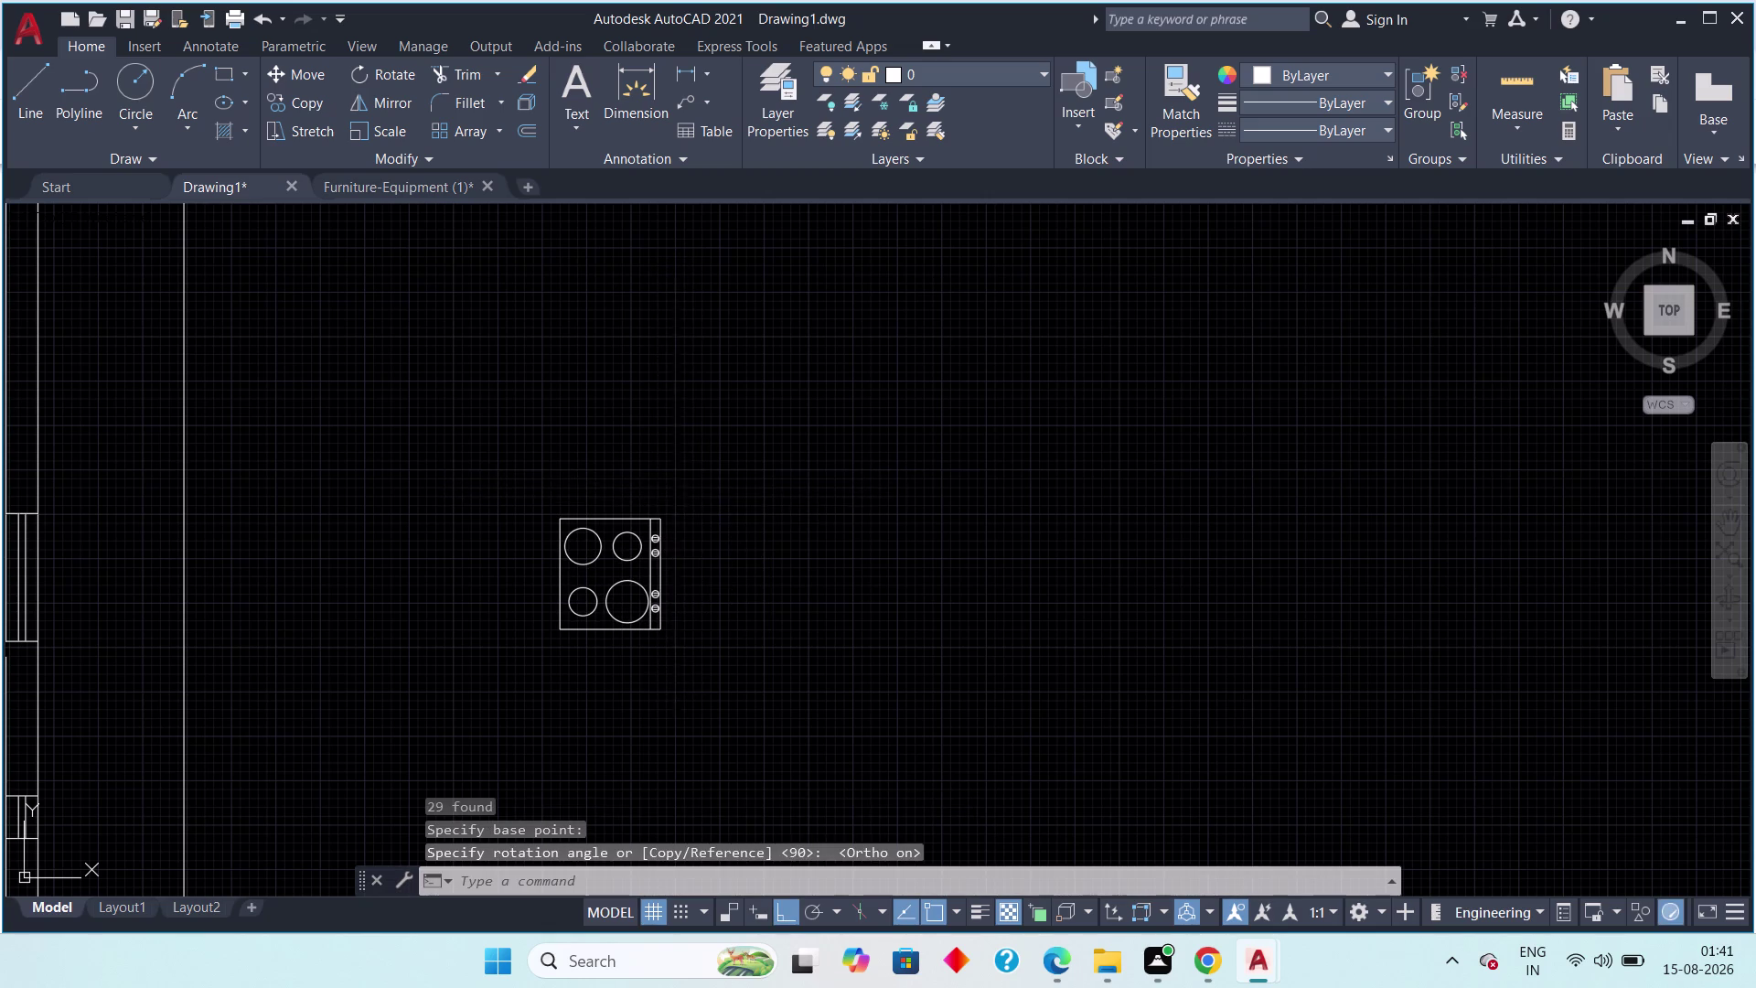
key(Escape)
Reselect the rotated cooktop and pan to the area beside the floor plan.
drag(708, 465, 676, 514)
drag(546, 658, 536, 674)
middle_drag(453, 659, 645, 608)
scroll(down, 3)
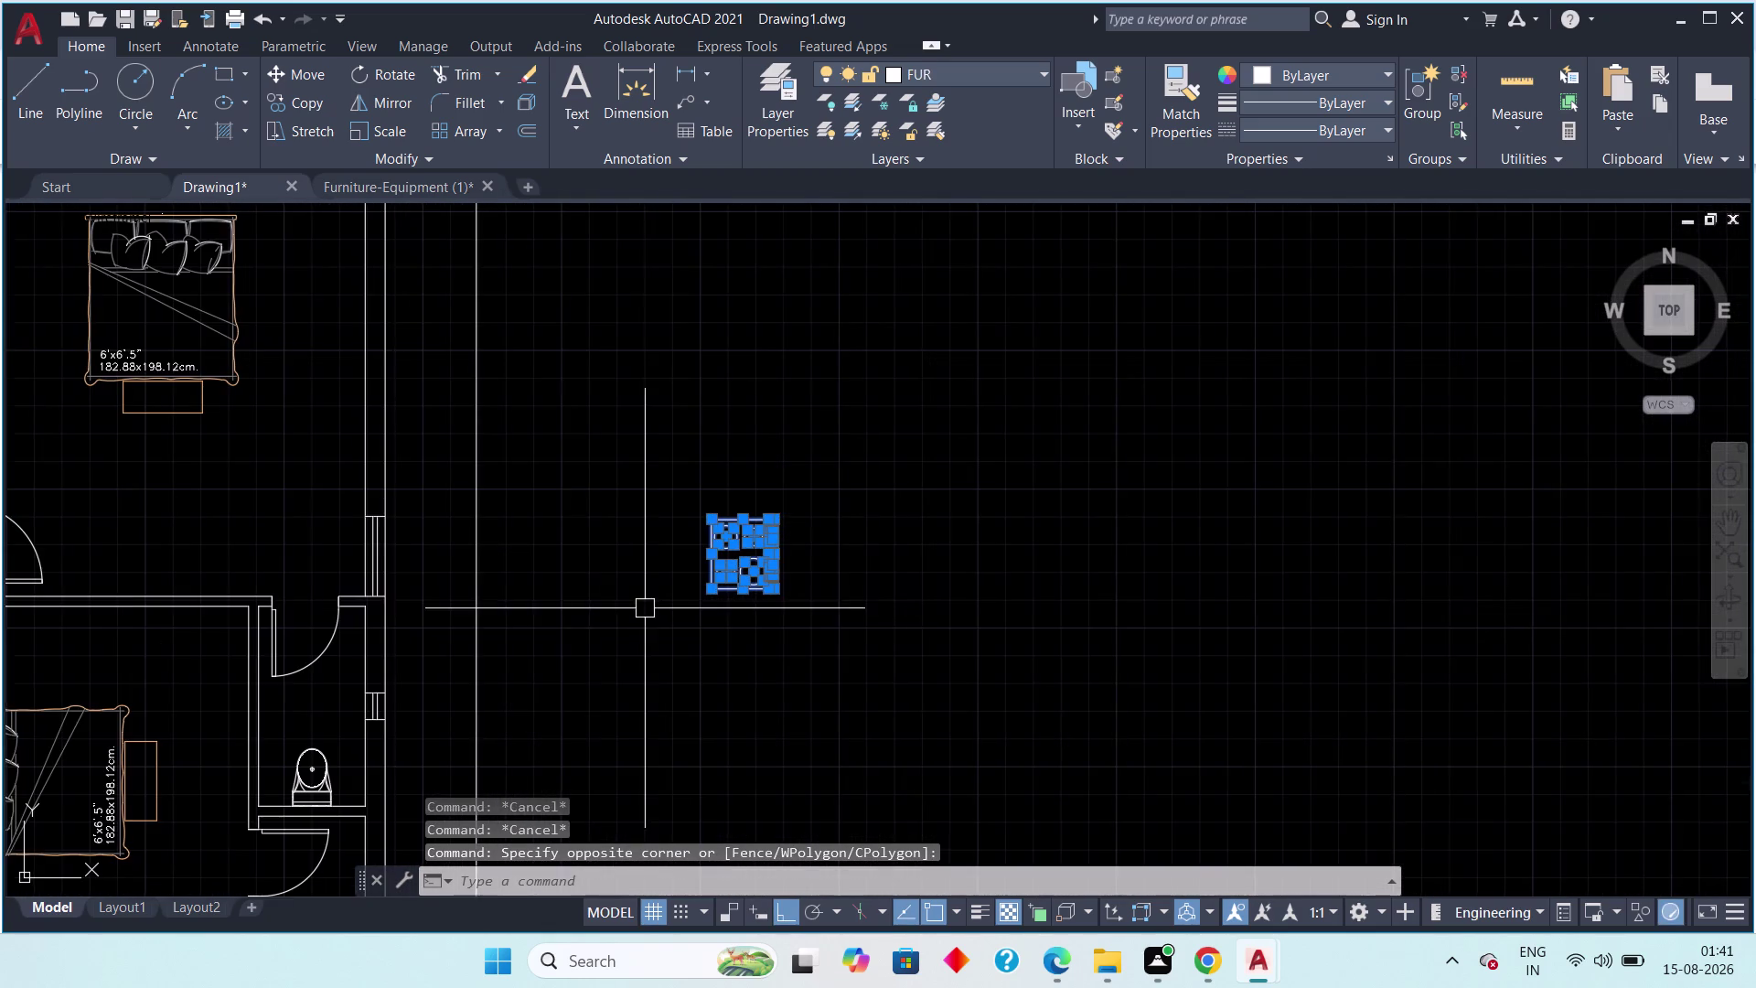
scroll(down, 3)
middle_drag(567, 614, 612, 610)
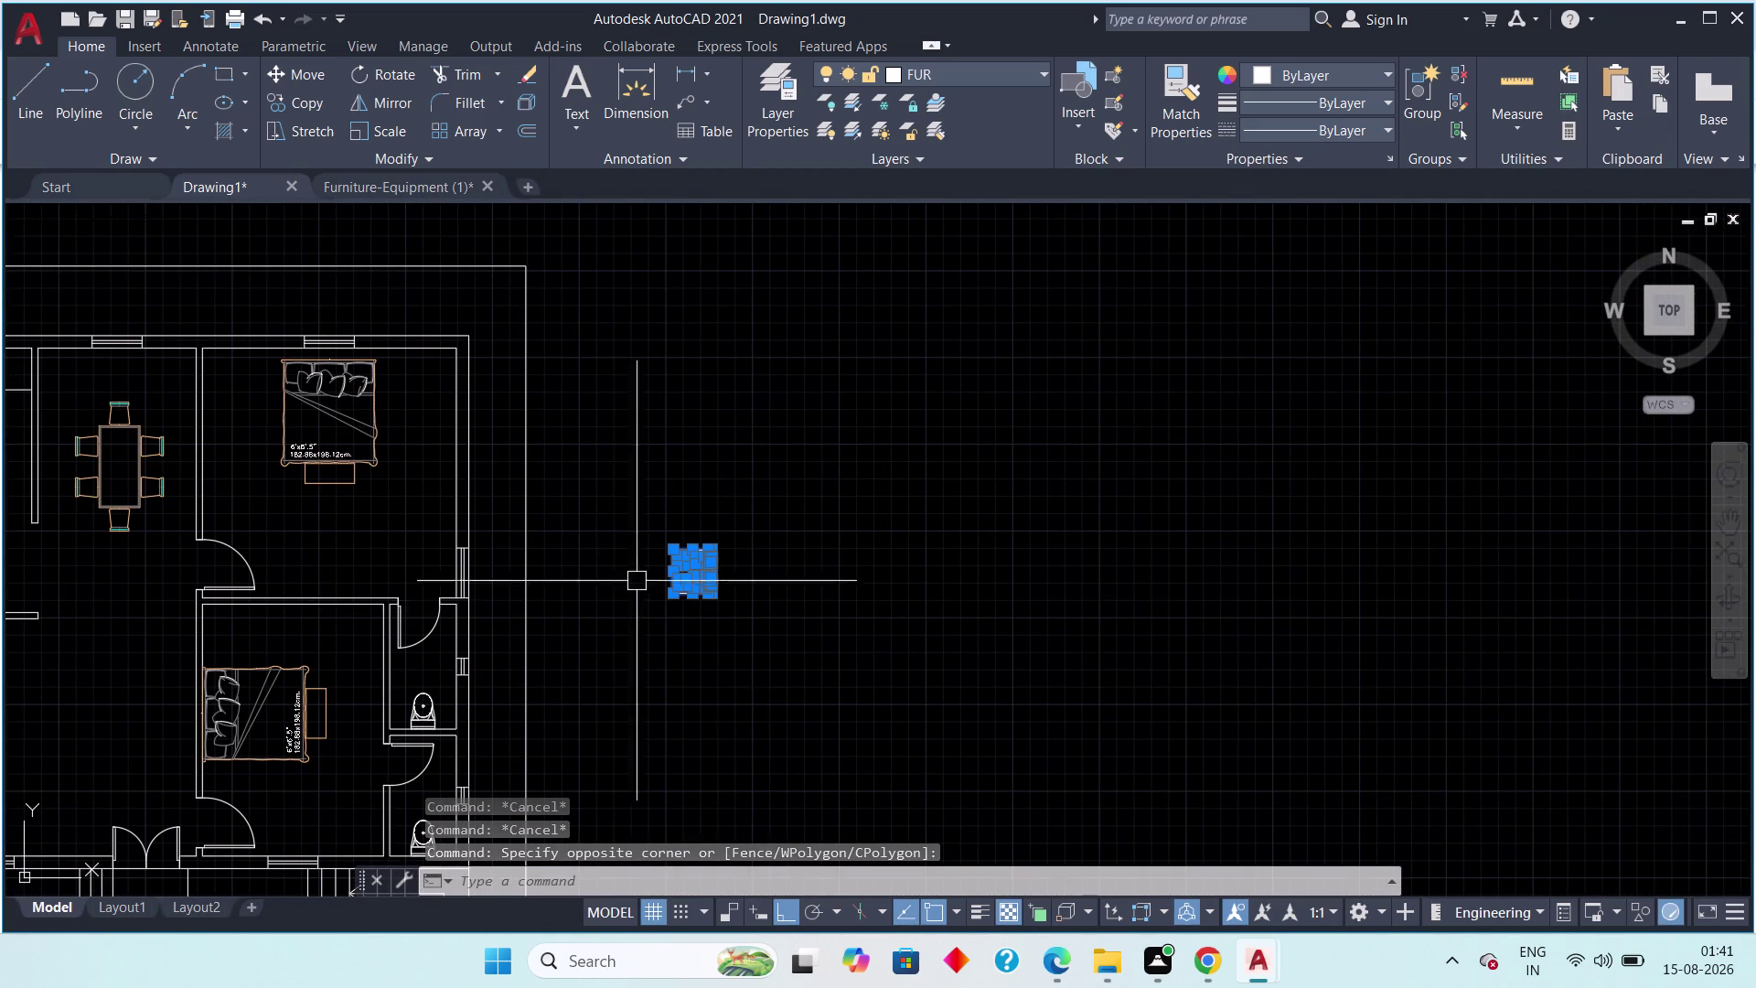
Rescale the rotated cooktop with SC from a new base point.
text(sc)
key(space)
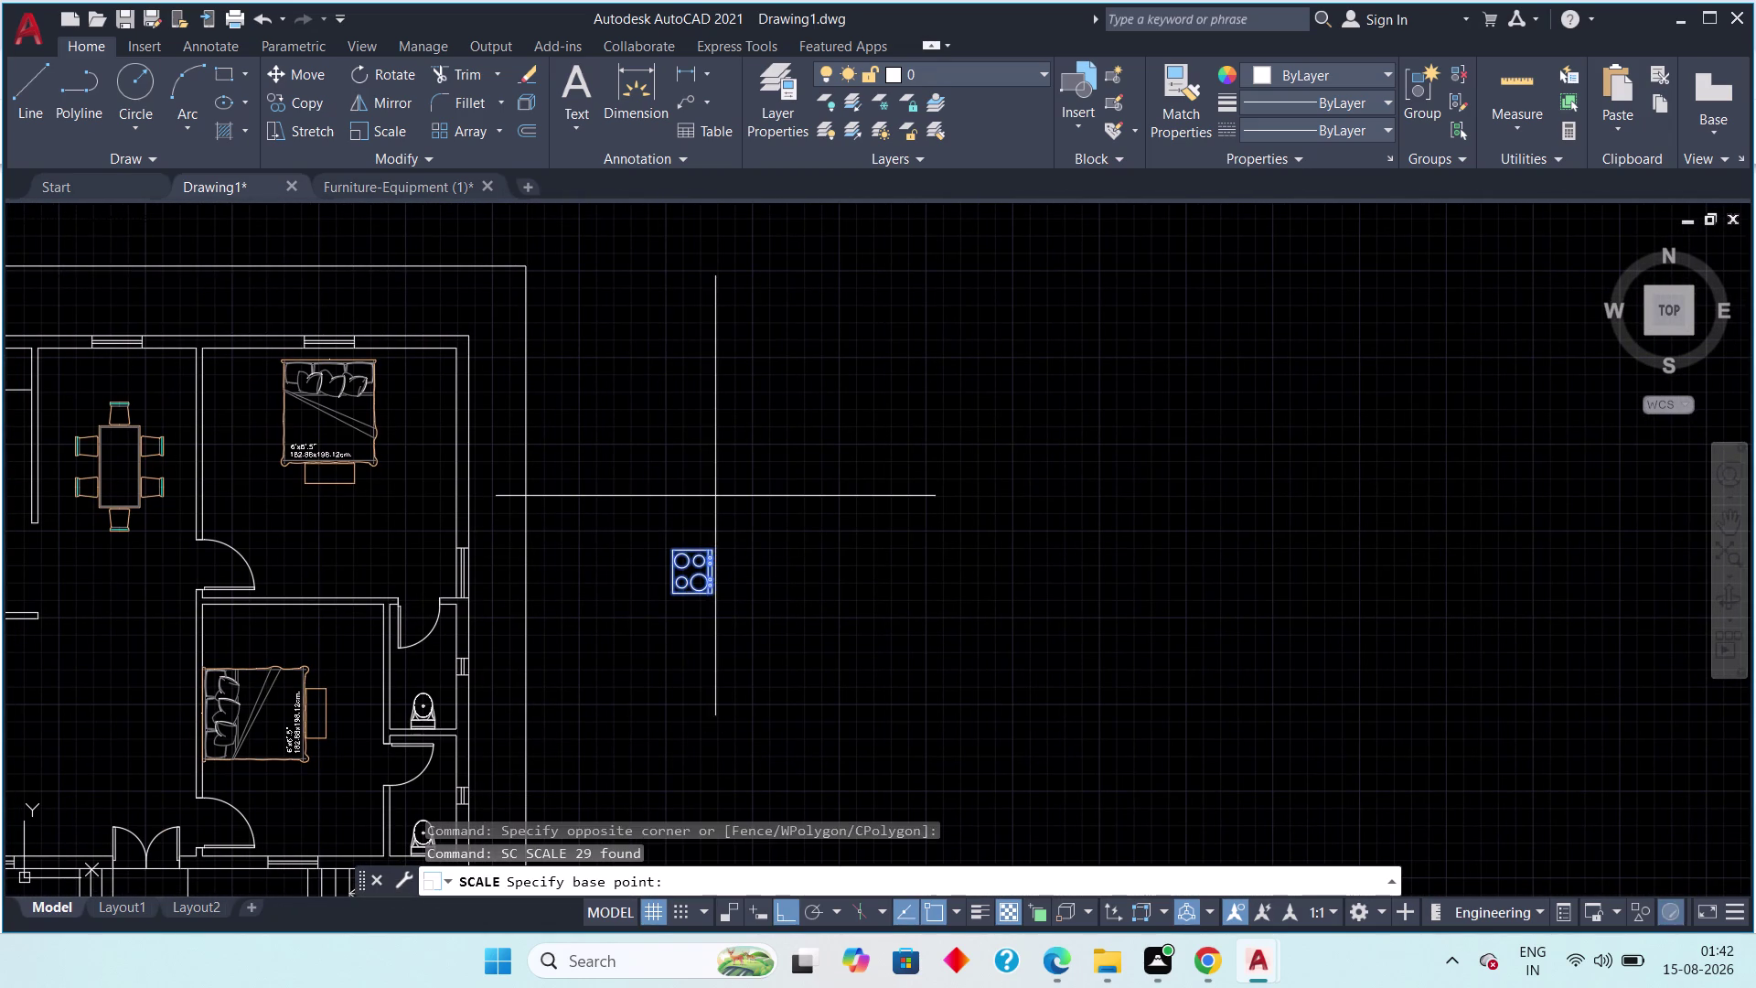
scroll(up, 3)
click(673, 701)
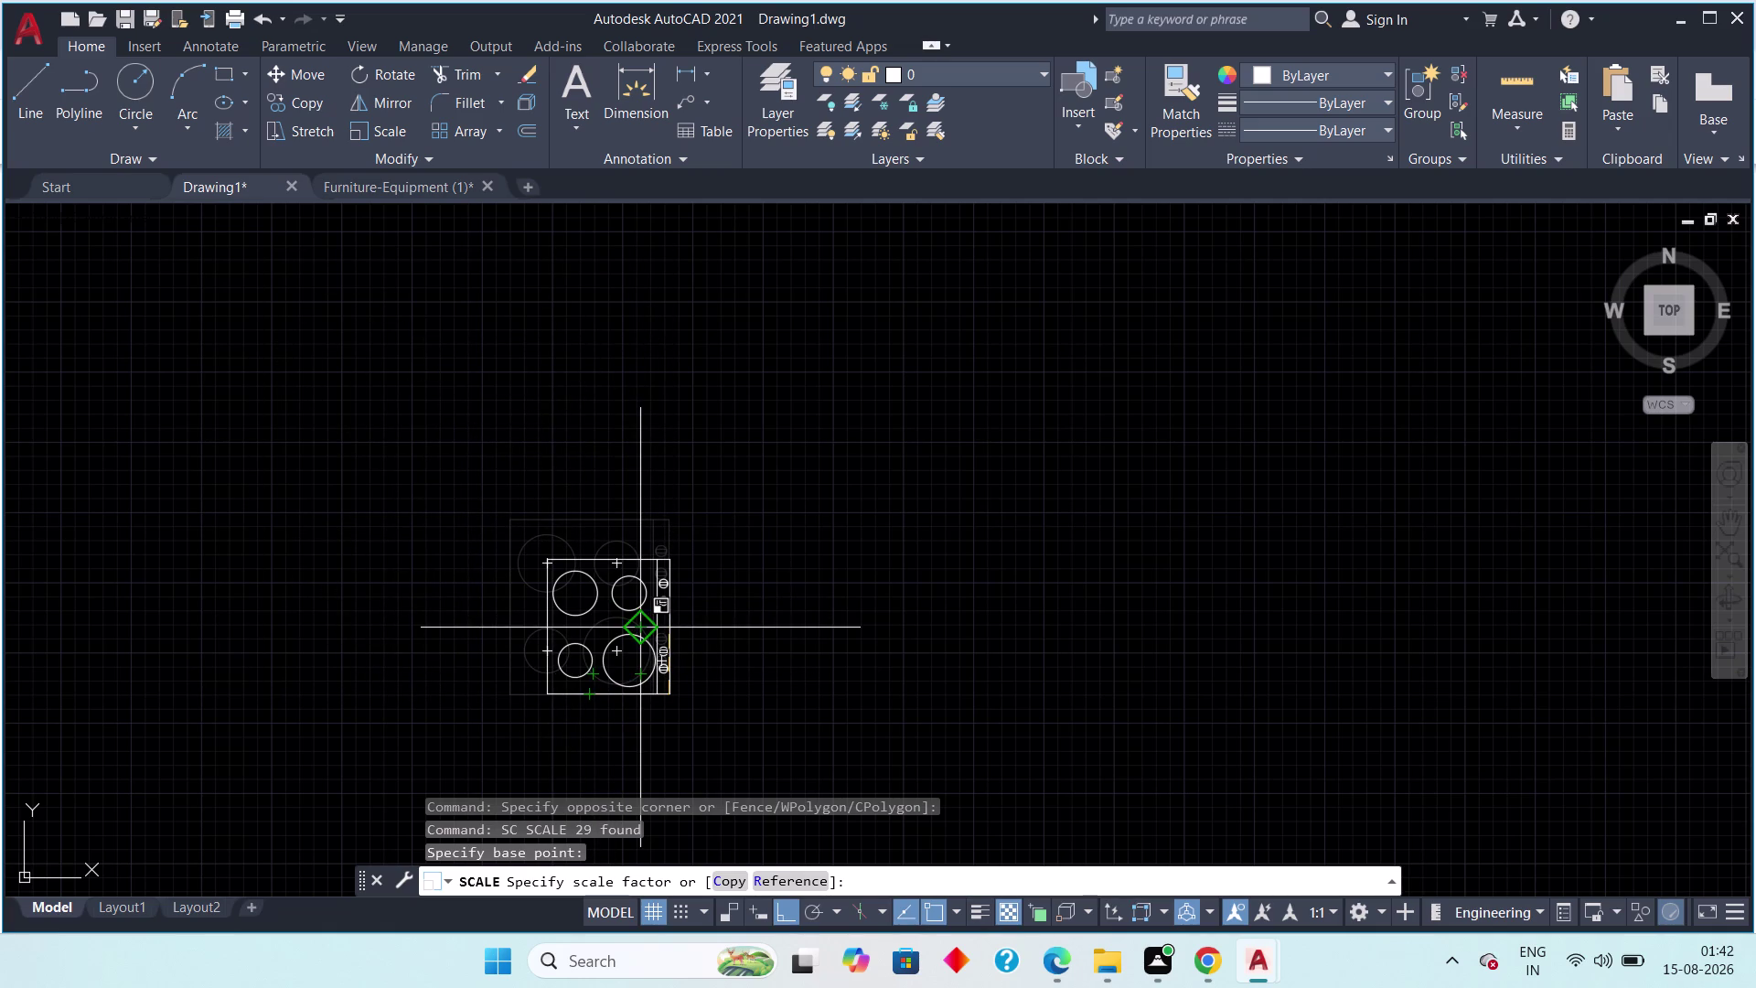
click(633, 636)
Select the whole cooktop and start moving it from a base point.
drag(727, 506, 718, 526)
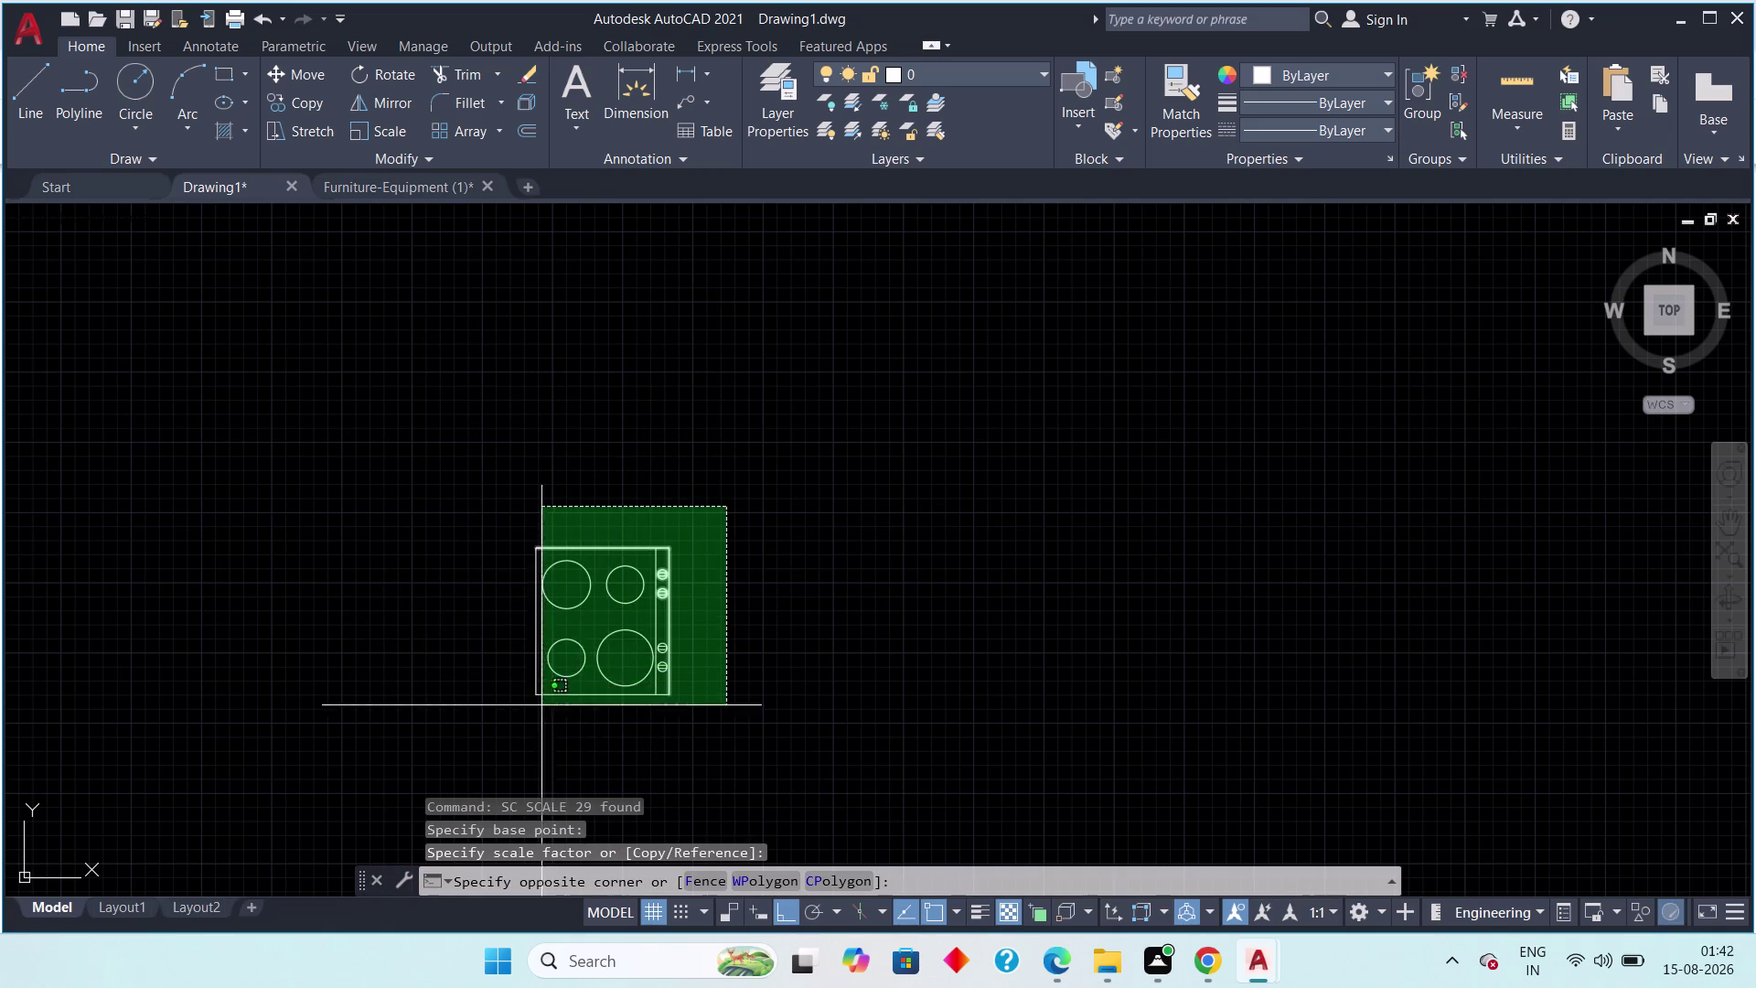
drag(477, 755, 461, 758)
key(m)
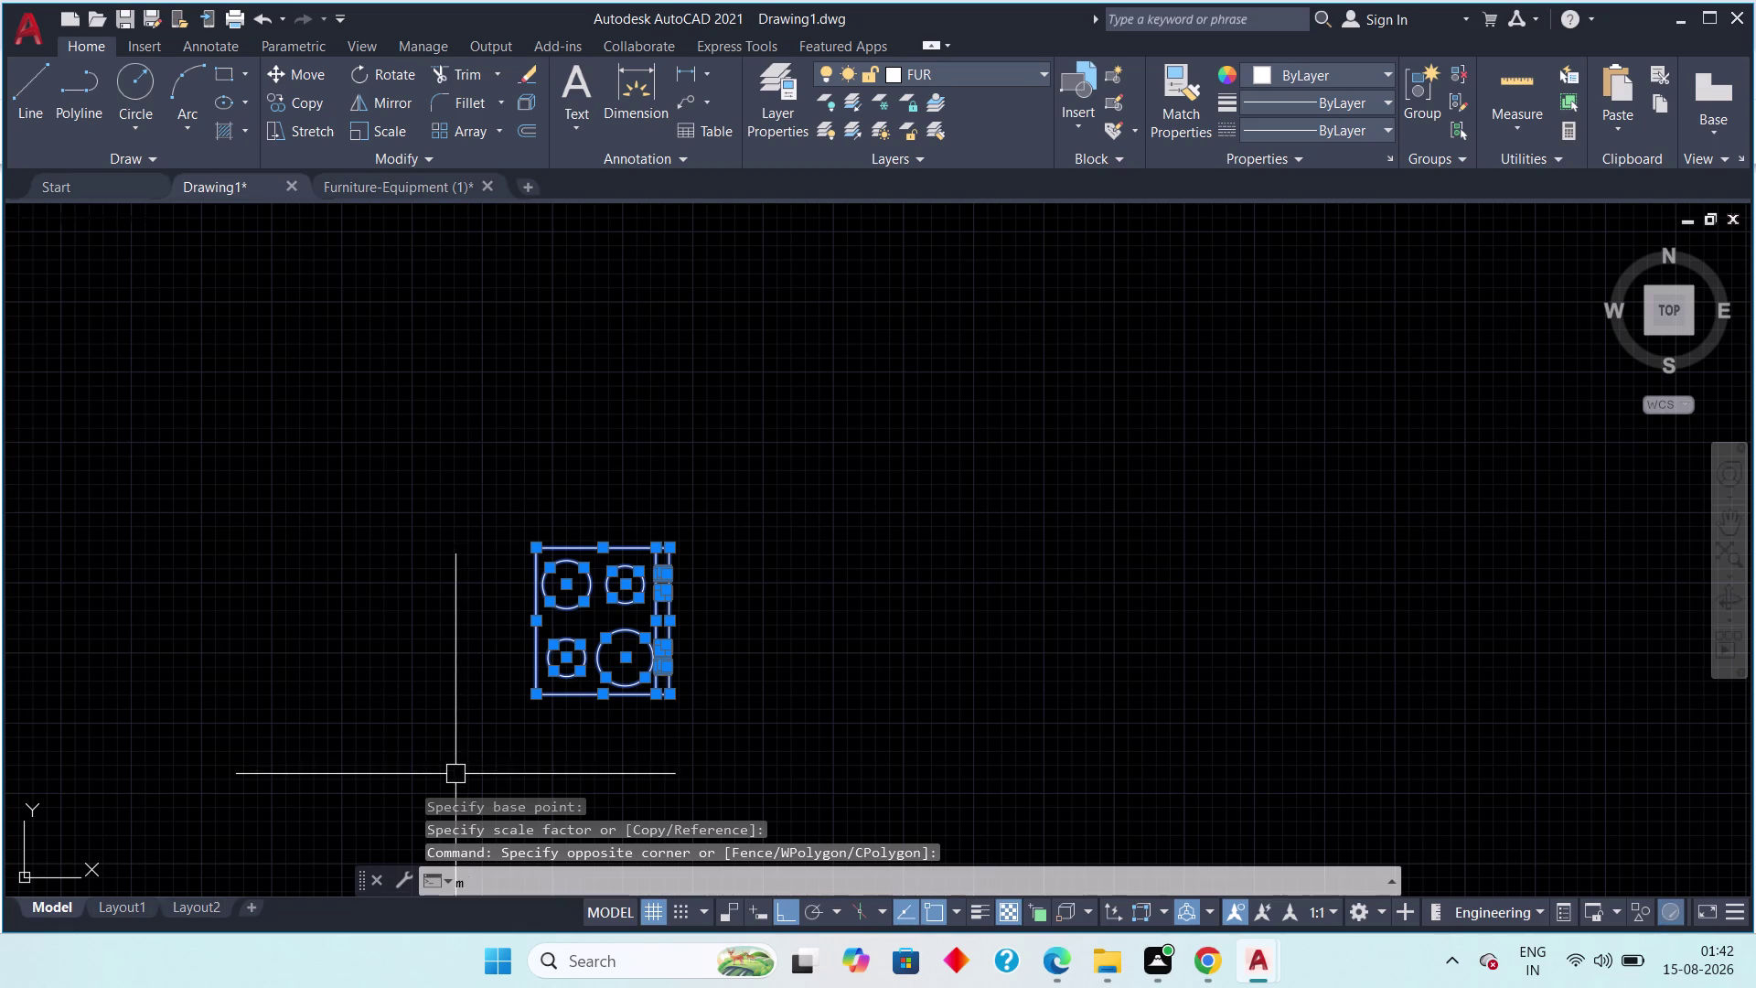
key(space)
click(599, 700)
scroll(down, 3)
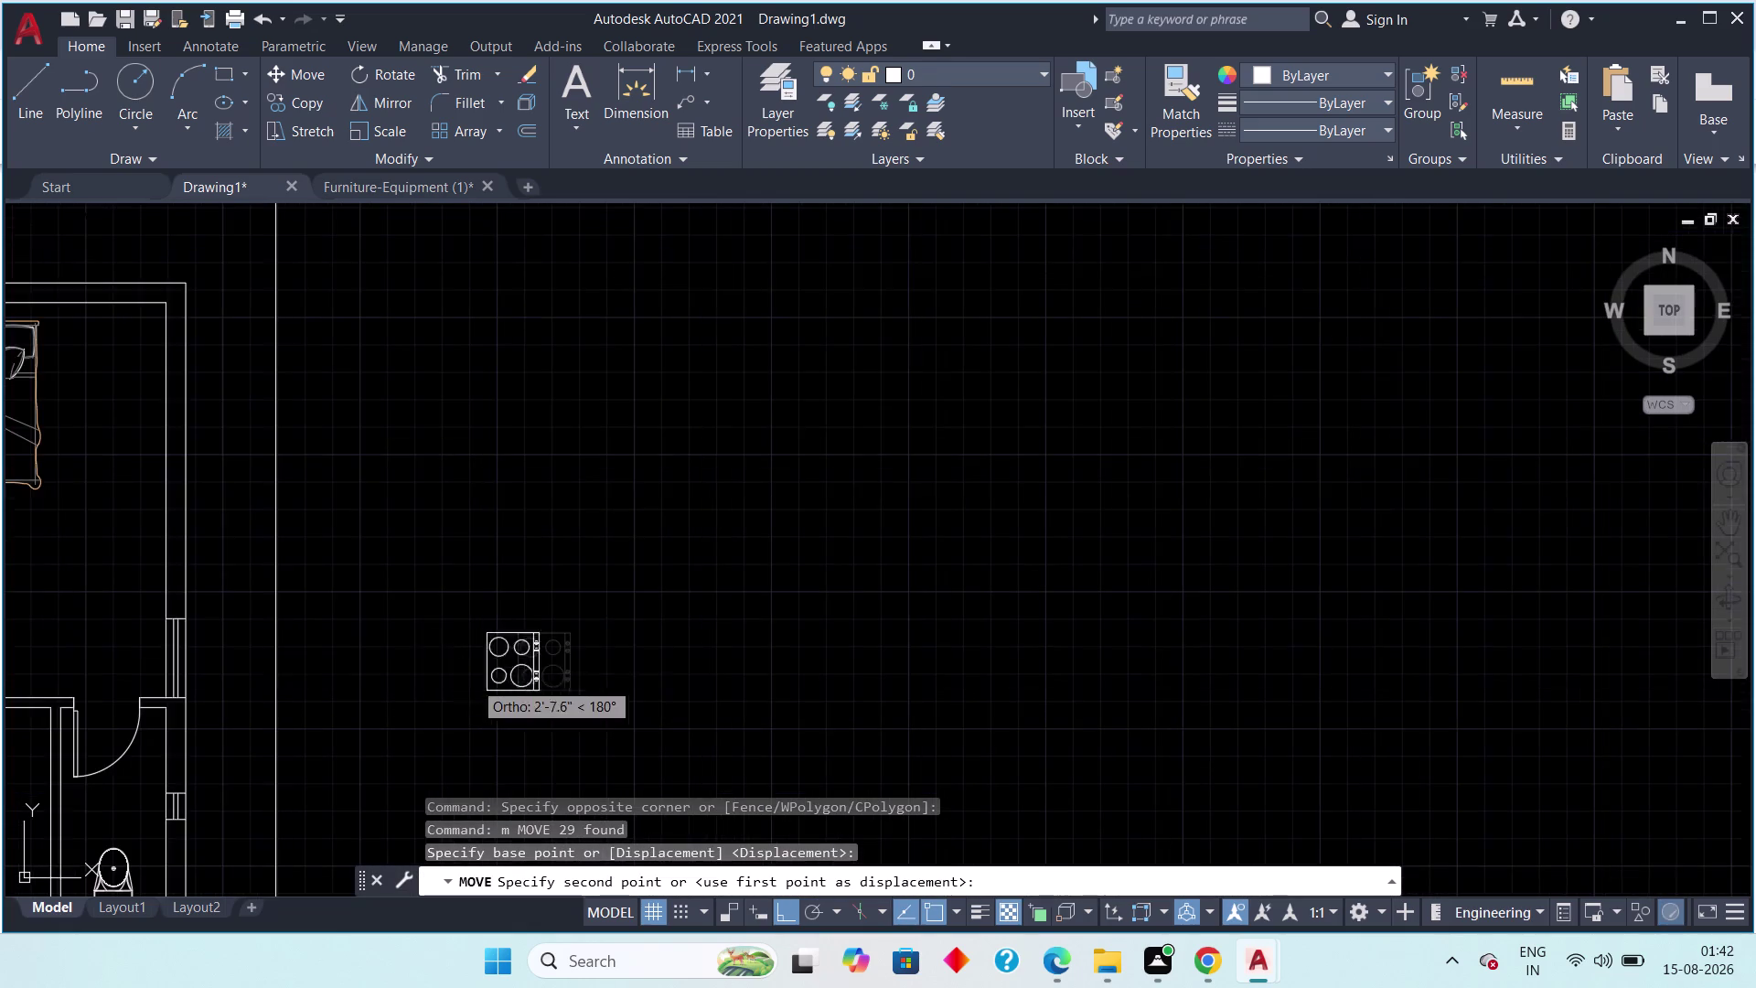
middle_drag(434, 667, 750, 665)
scroll(down, 3)
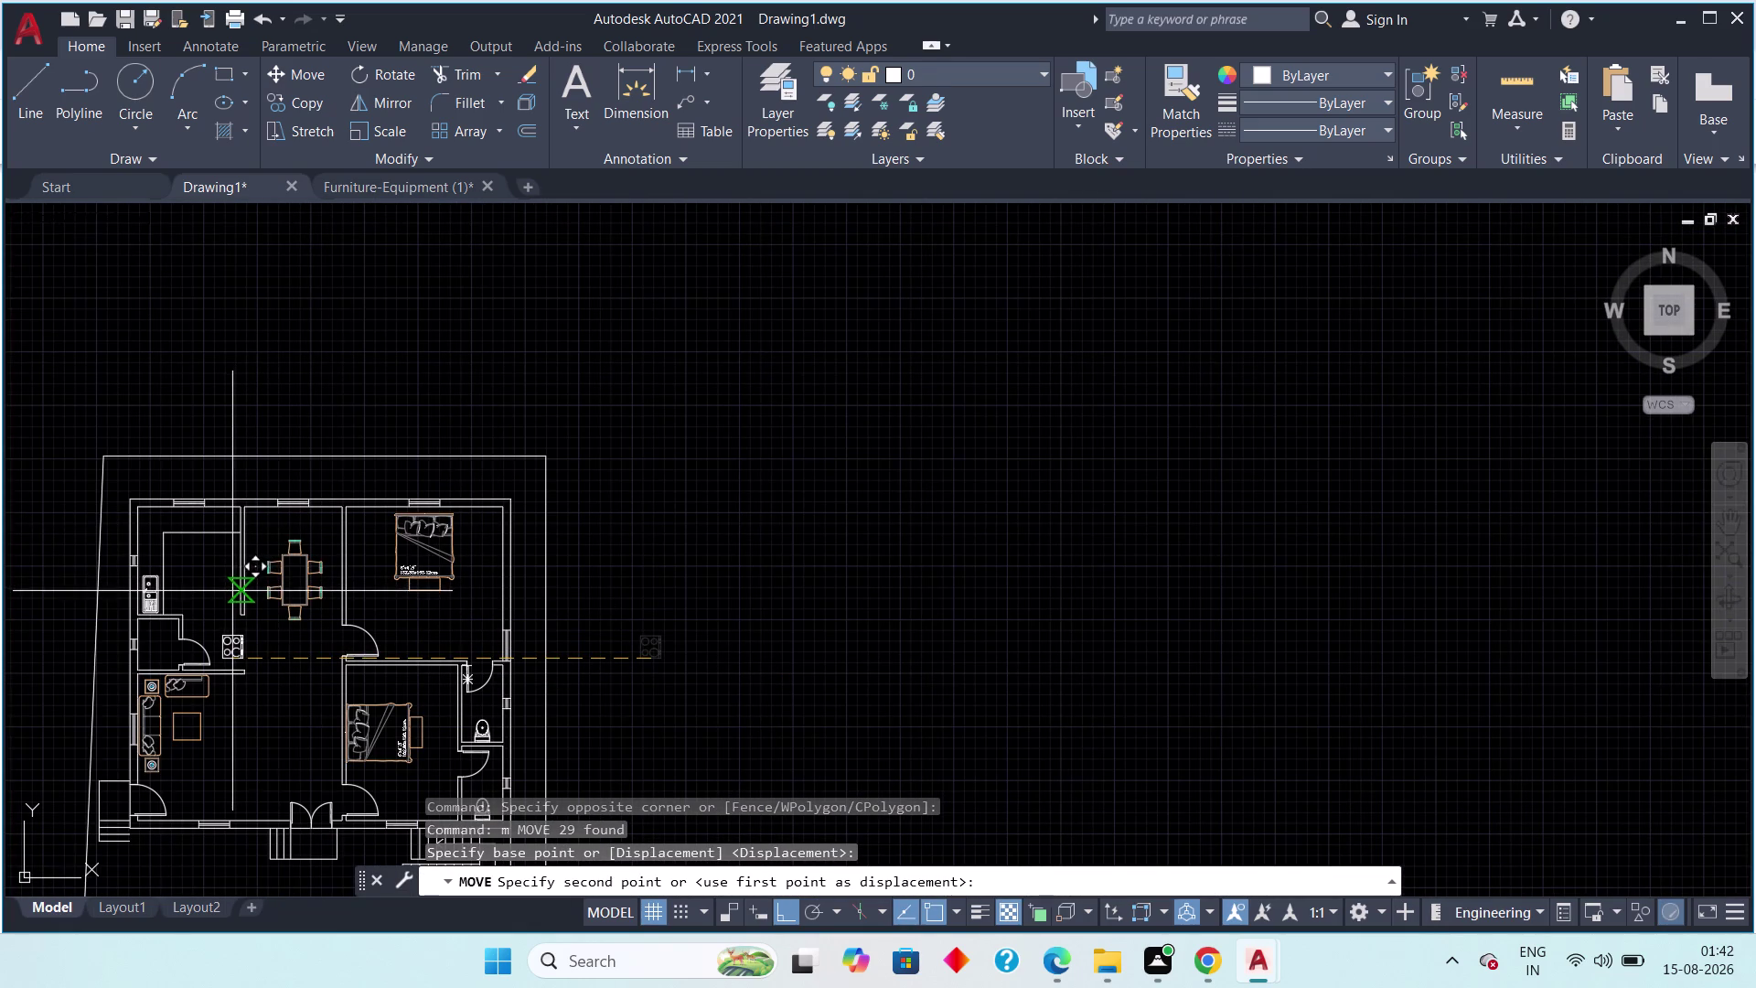
key(F8)
middle_drag(163, 547, 288, 616)
scroll(up, 3)
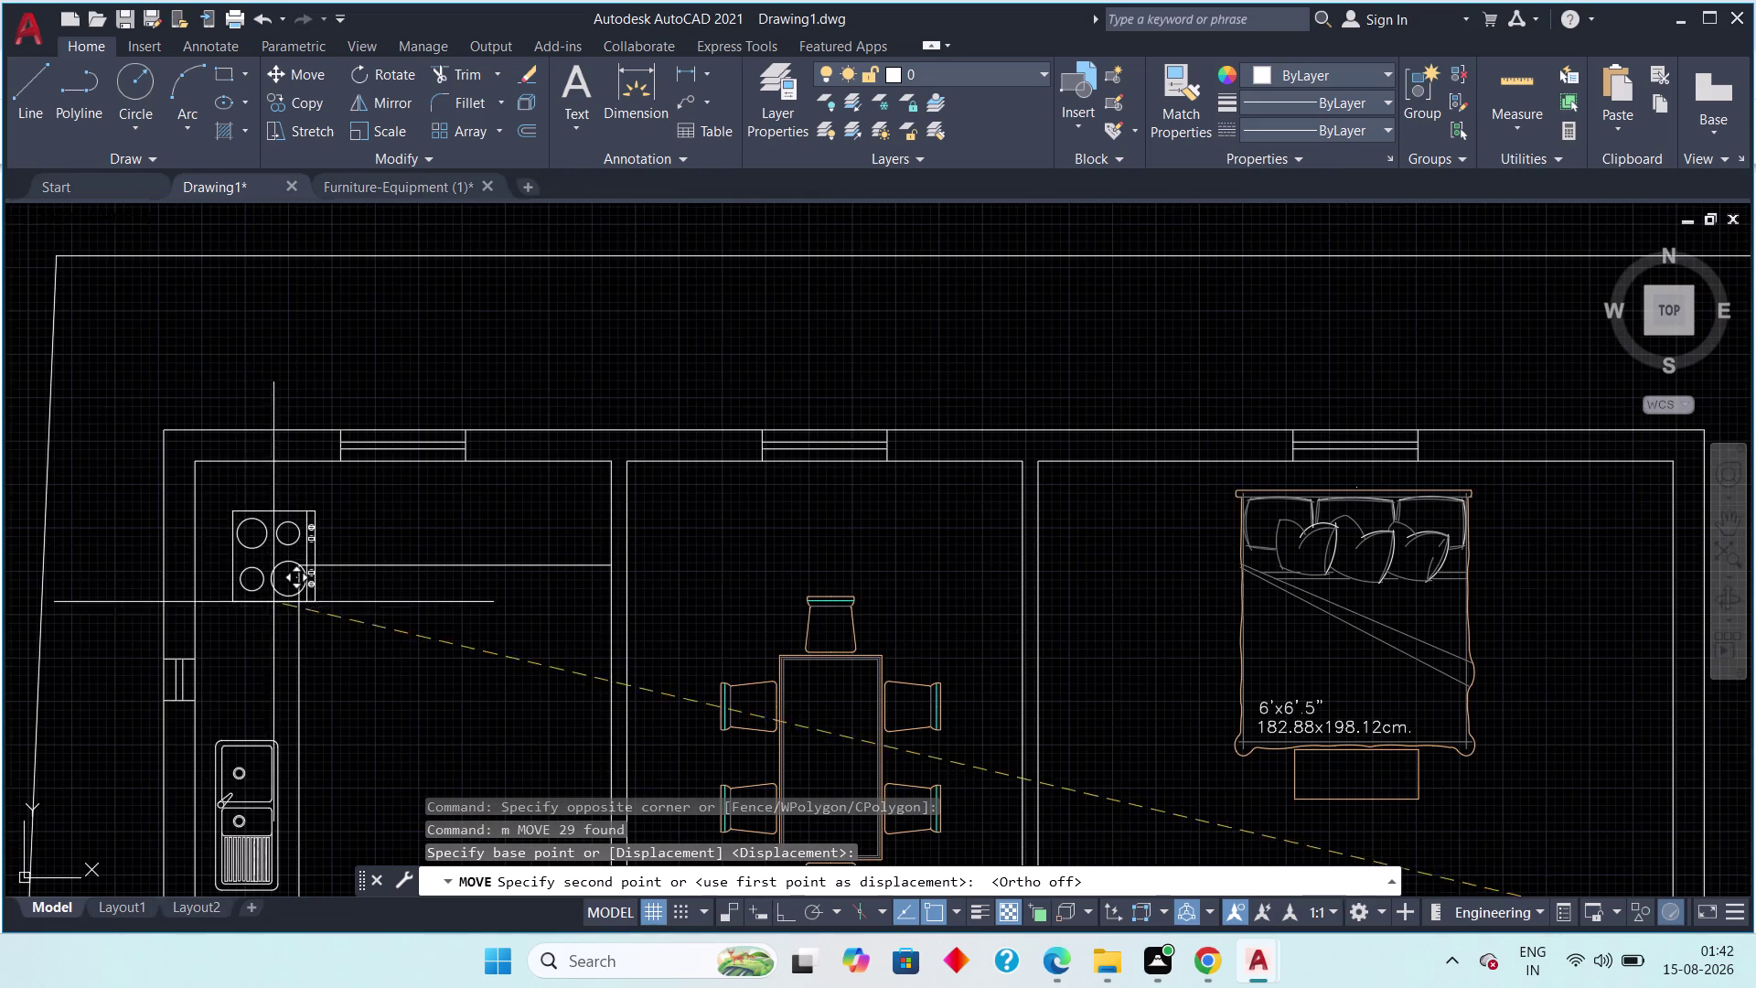
scroll(up, 3)
scroll(down, 3)
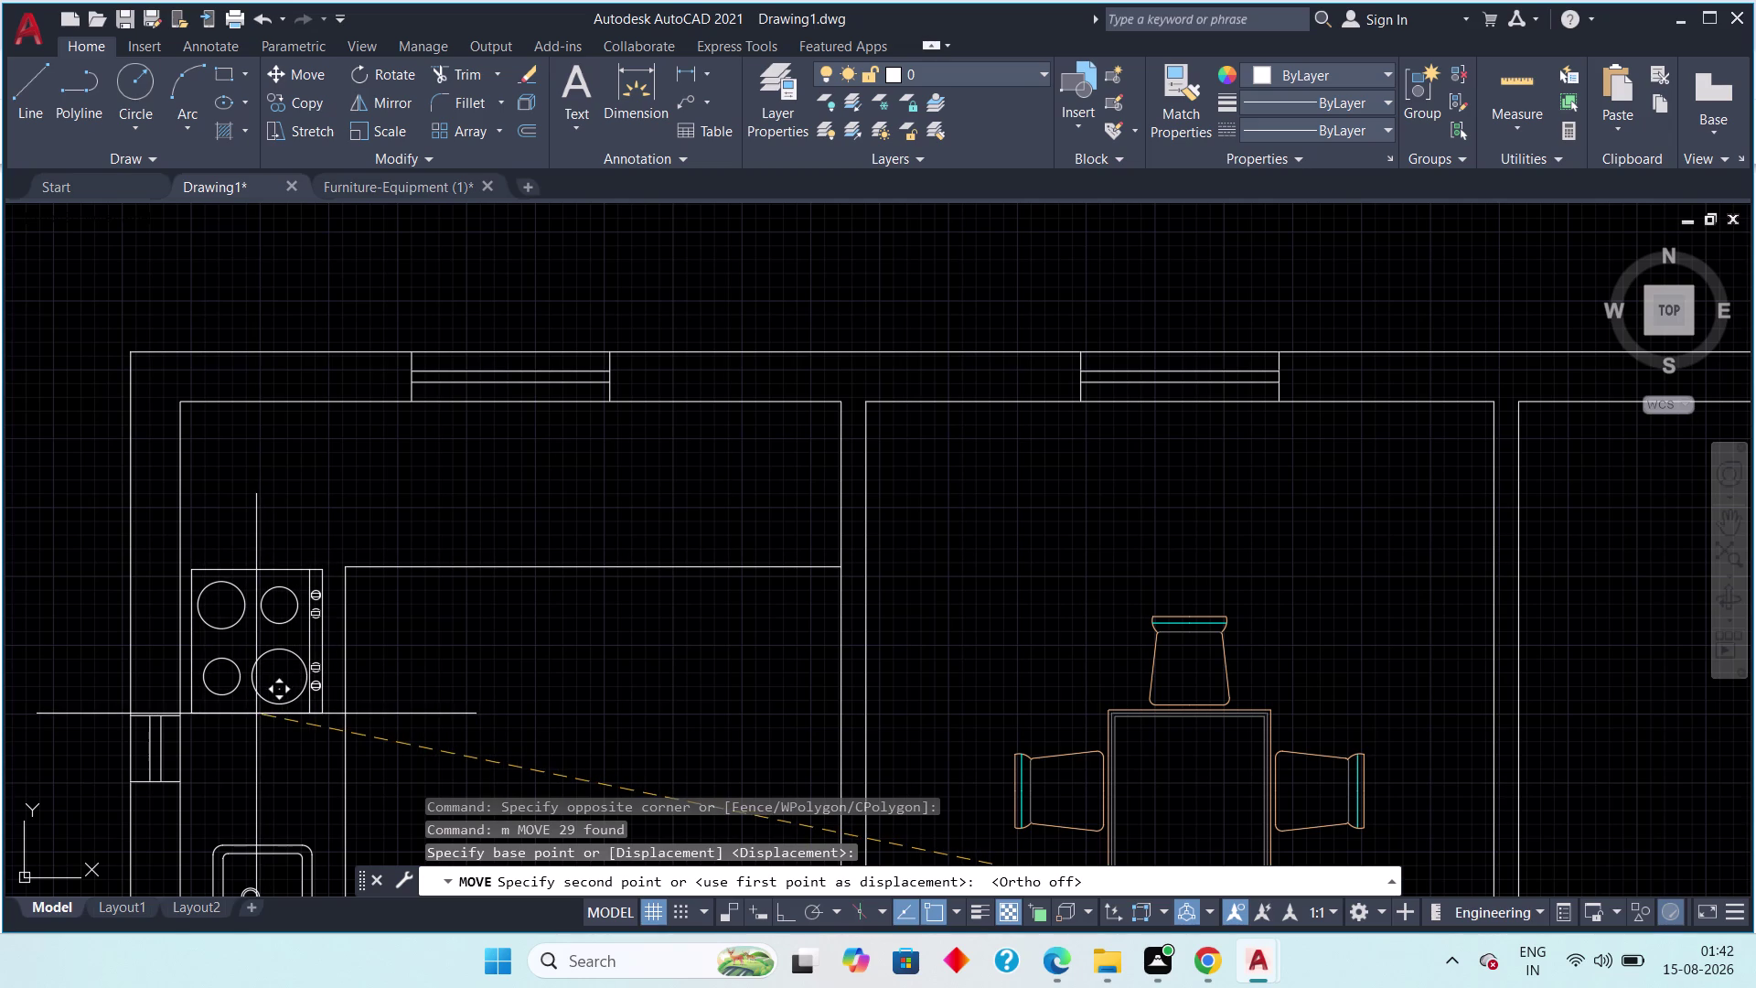
scroll(down, 3)
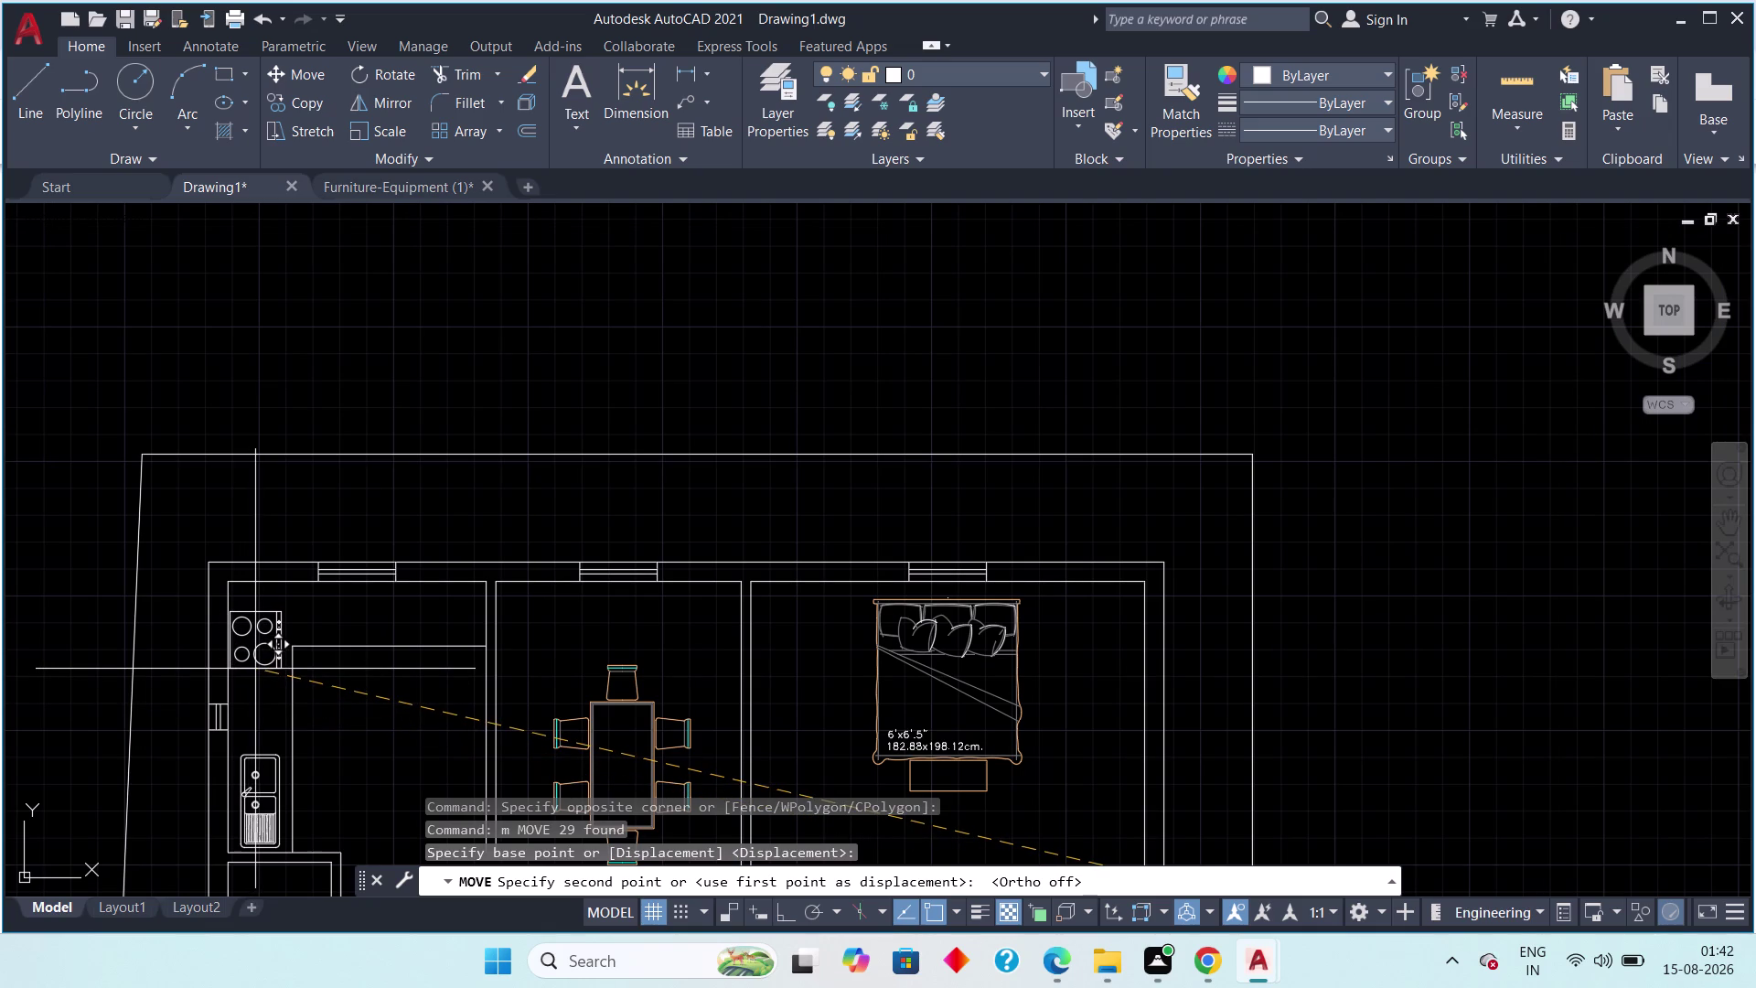
scroll(up, 3)
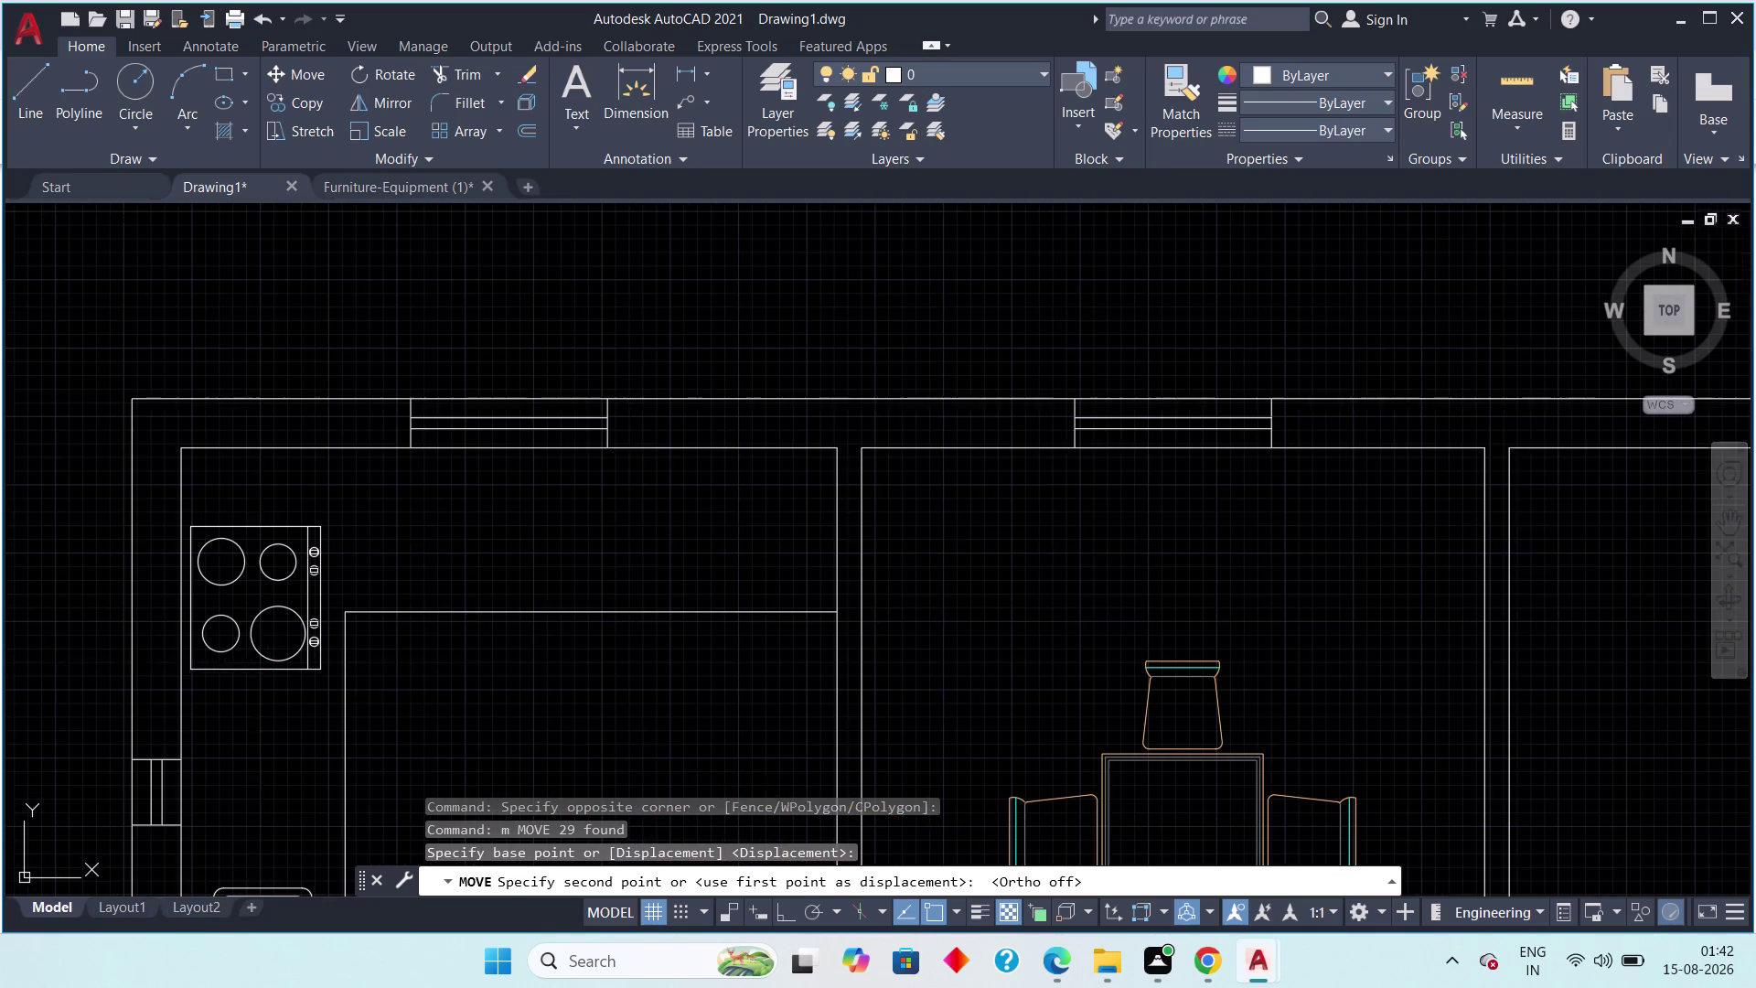
key(Escape)
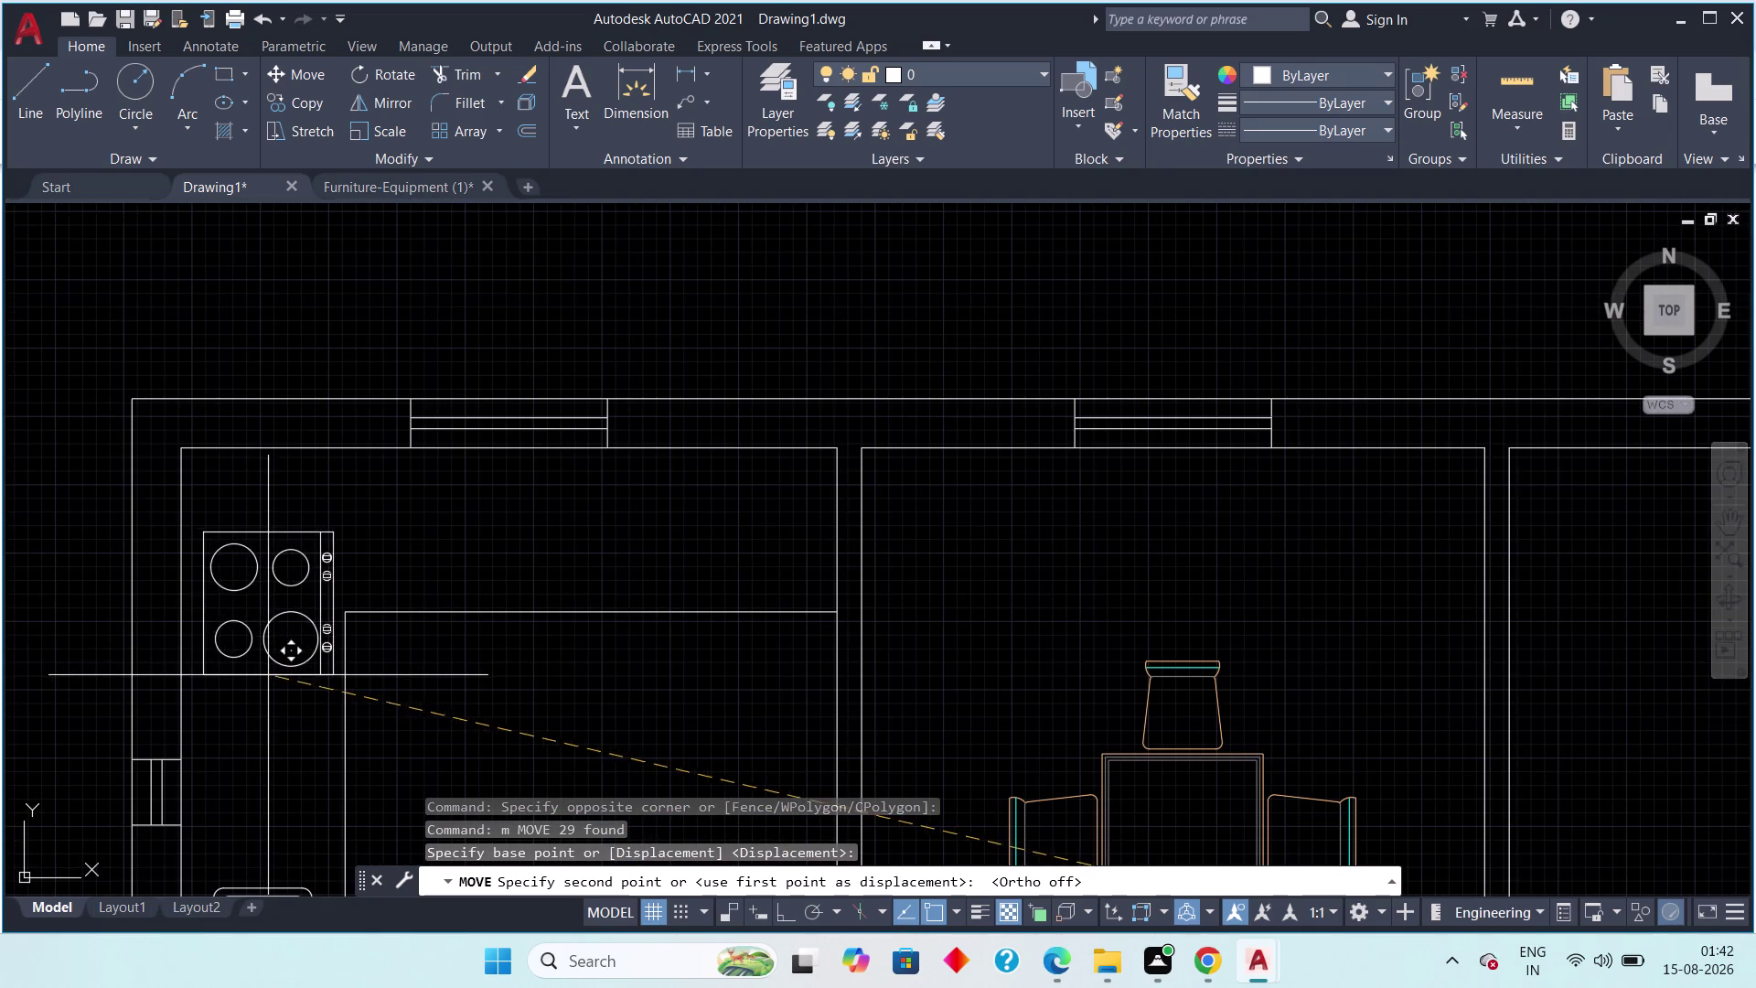
scroll(down, 3)
middle_drag(675, 676, 407, 478)
scroll(up, 3)
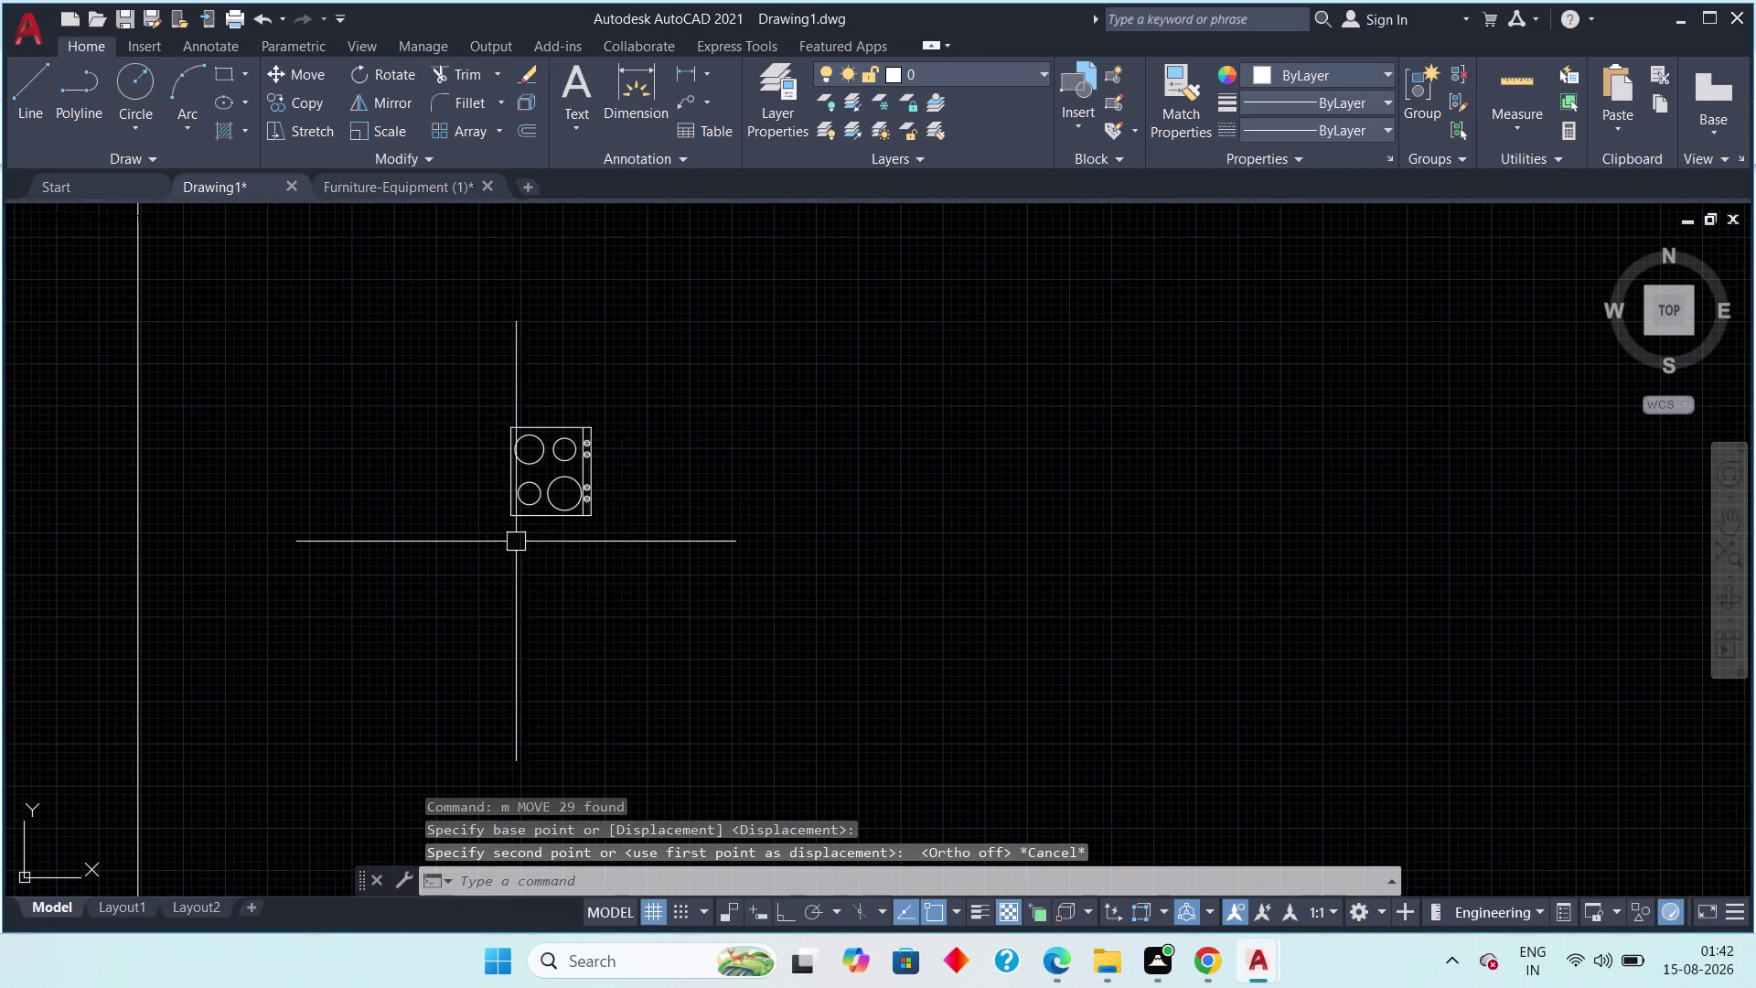
Cancel the selection and undo the earlier cooktop move, resize and rotation.
drag(634, 383, 593, 464)
key(Escape)
key(Escape)
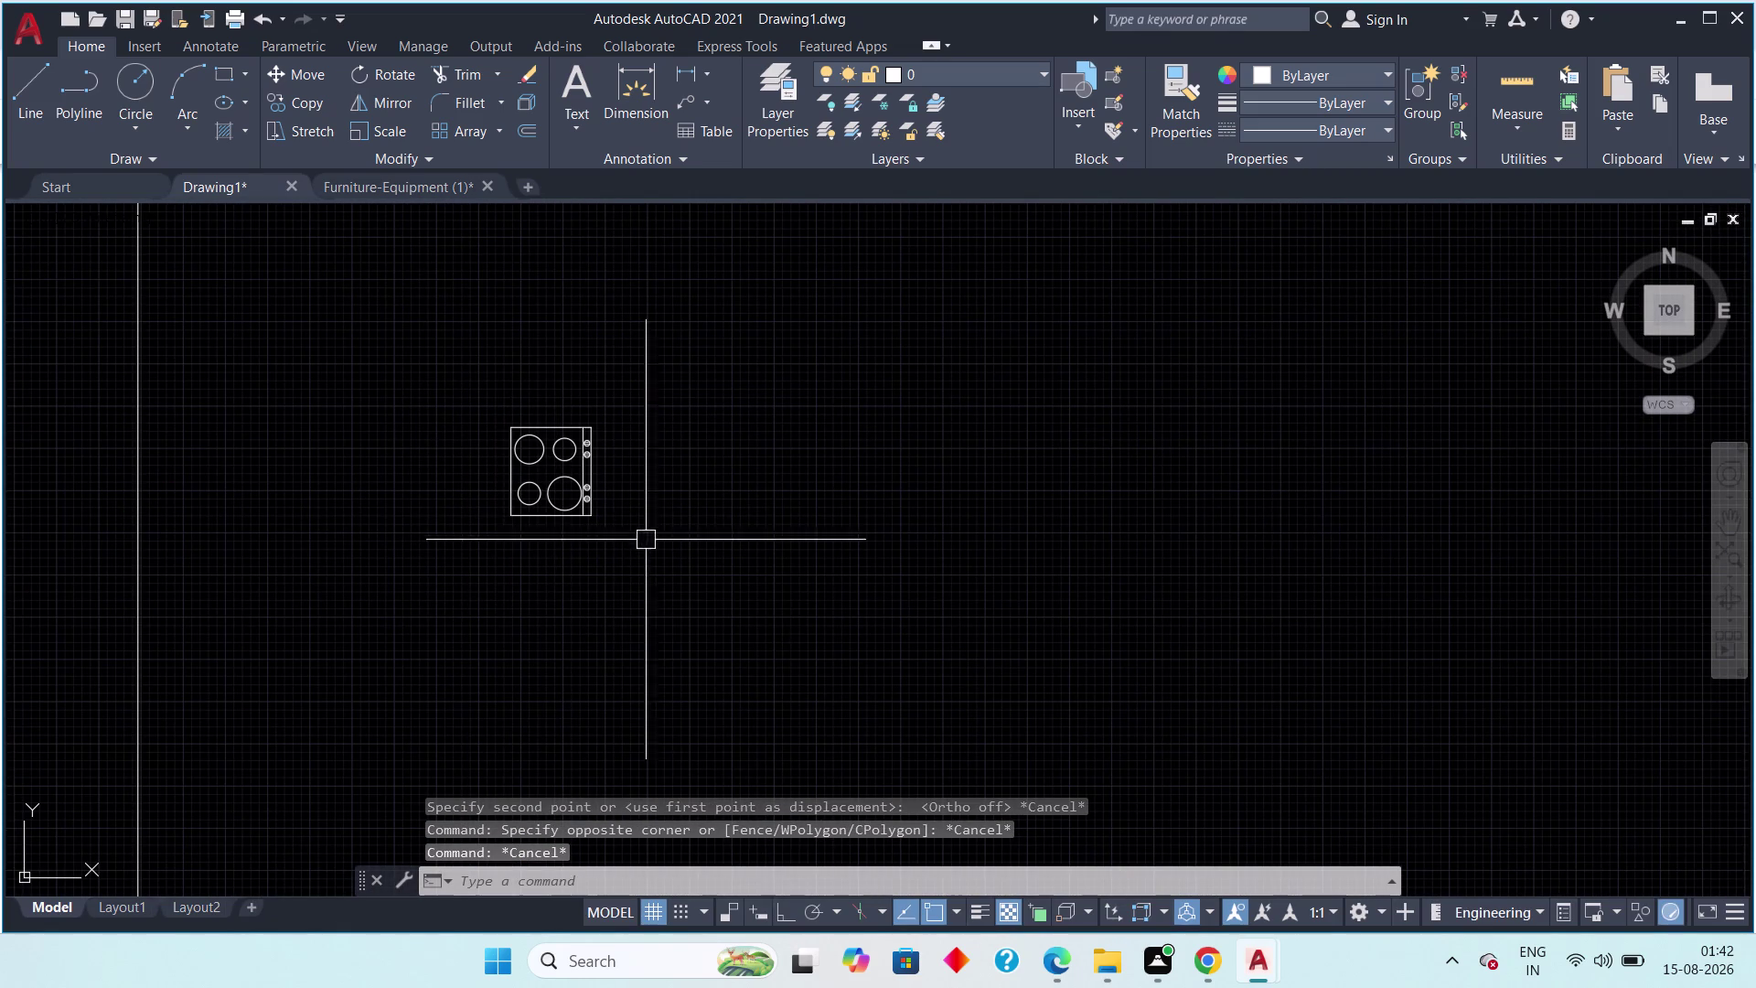
key(ctrl+z)
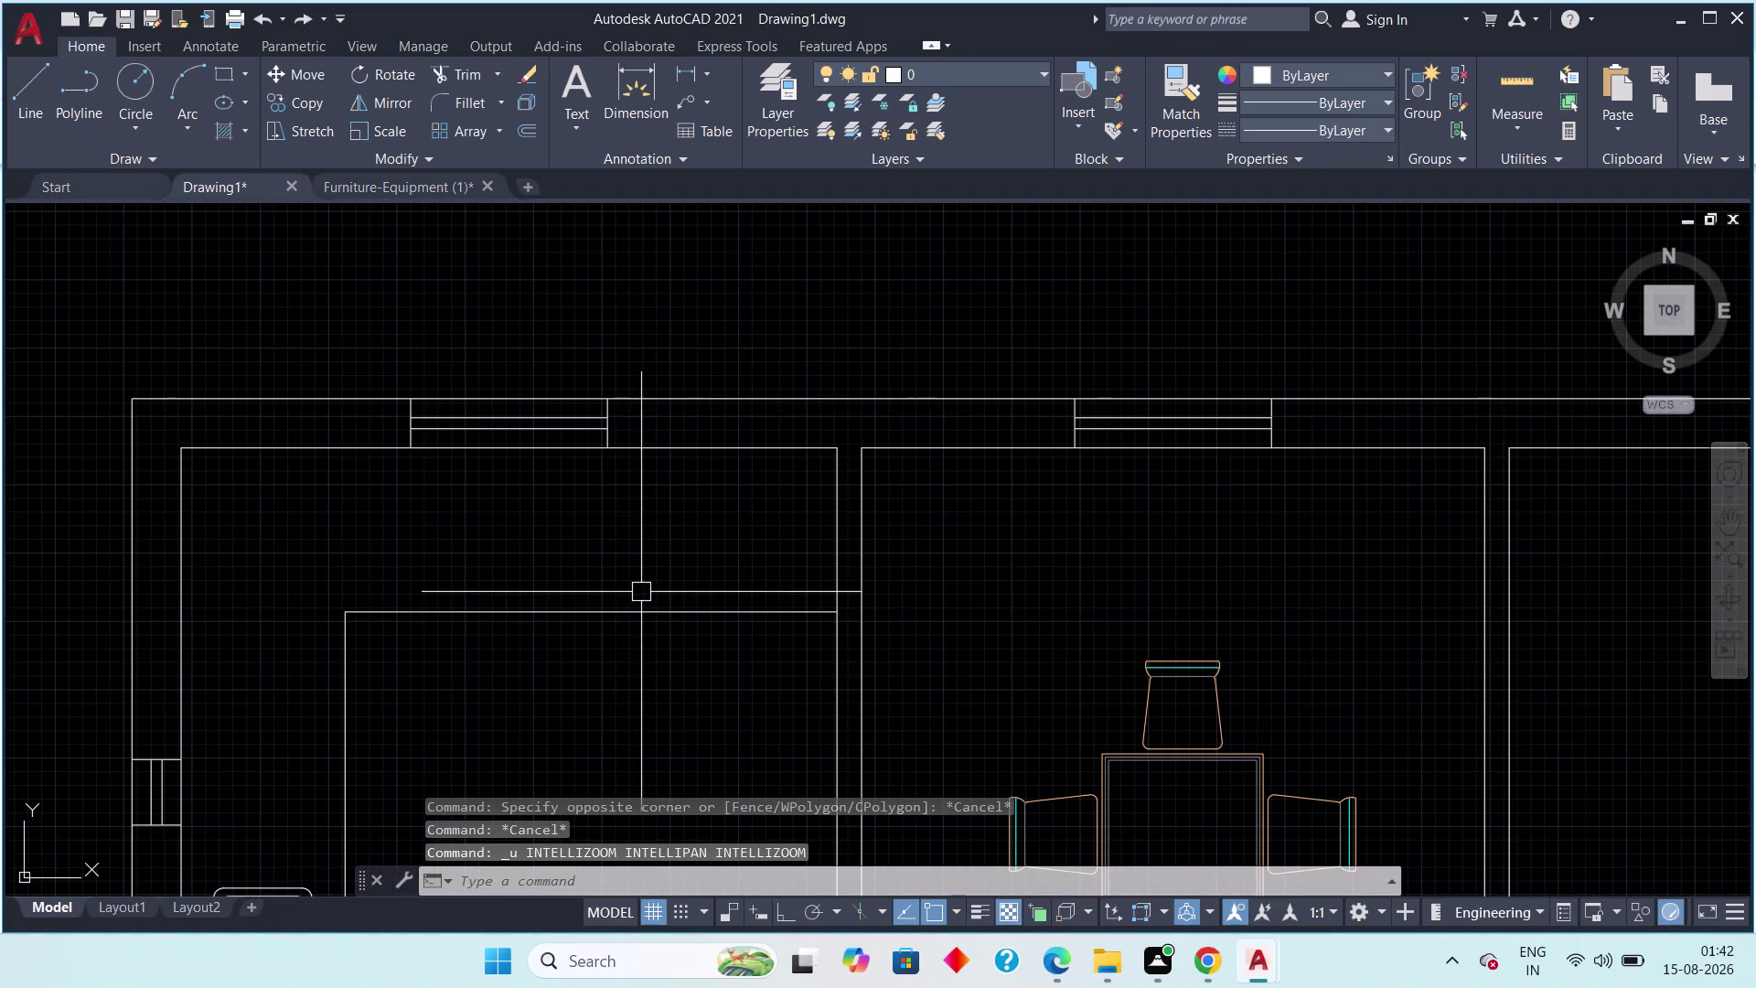
scroll(down, 3)
key(ctrl+z)
key(ctrl+z)
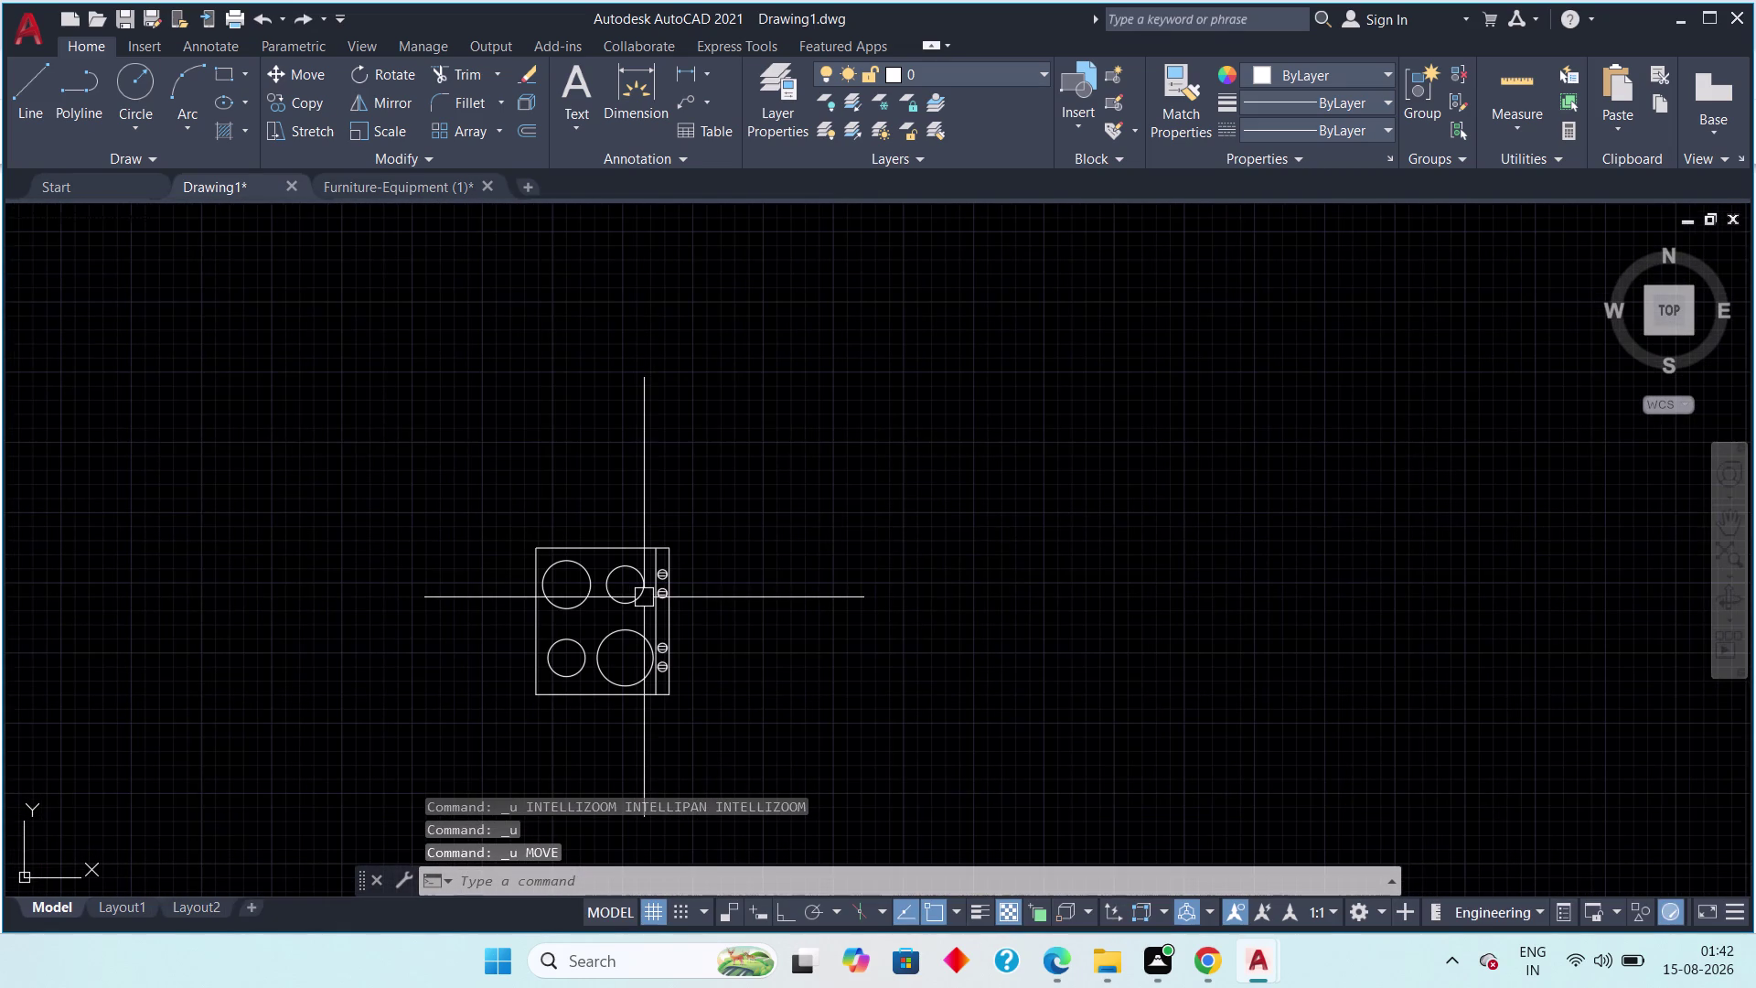
key(ctrl+z)
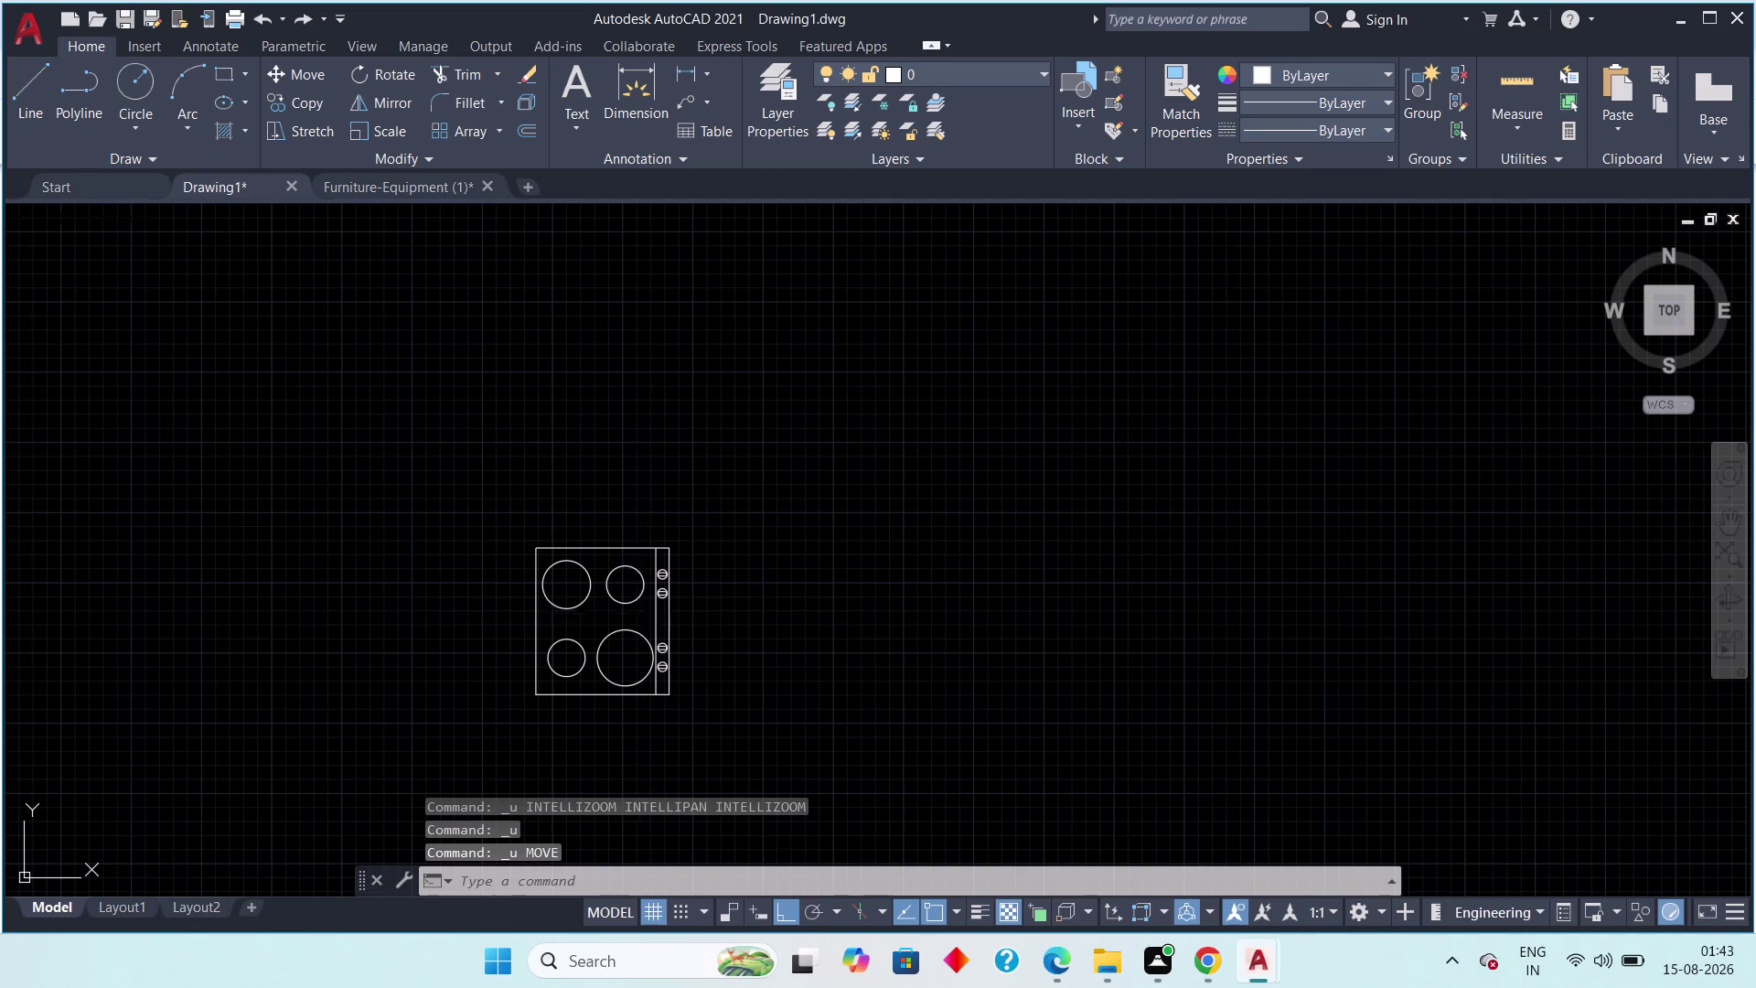
key(ctrl+z)
key(ctrl+z)
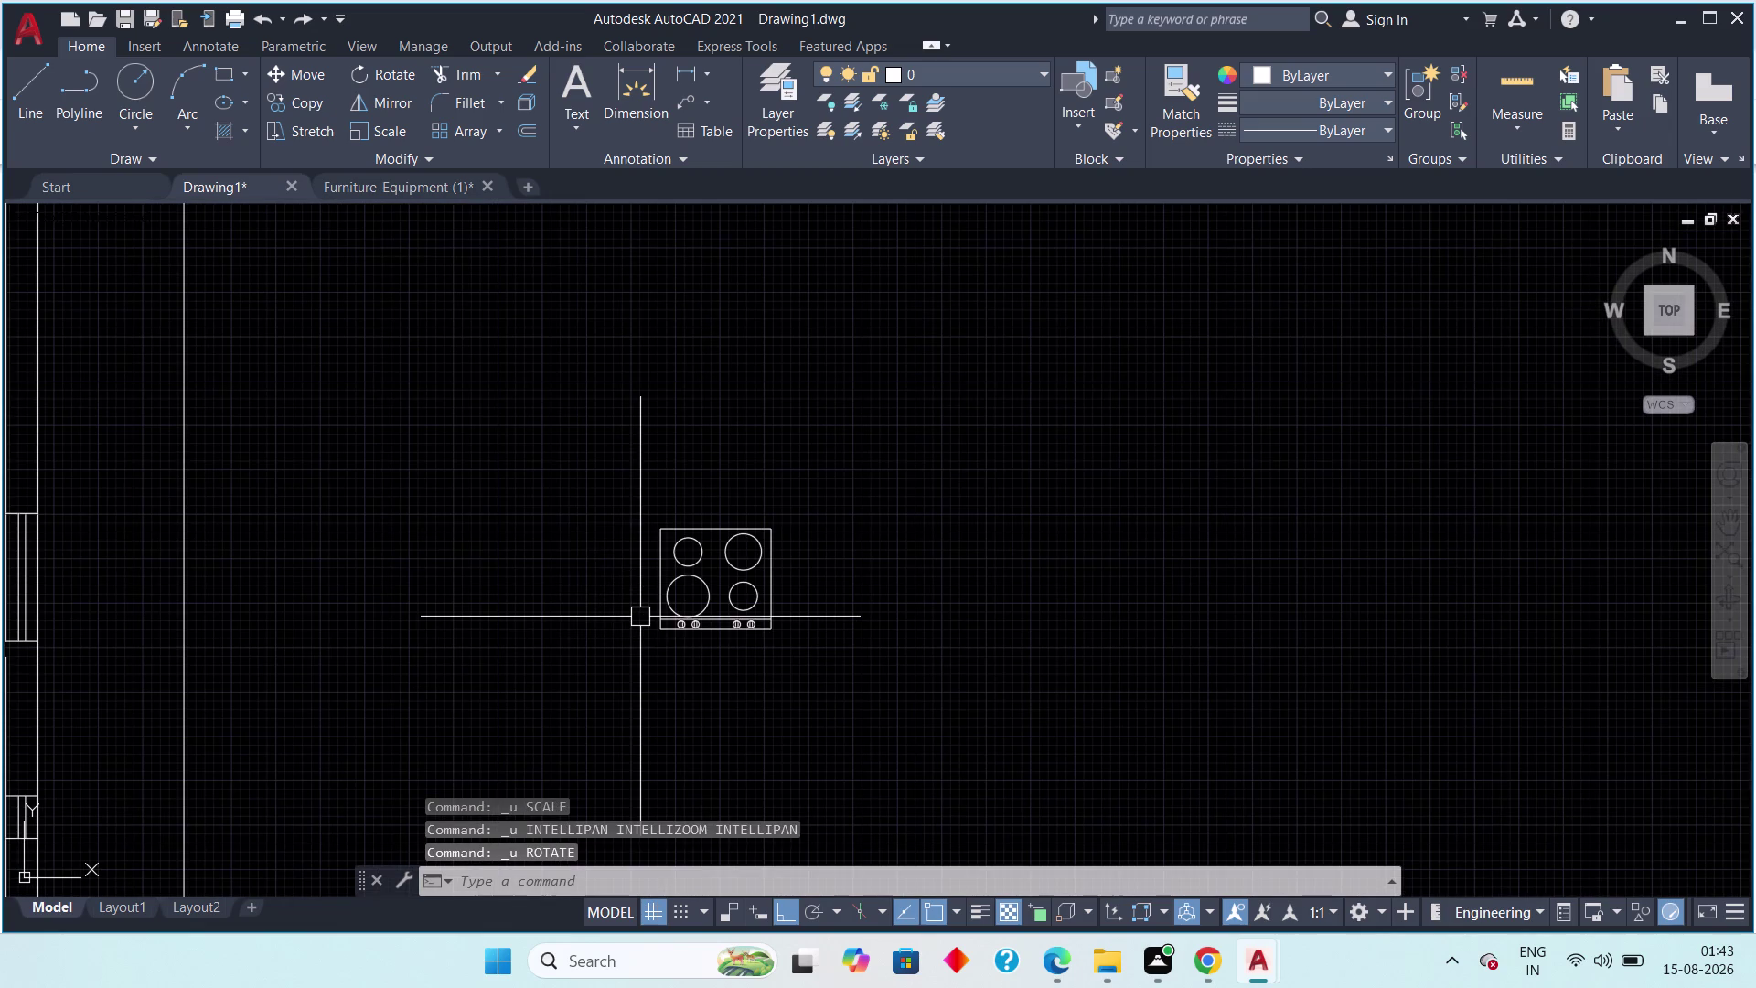
key(ctrl+z)
scroll(up, 3)
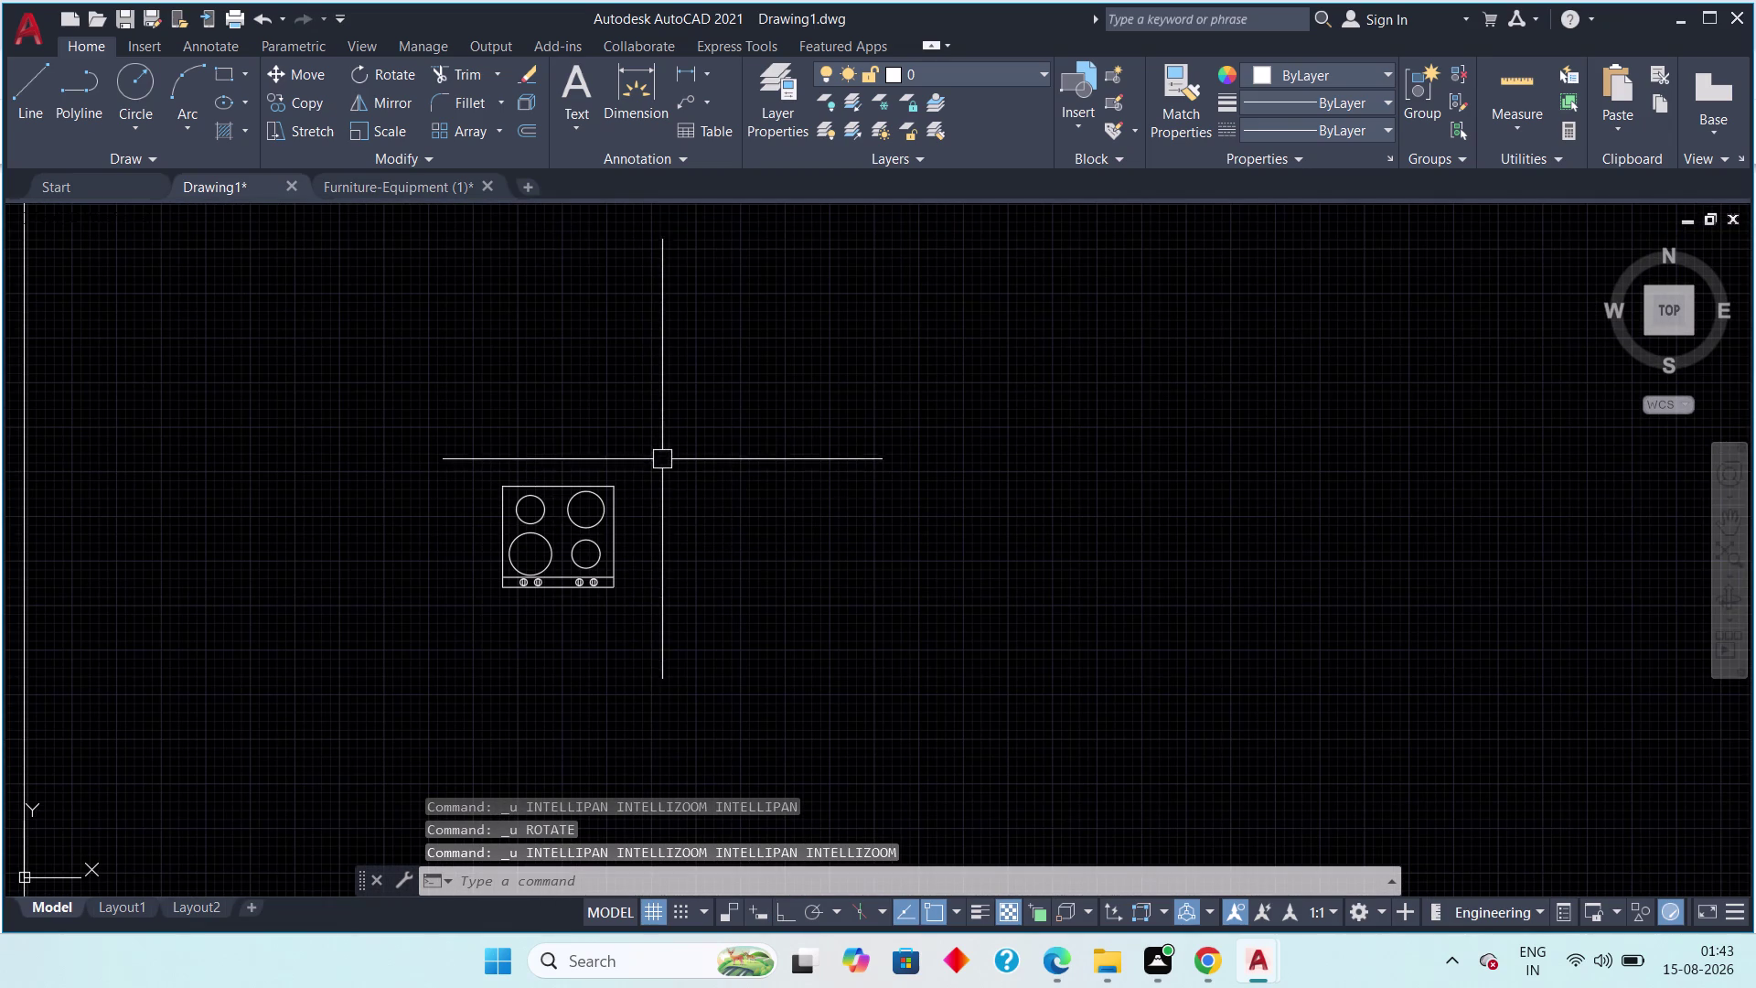
Select the cooktop and start MOVE from its base point.
drag(648, 440, 628, 504)
drag(430, 683, 428, 691)
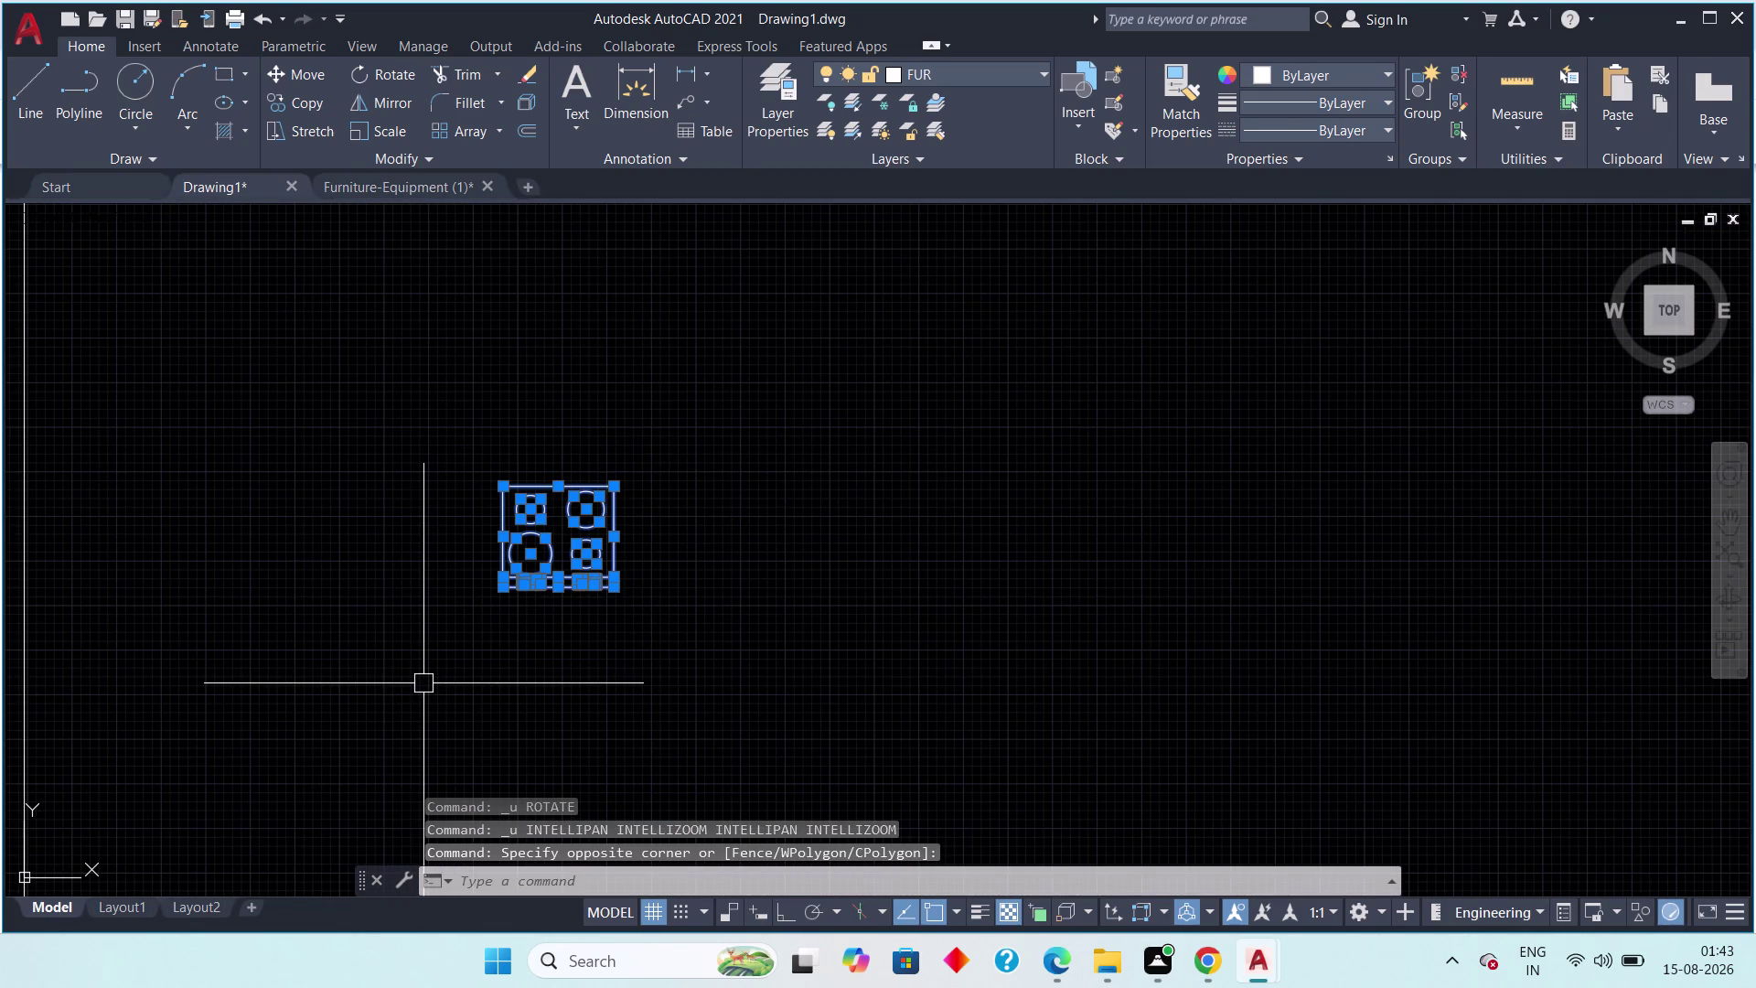
text(m)
key(space)
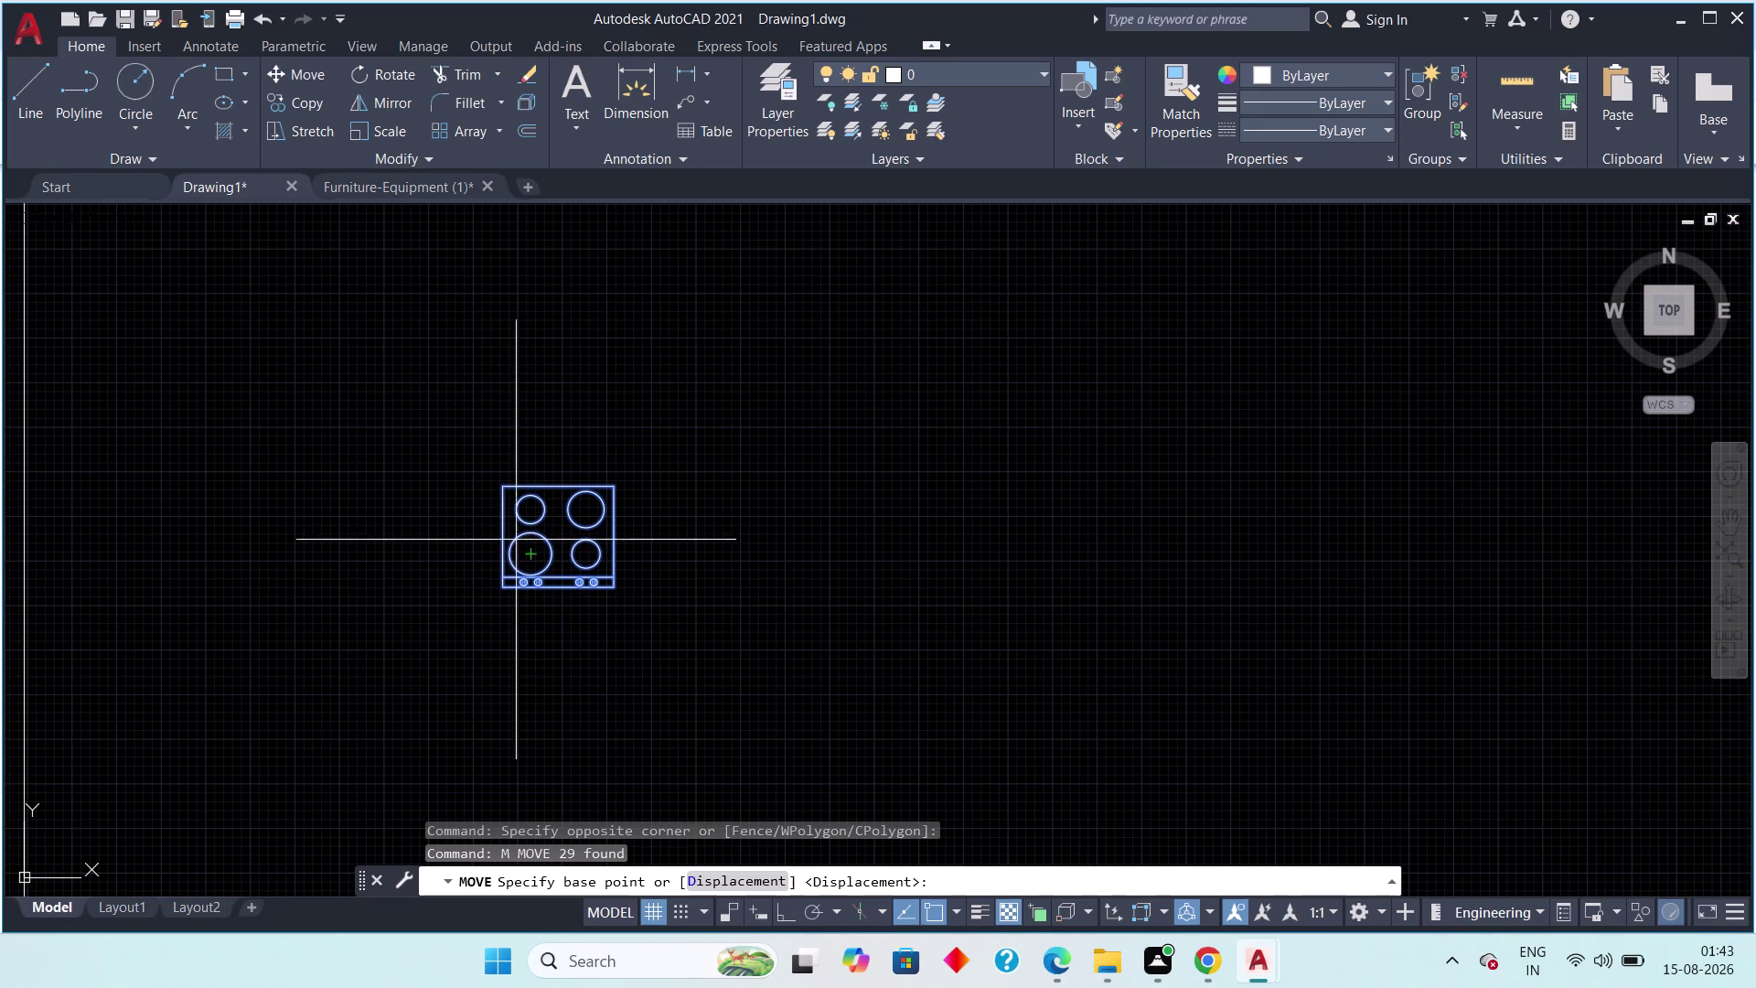
click(496, 489)
Place the stove in the top kitchen wall corner above the double sink.
scroll(down, 3)
scroll(down, 3)
middle_drag(386, 570, 544, 566)
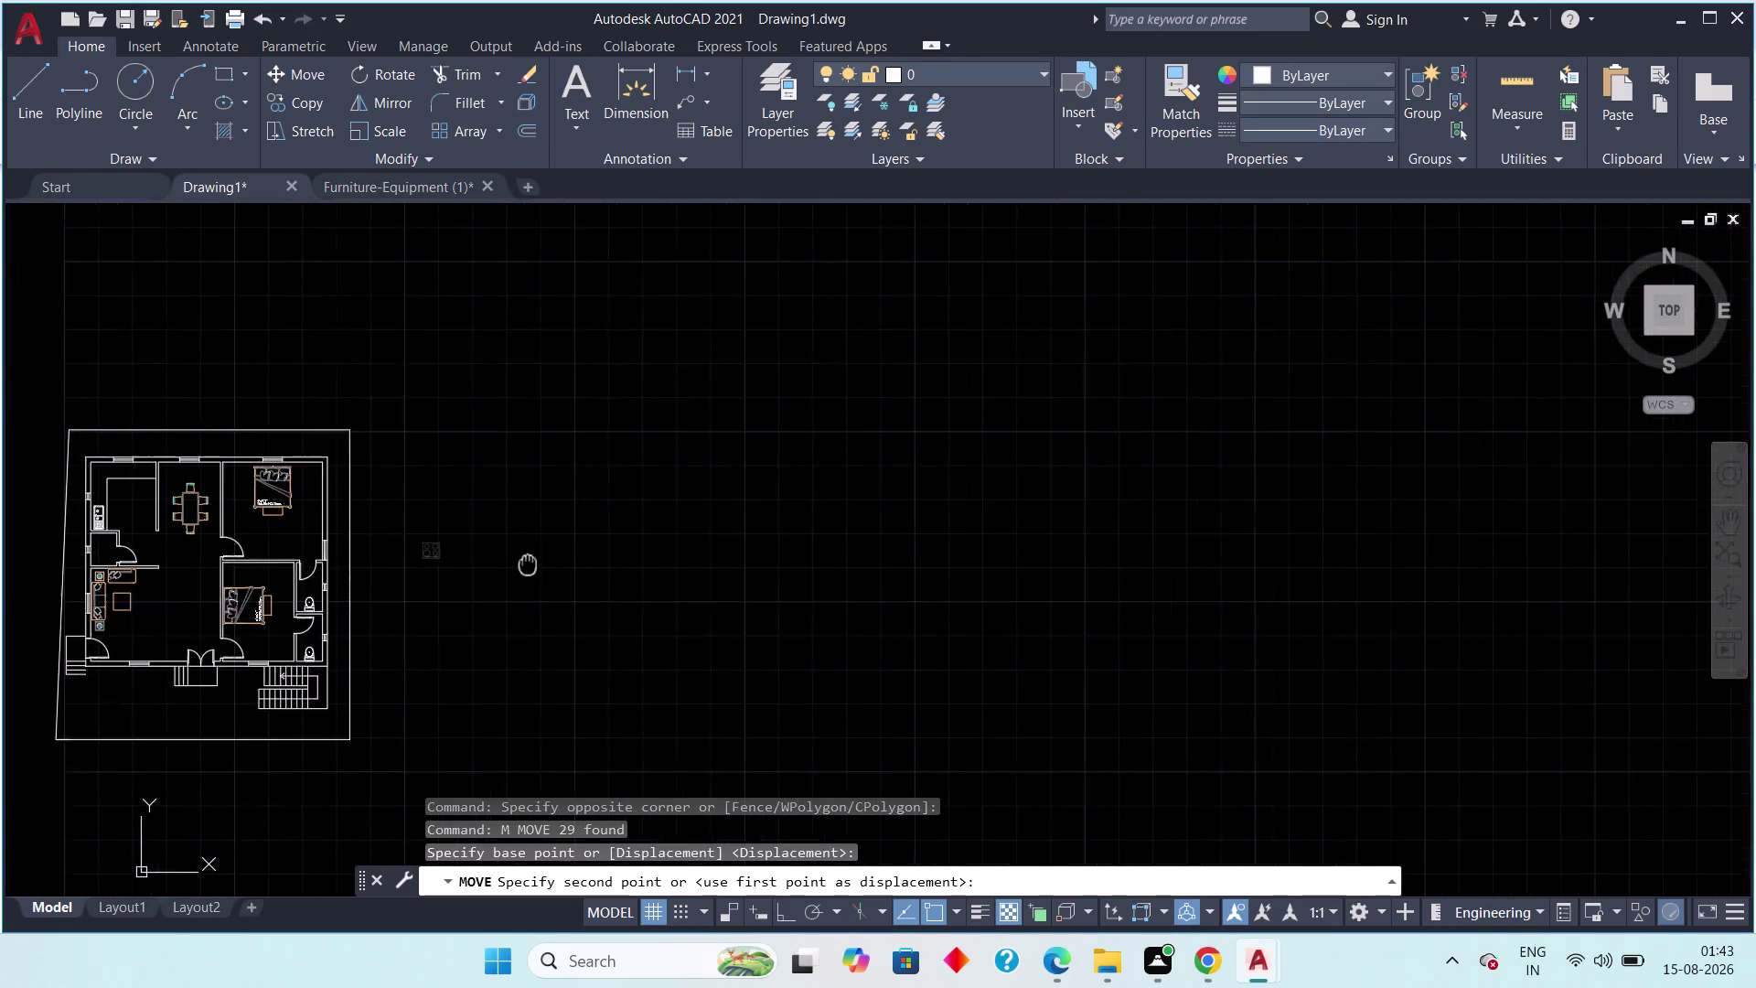
middle_drag(543, 566, 747, 625)
scroll(up, 3)
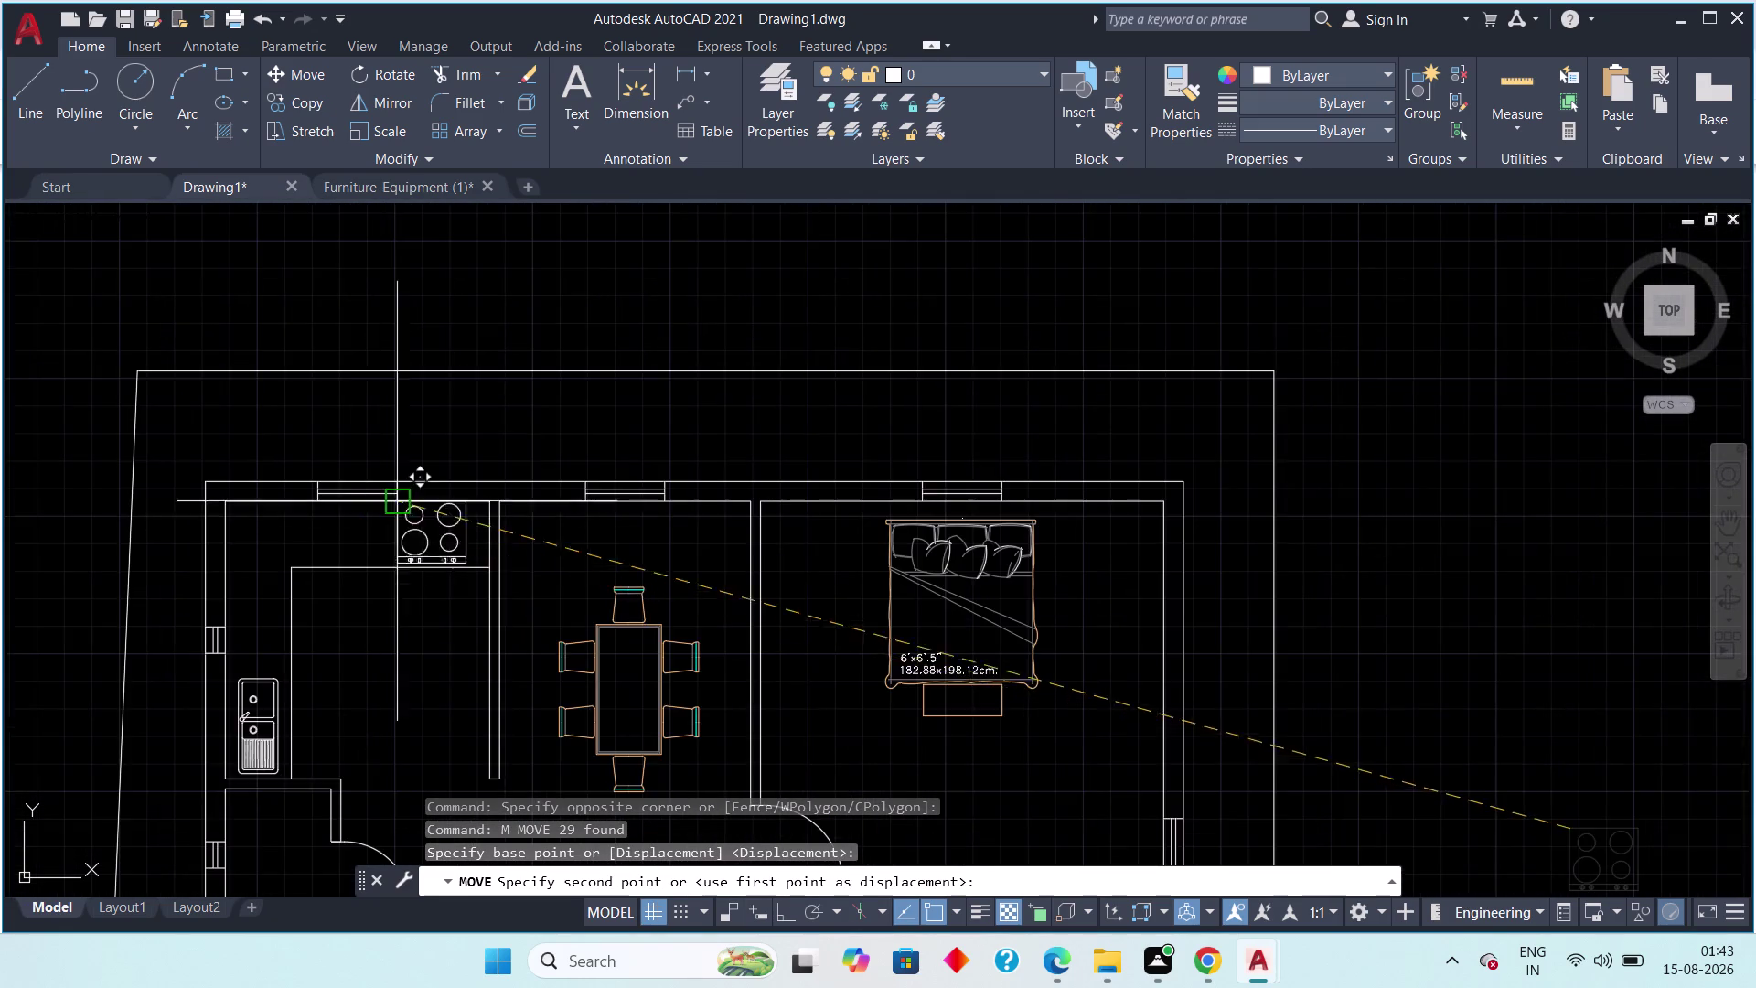
scroll(up, 3)
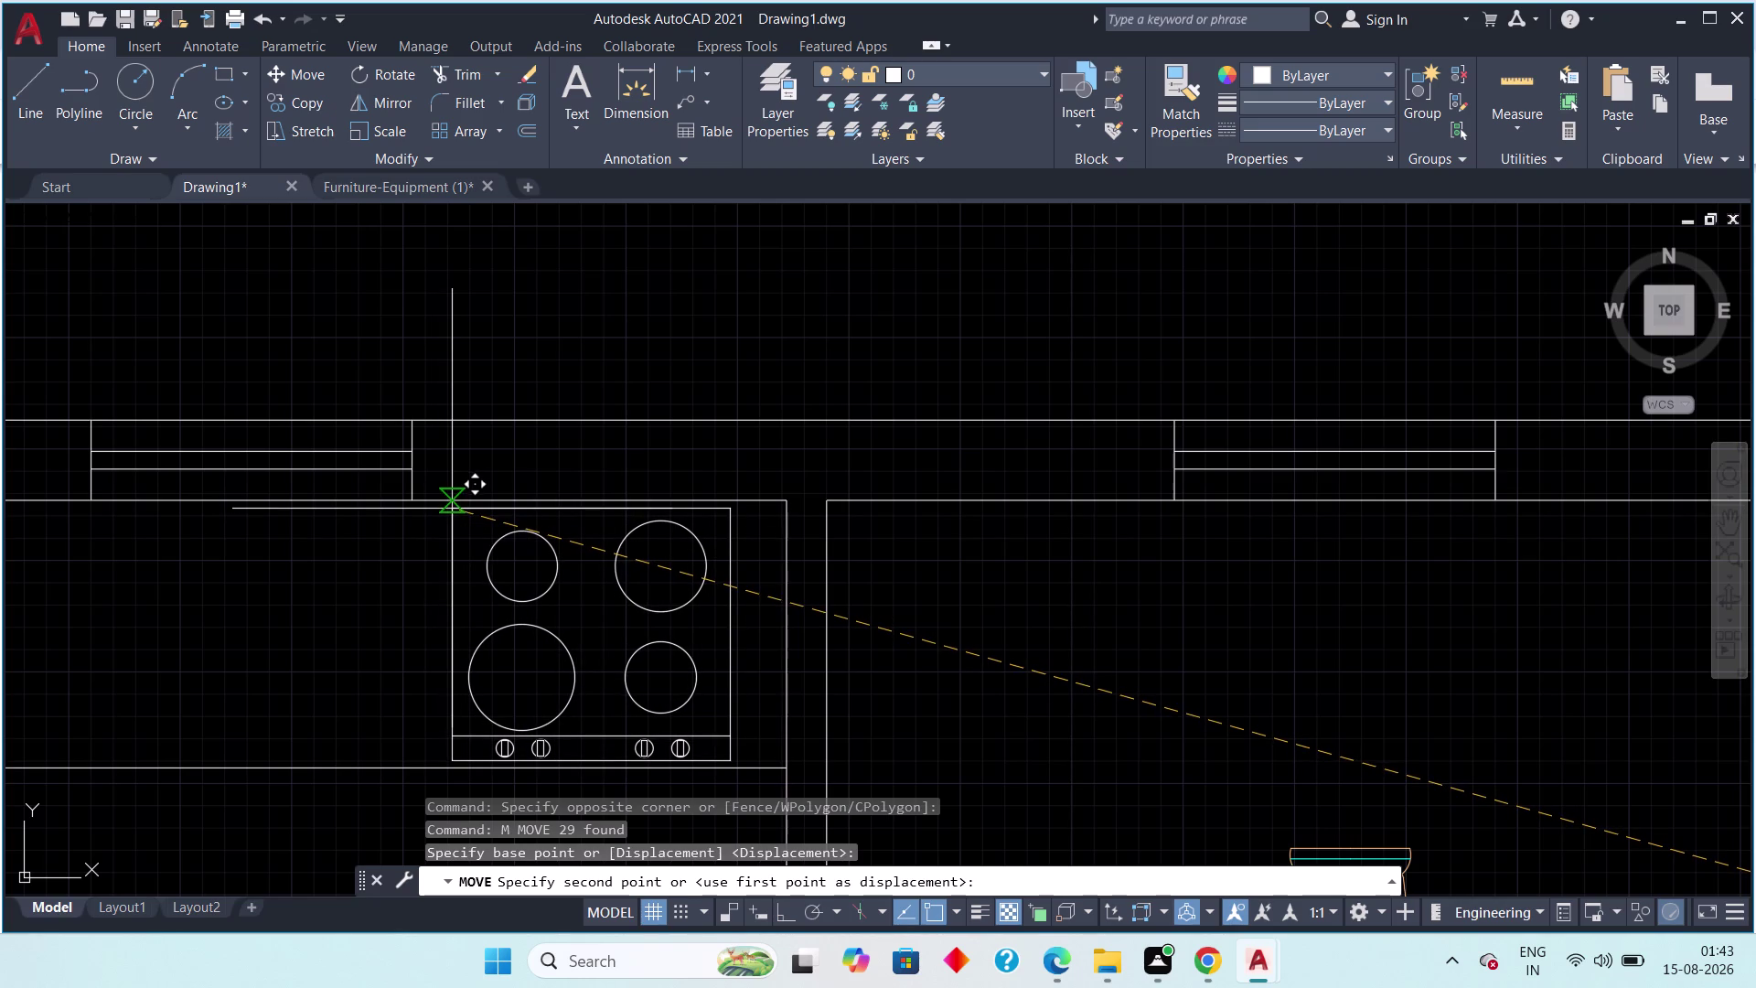
click(452, 508)
scroll(down, 3)
scroll(up, 3)
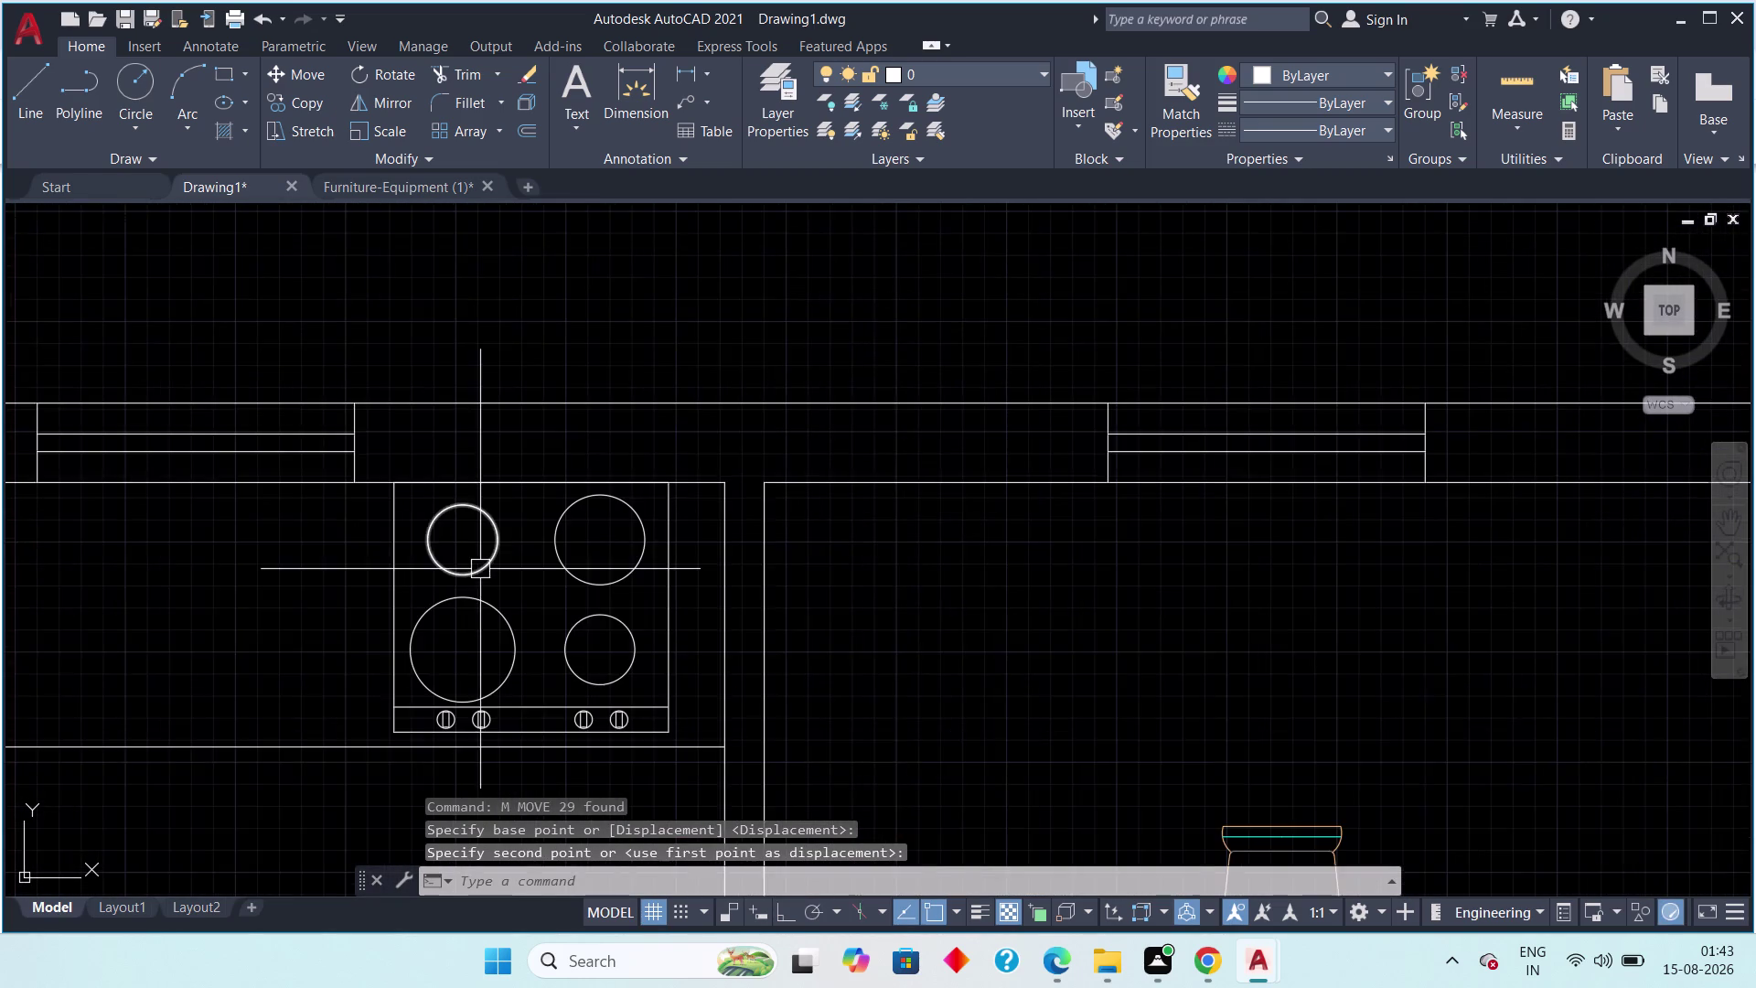
scroll(down, 3)
middle_drag(548, 668, 456, 506)
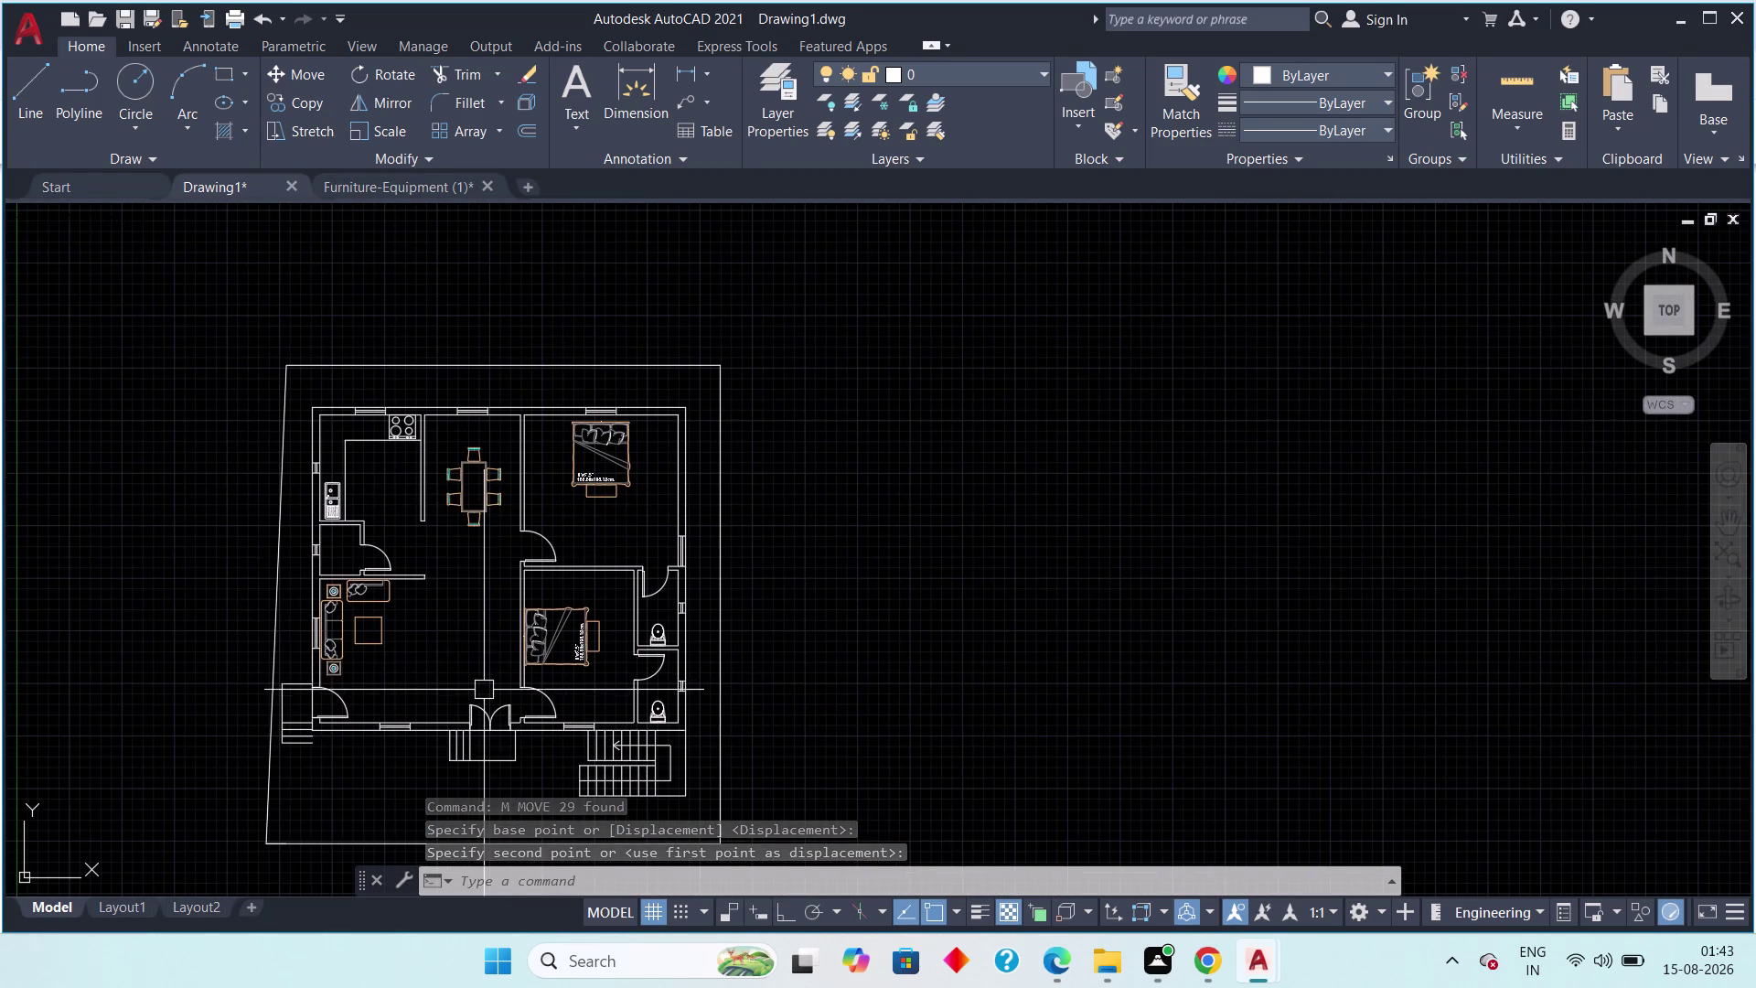
scroll(down, 3)
scroll(up, 3)
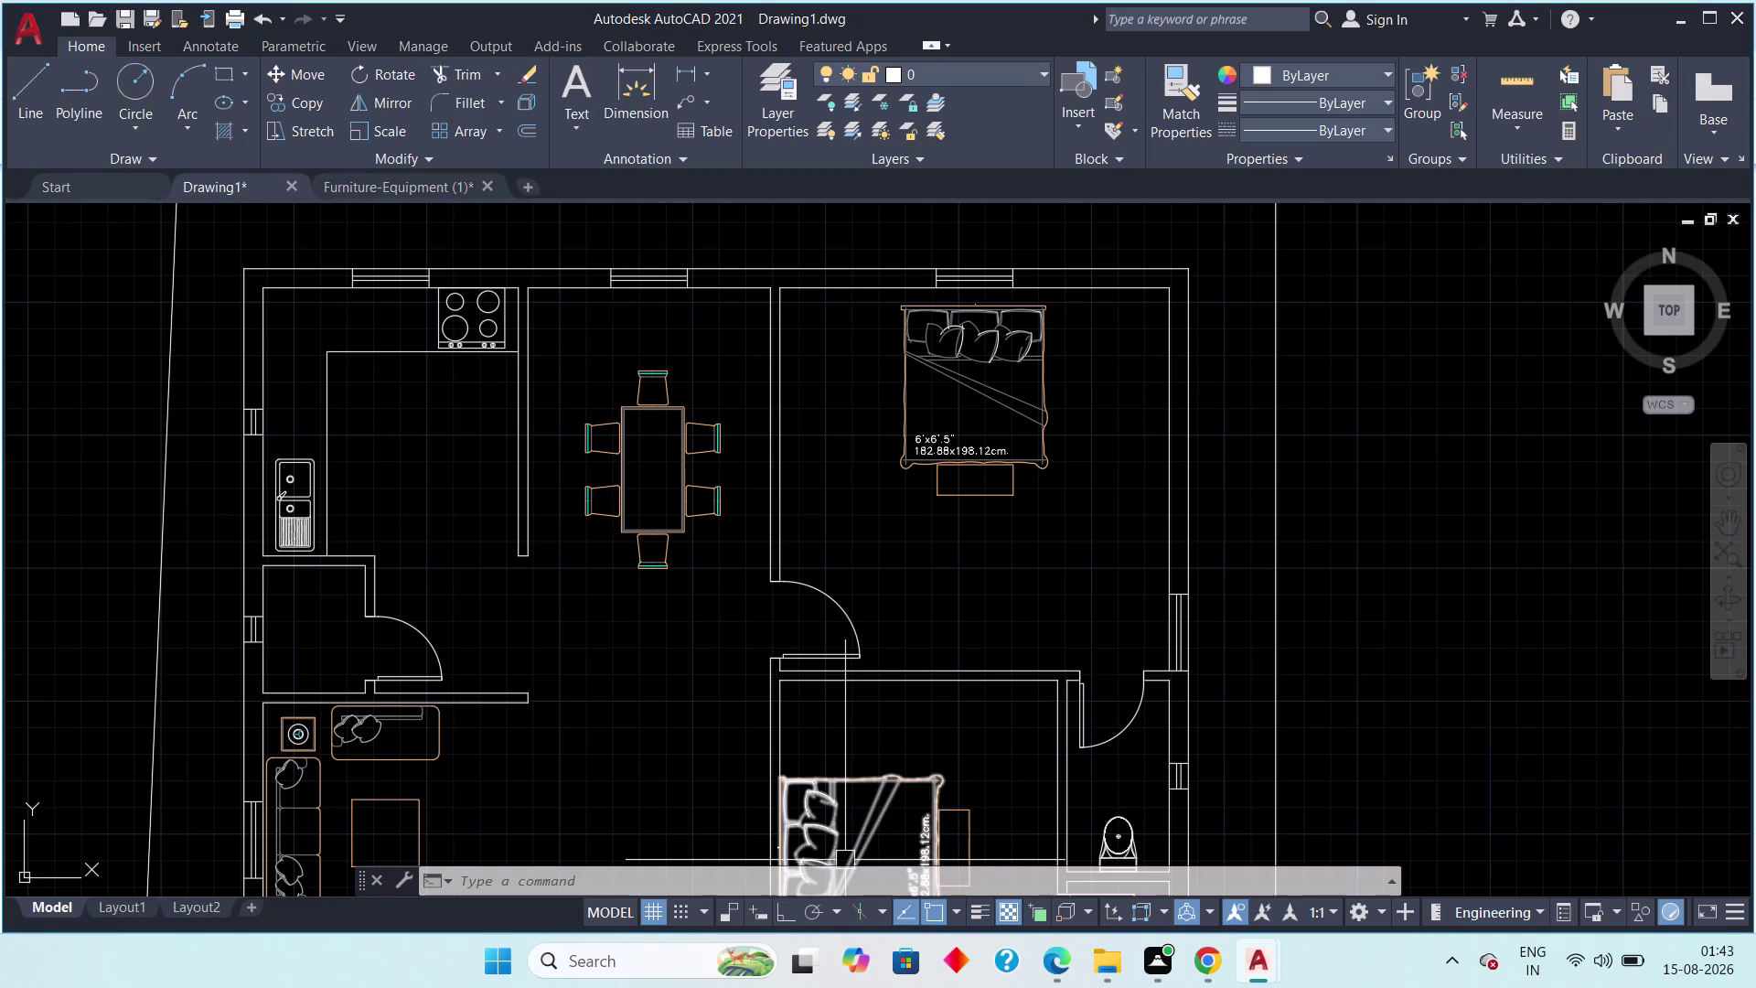
Pan across the upper and lower rooms and cancel the pending command.
scroll(down, 3)
middle_drag(548, 683, 505, 632)
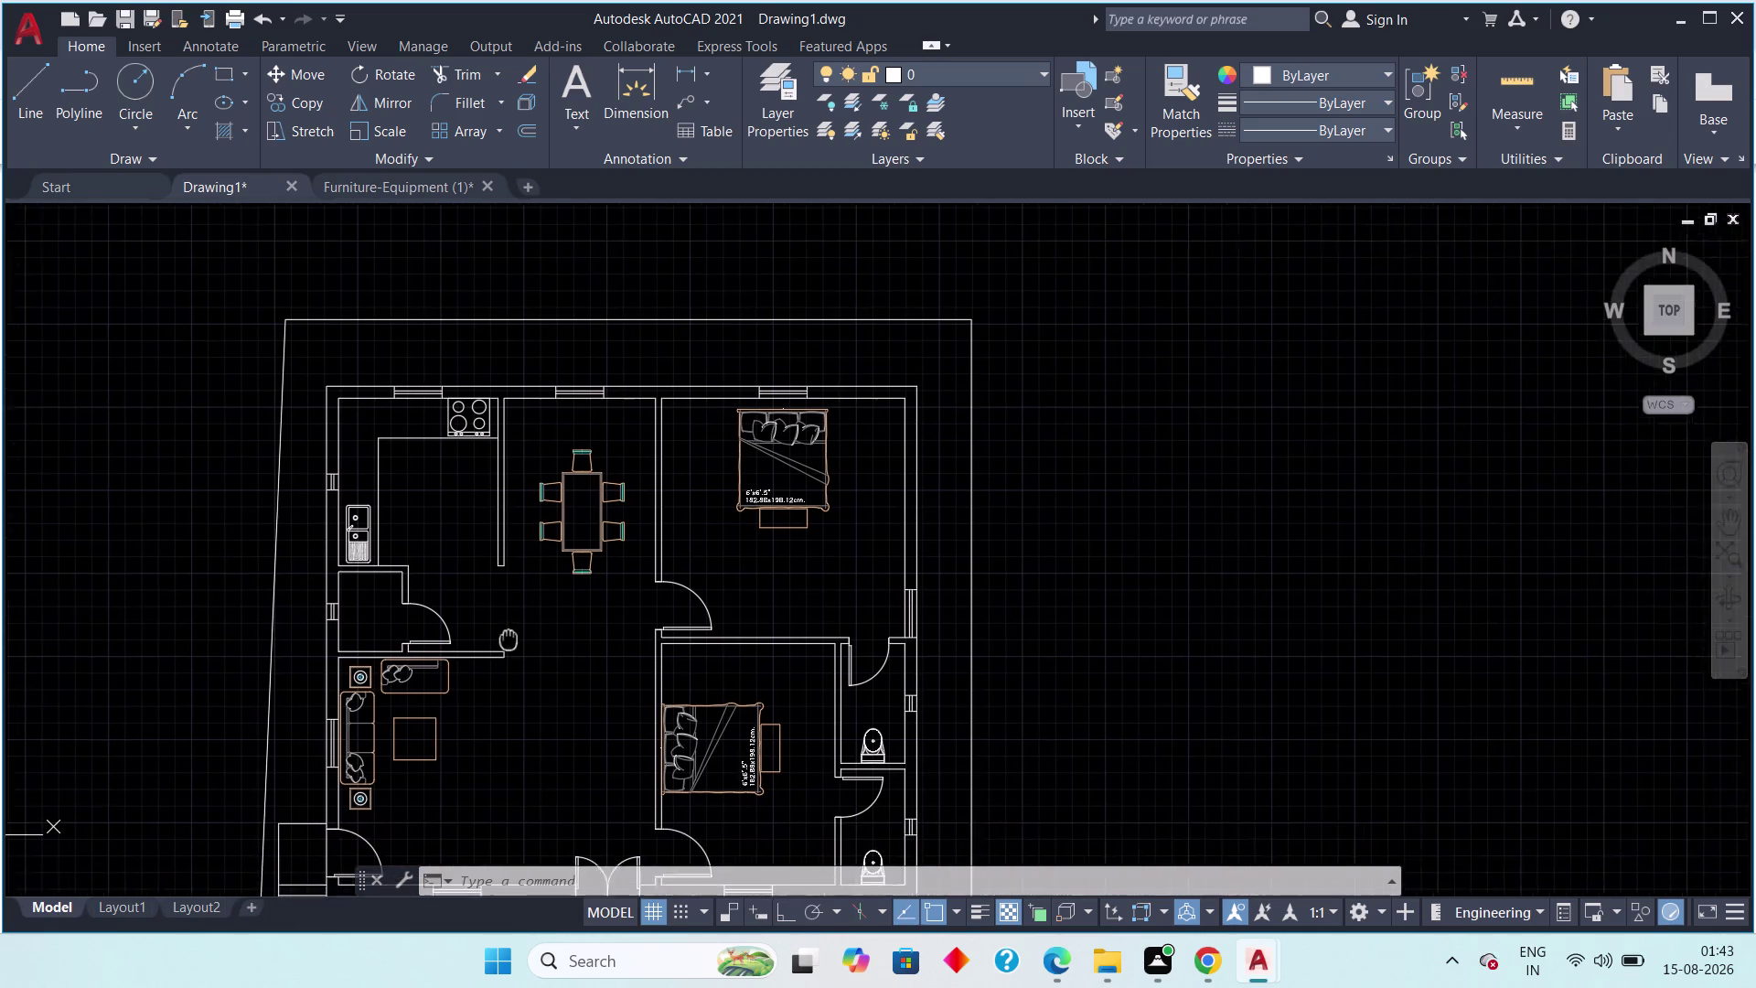
middle_drag(504, 633, 474, 591)
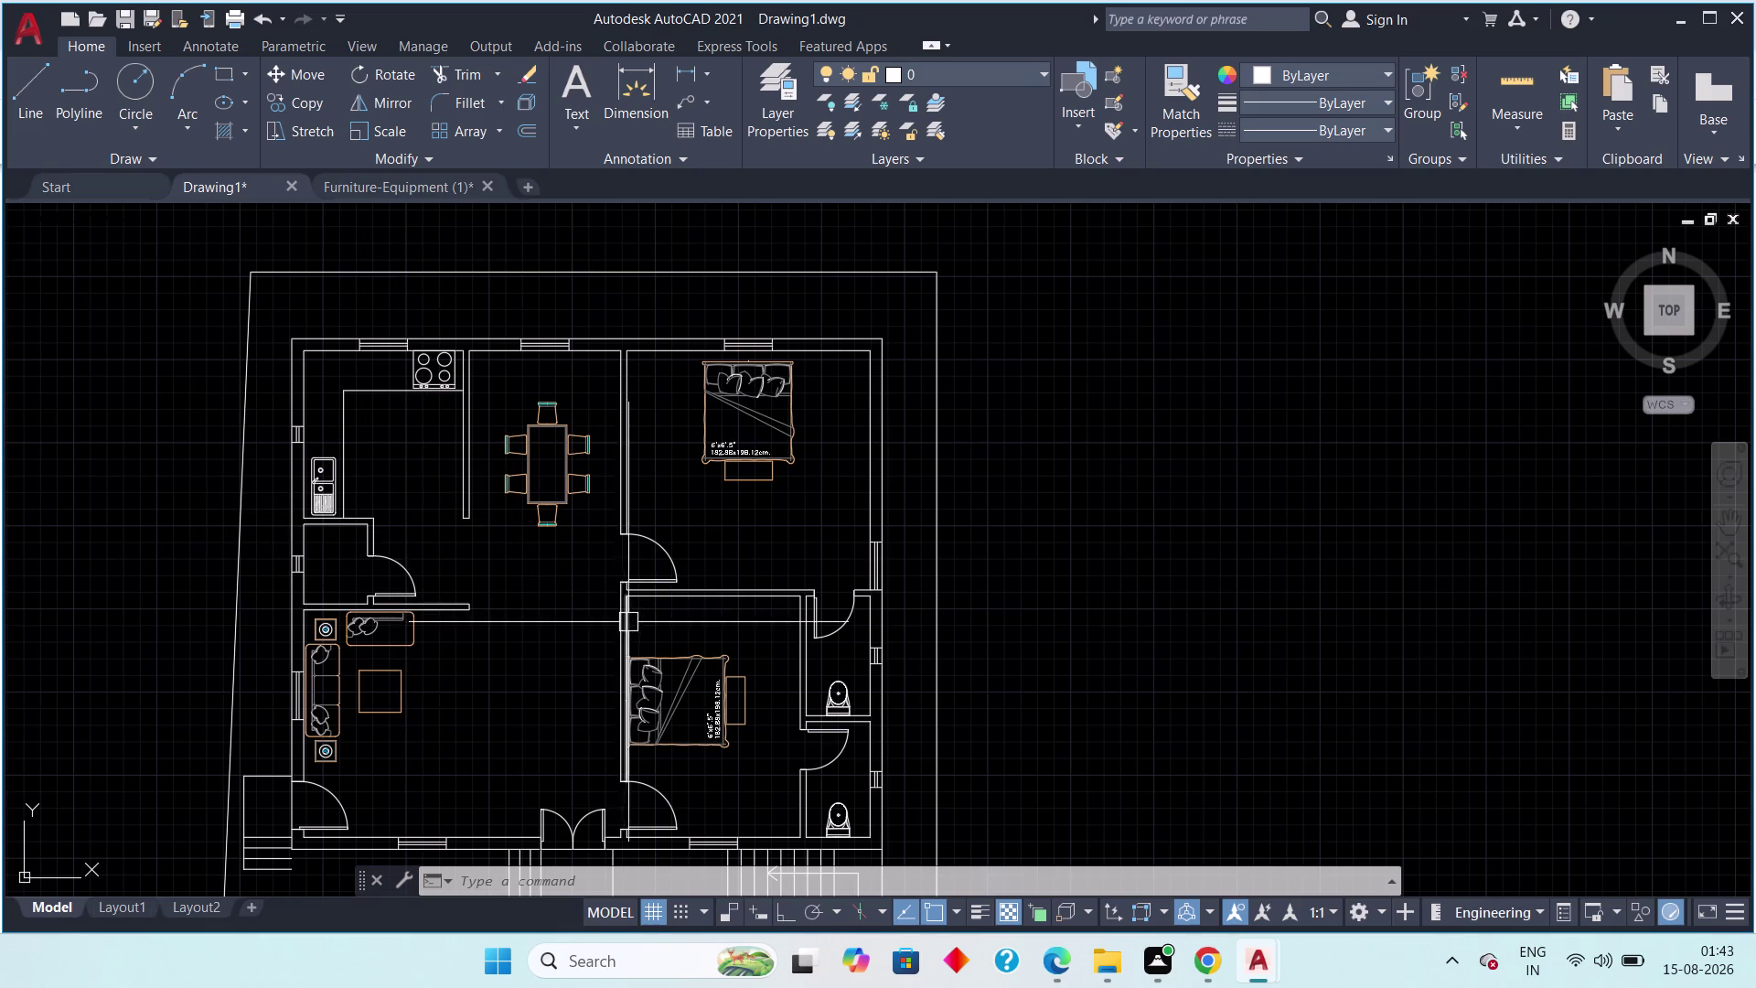
middle_drag(609, 610, 558, 466)
middle_drag(510, 527, 485, 486)
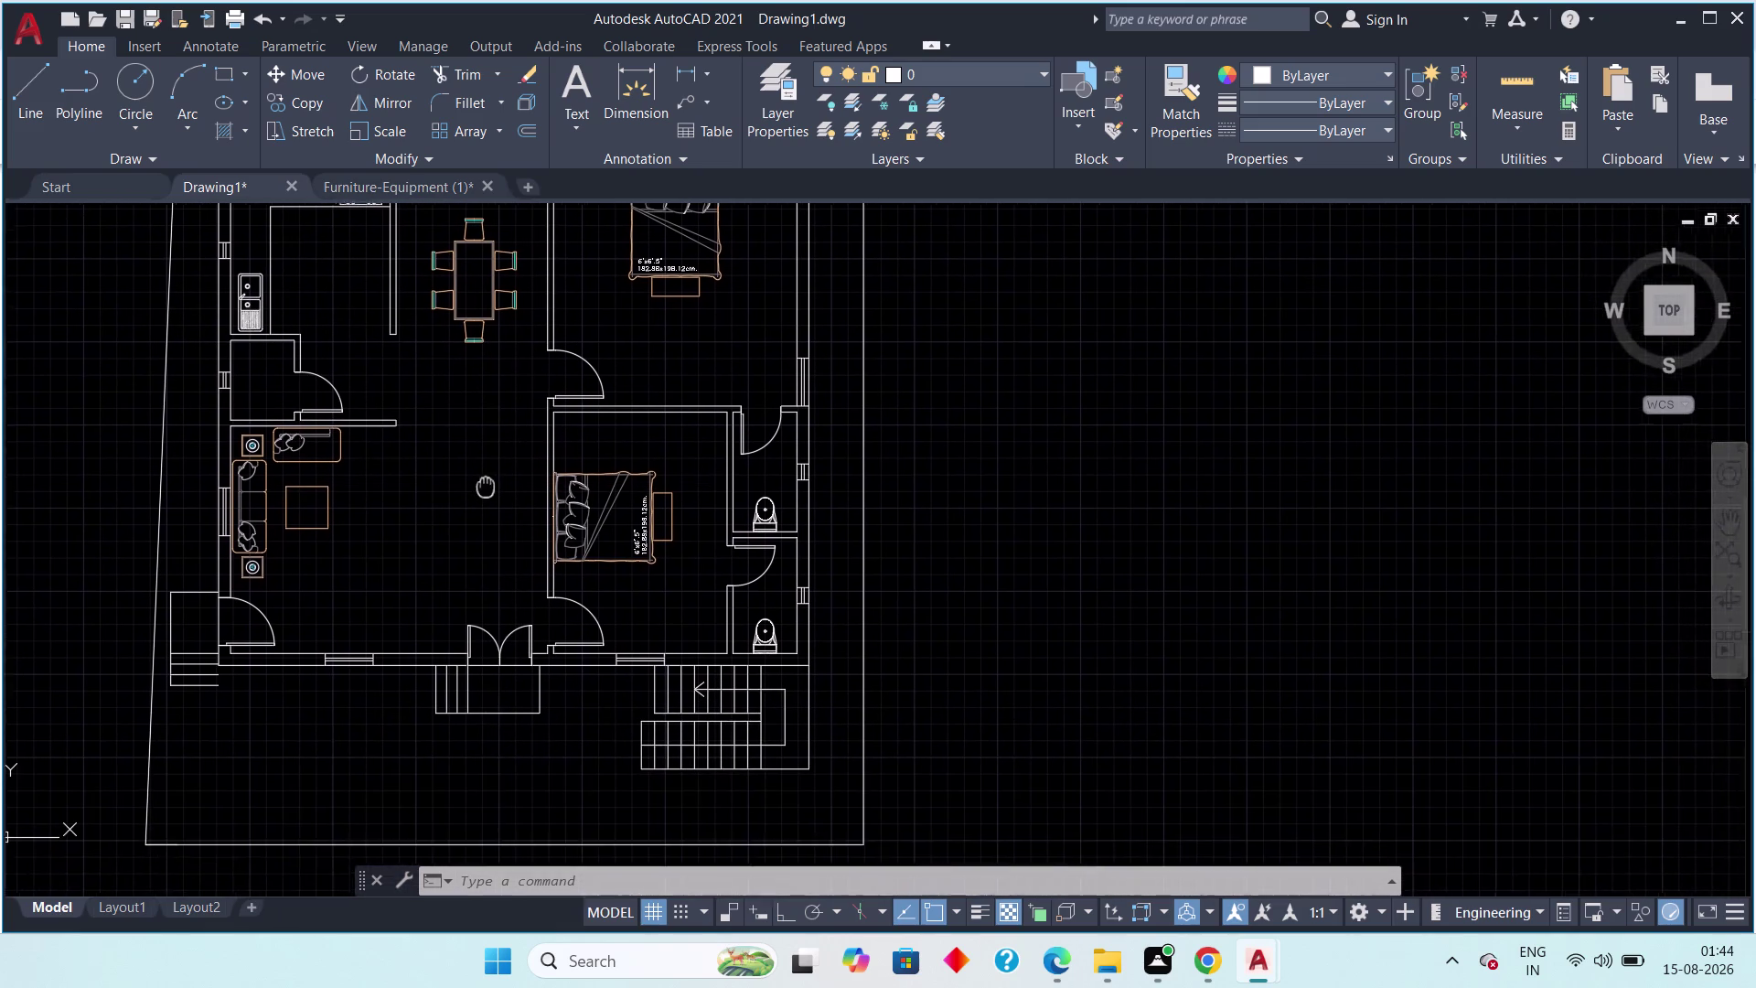
middle_drag(485, 487, 446, 551)
key(Escape)
Recentre on the lower bedroom and living area and start Multiline Text.
scroll(down, 3)
middle_drag(412, 577, 349, 588)
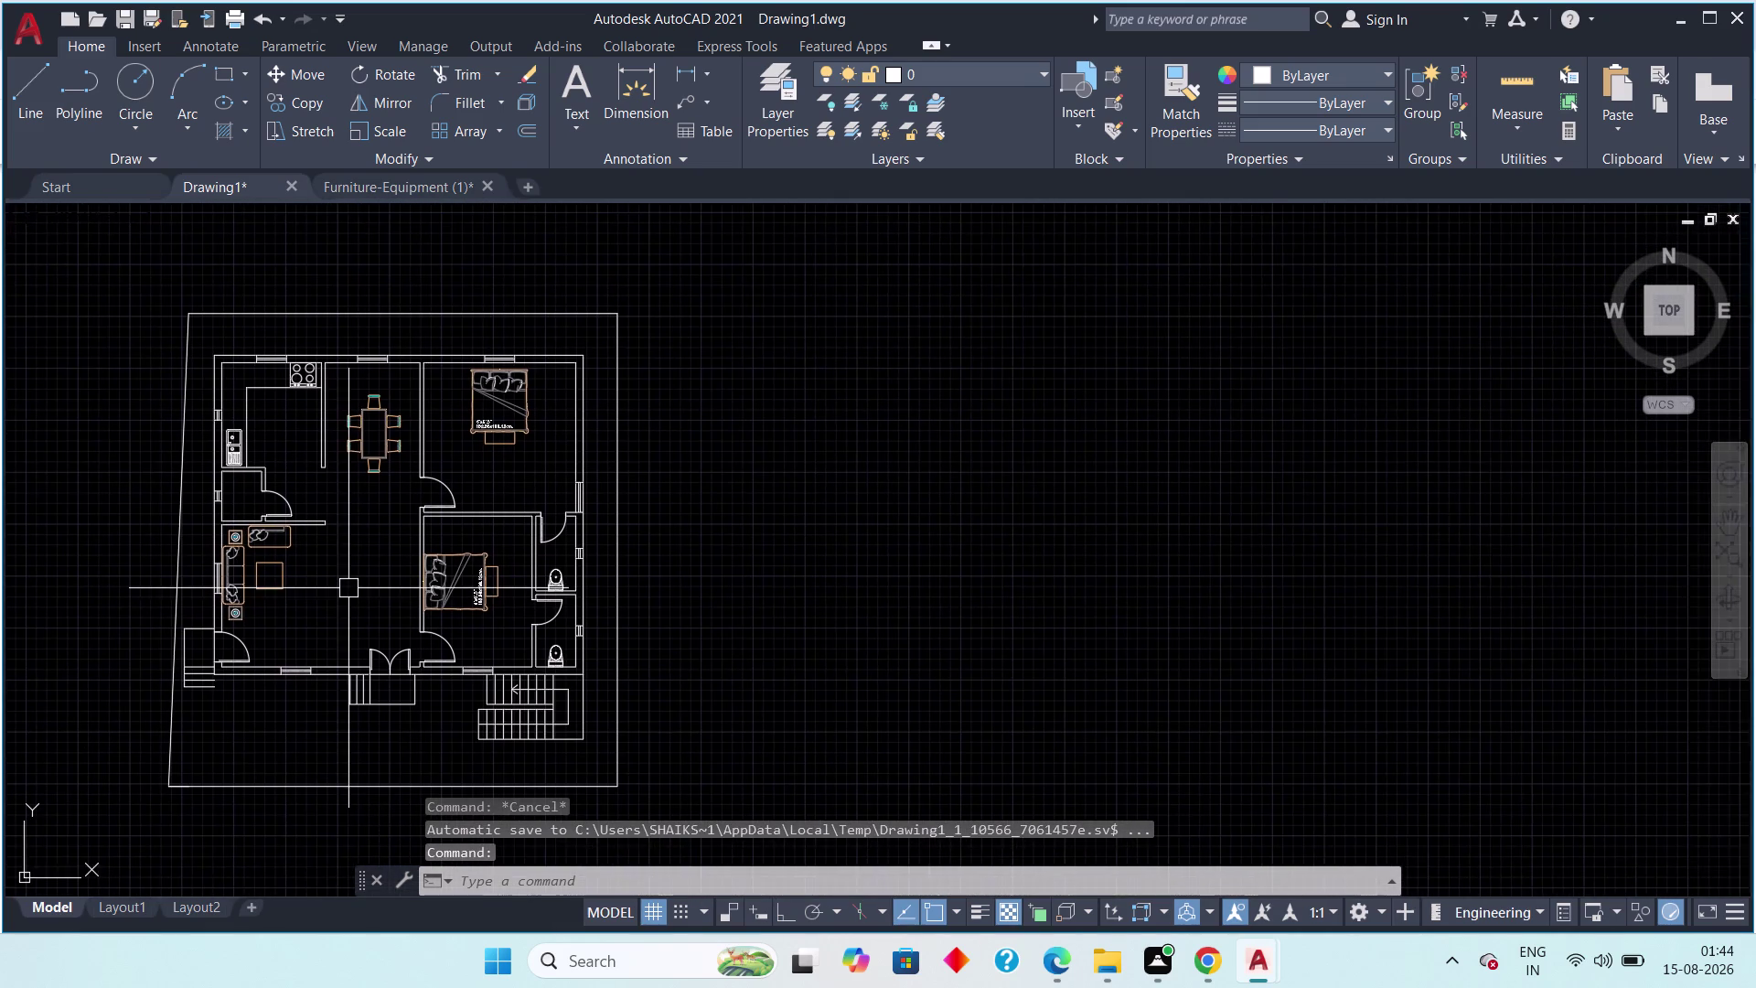
scroll(up, 3)
middle_drag(344, 599, 314, 621)
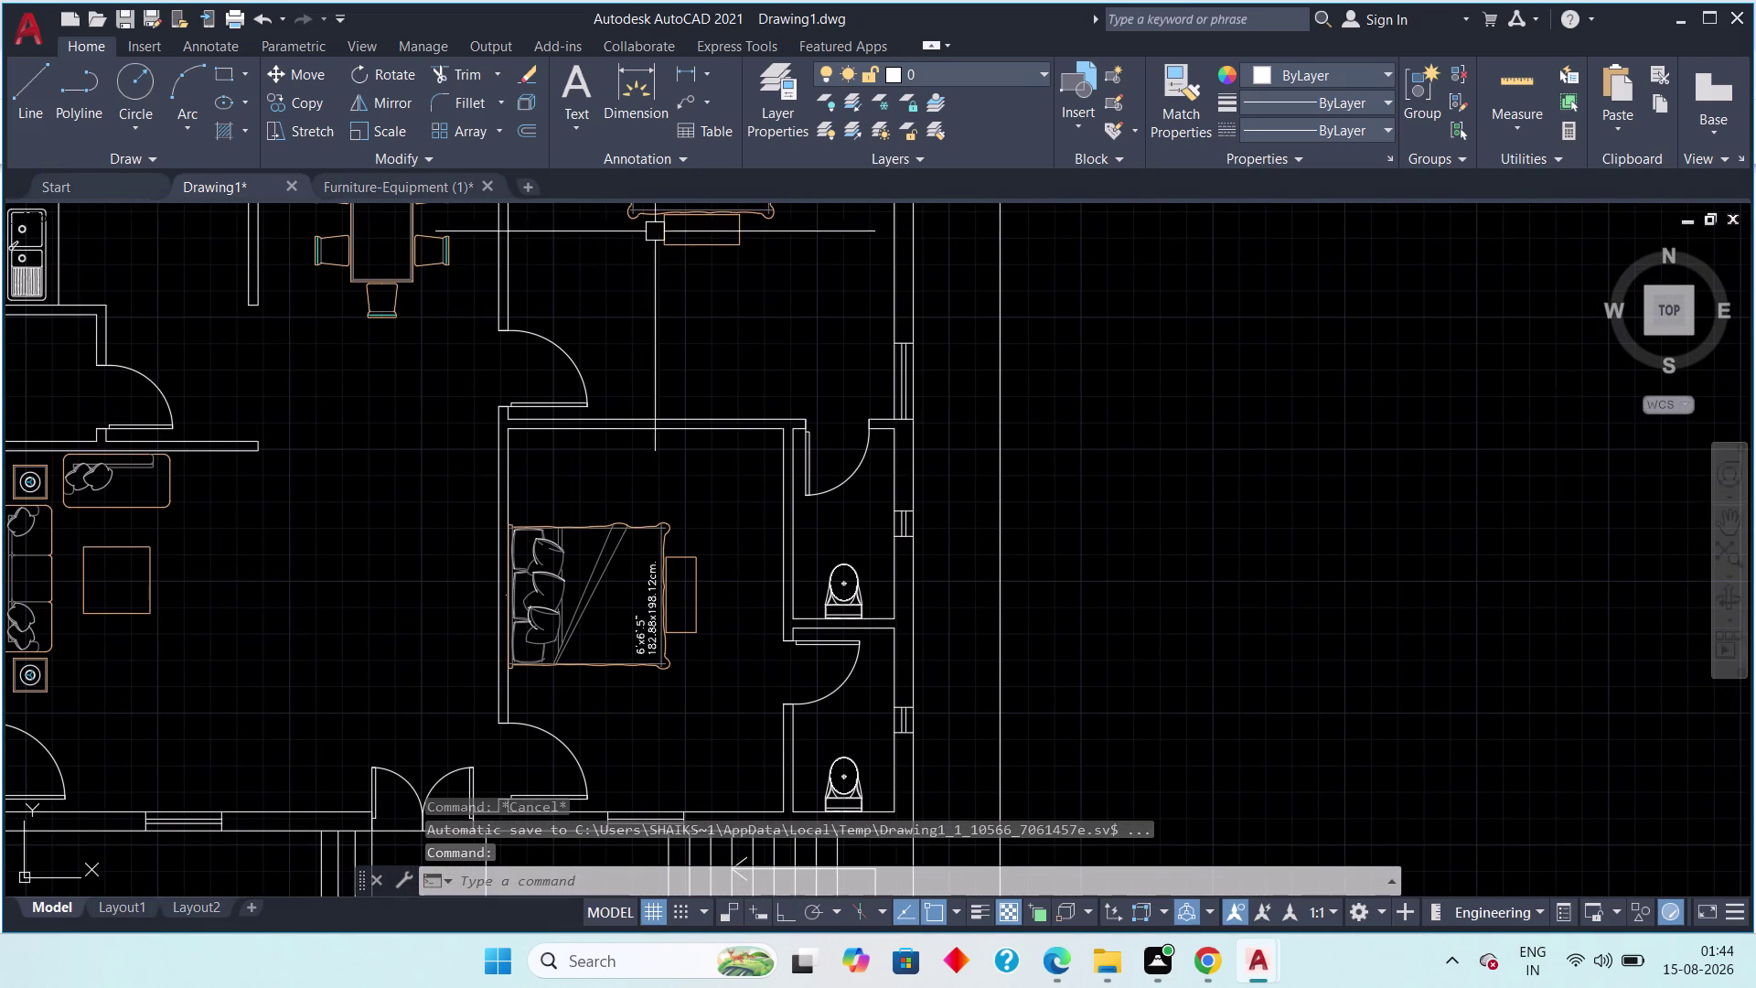
click(585, 110)
click(611, 159)
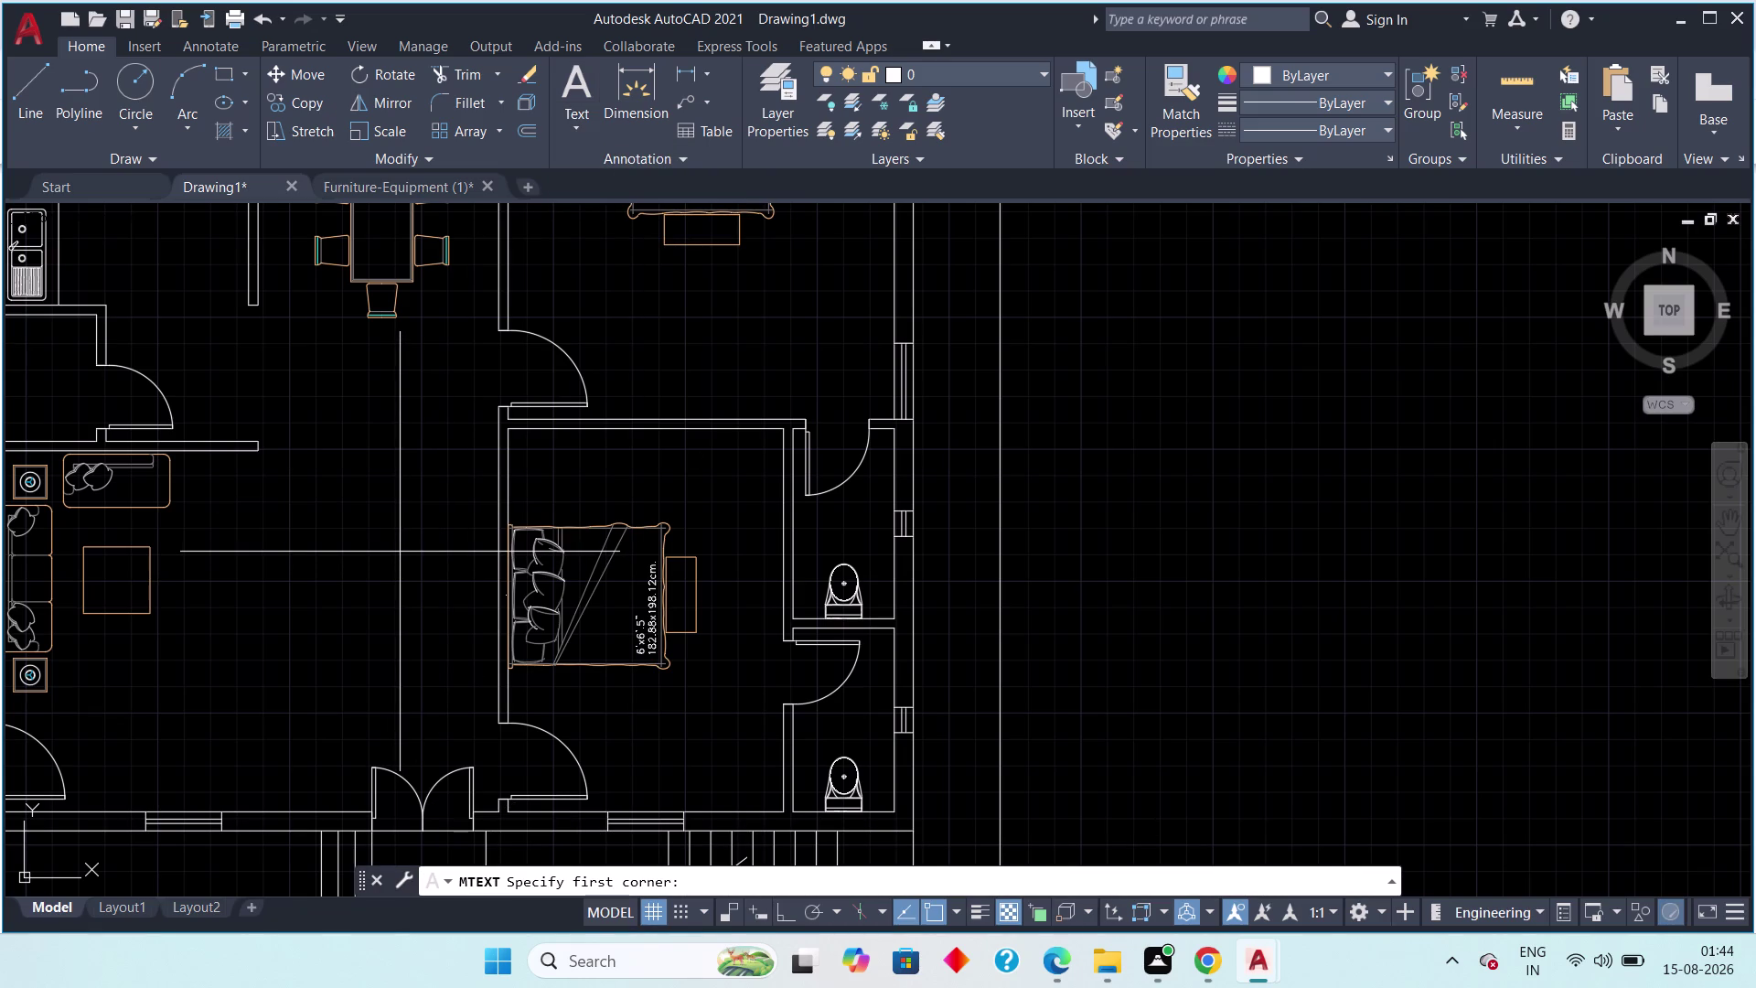
Draw the multiline text box corners across the living area to open the Text Editor.
scroll(down, 3)
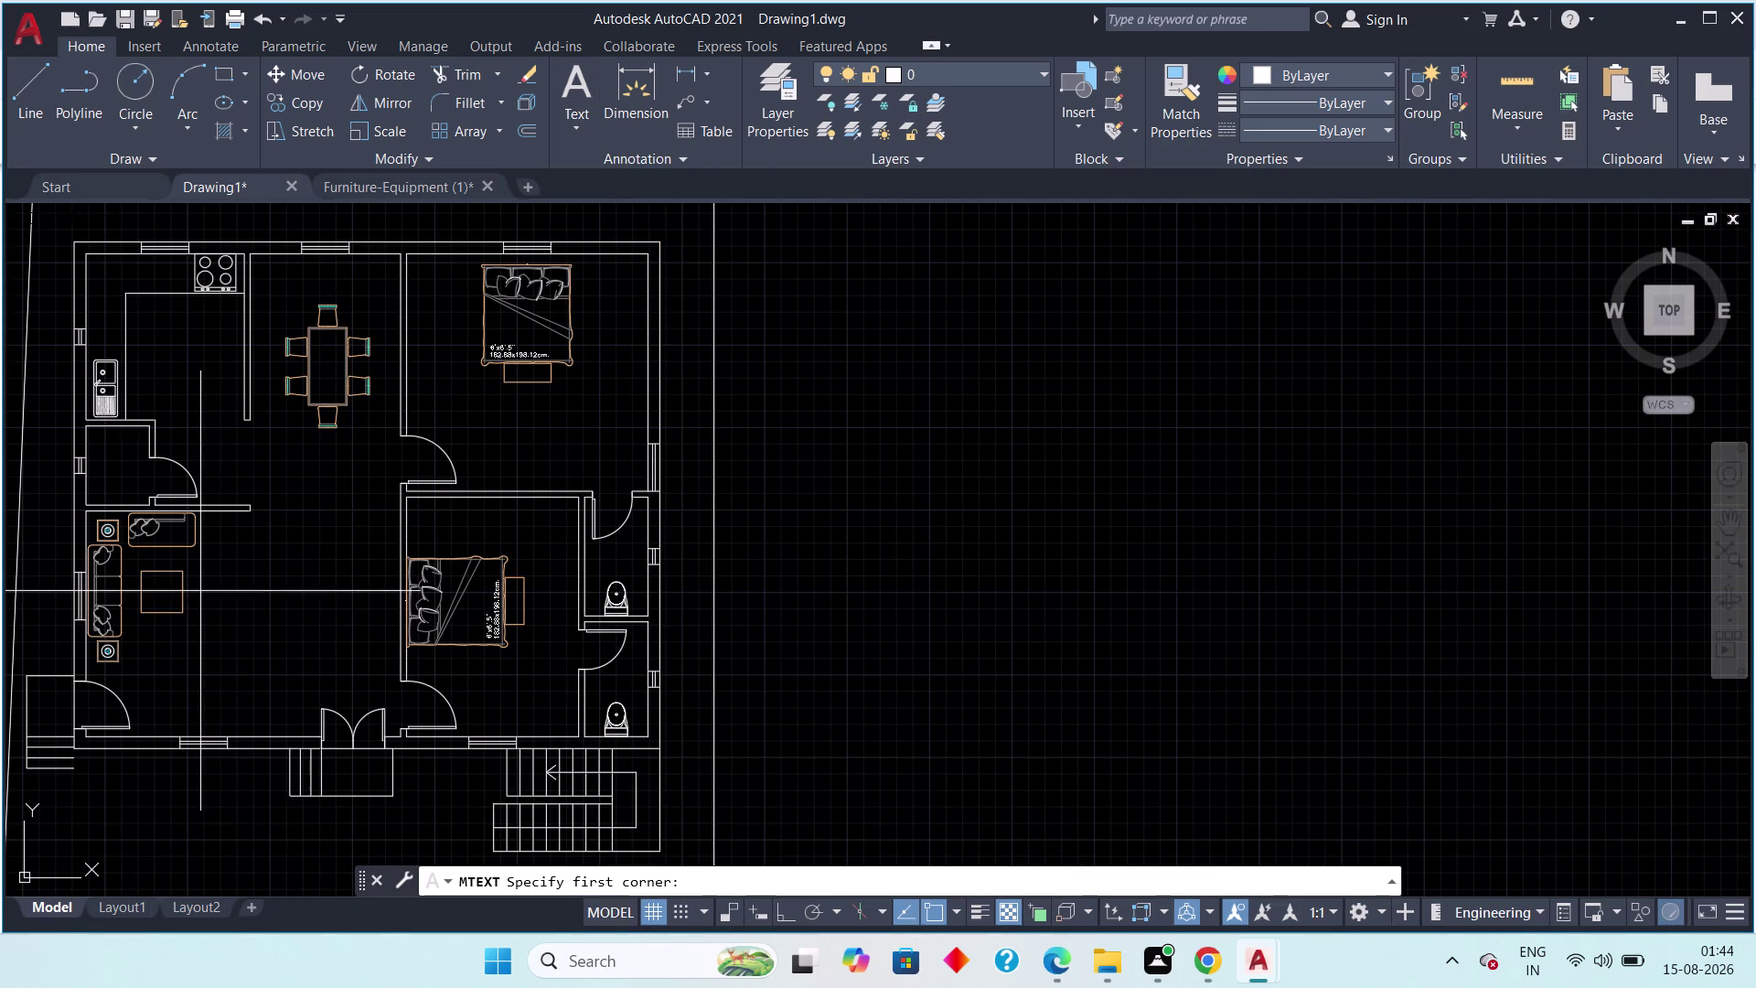
click(198, 590)
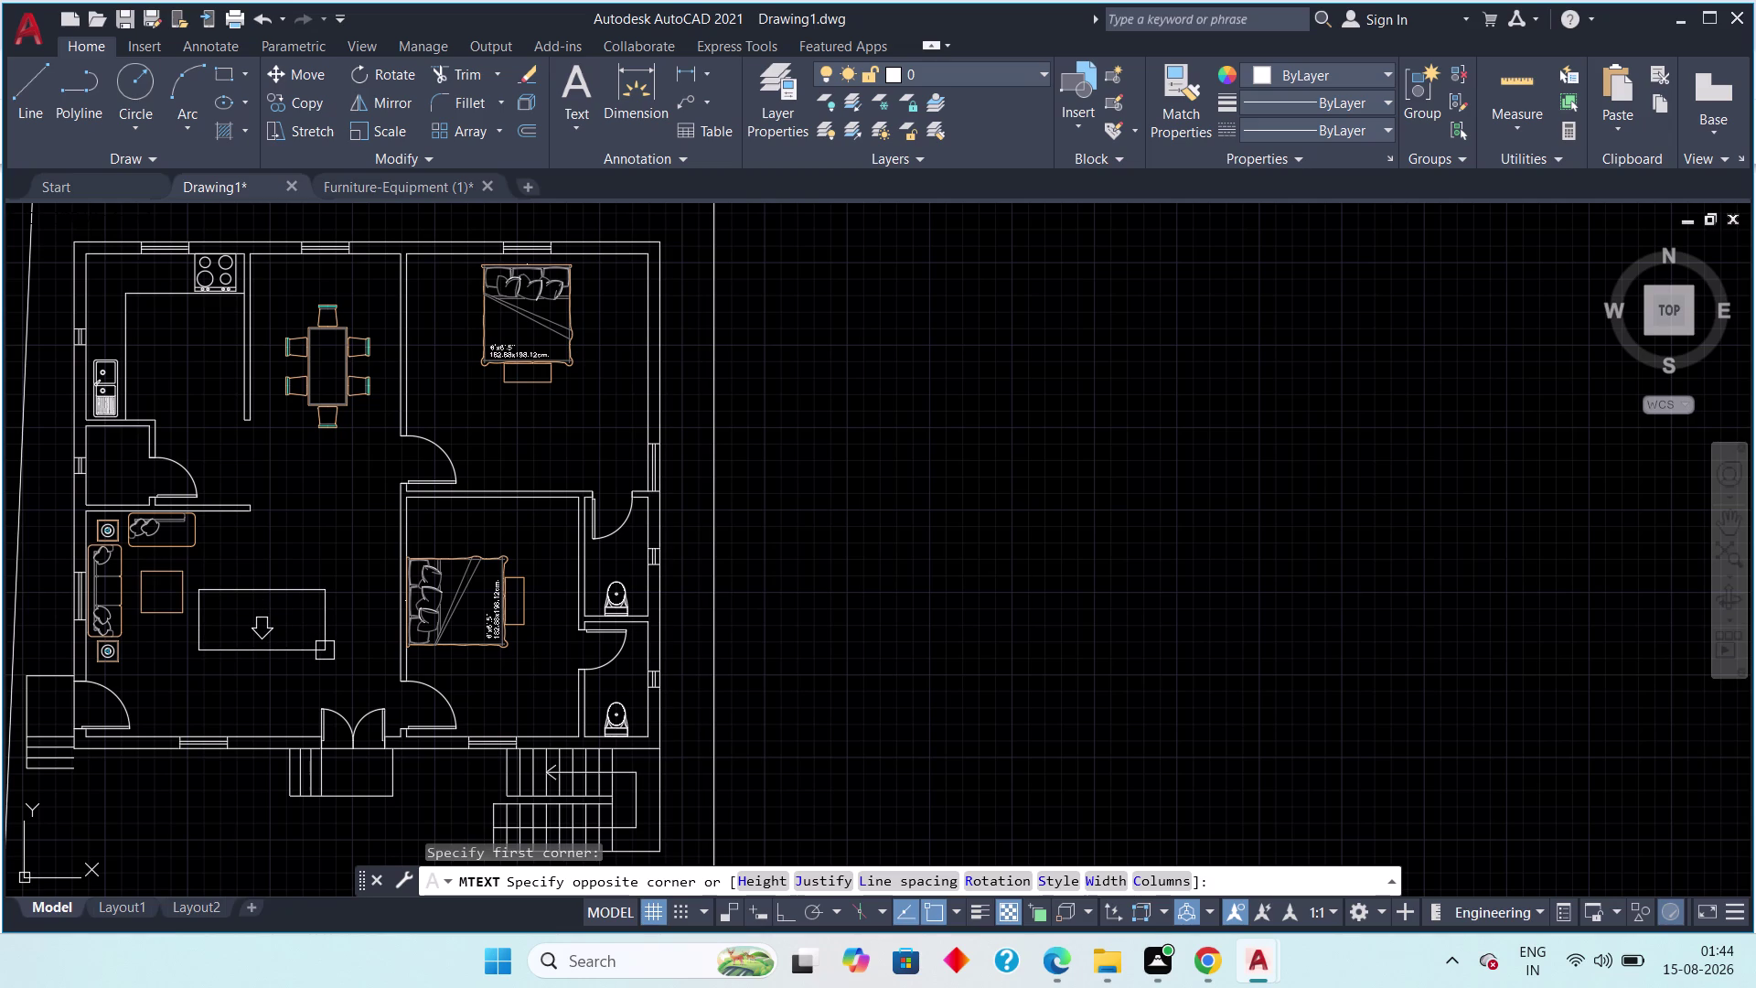
click(327, 650)
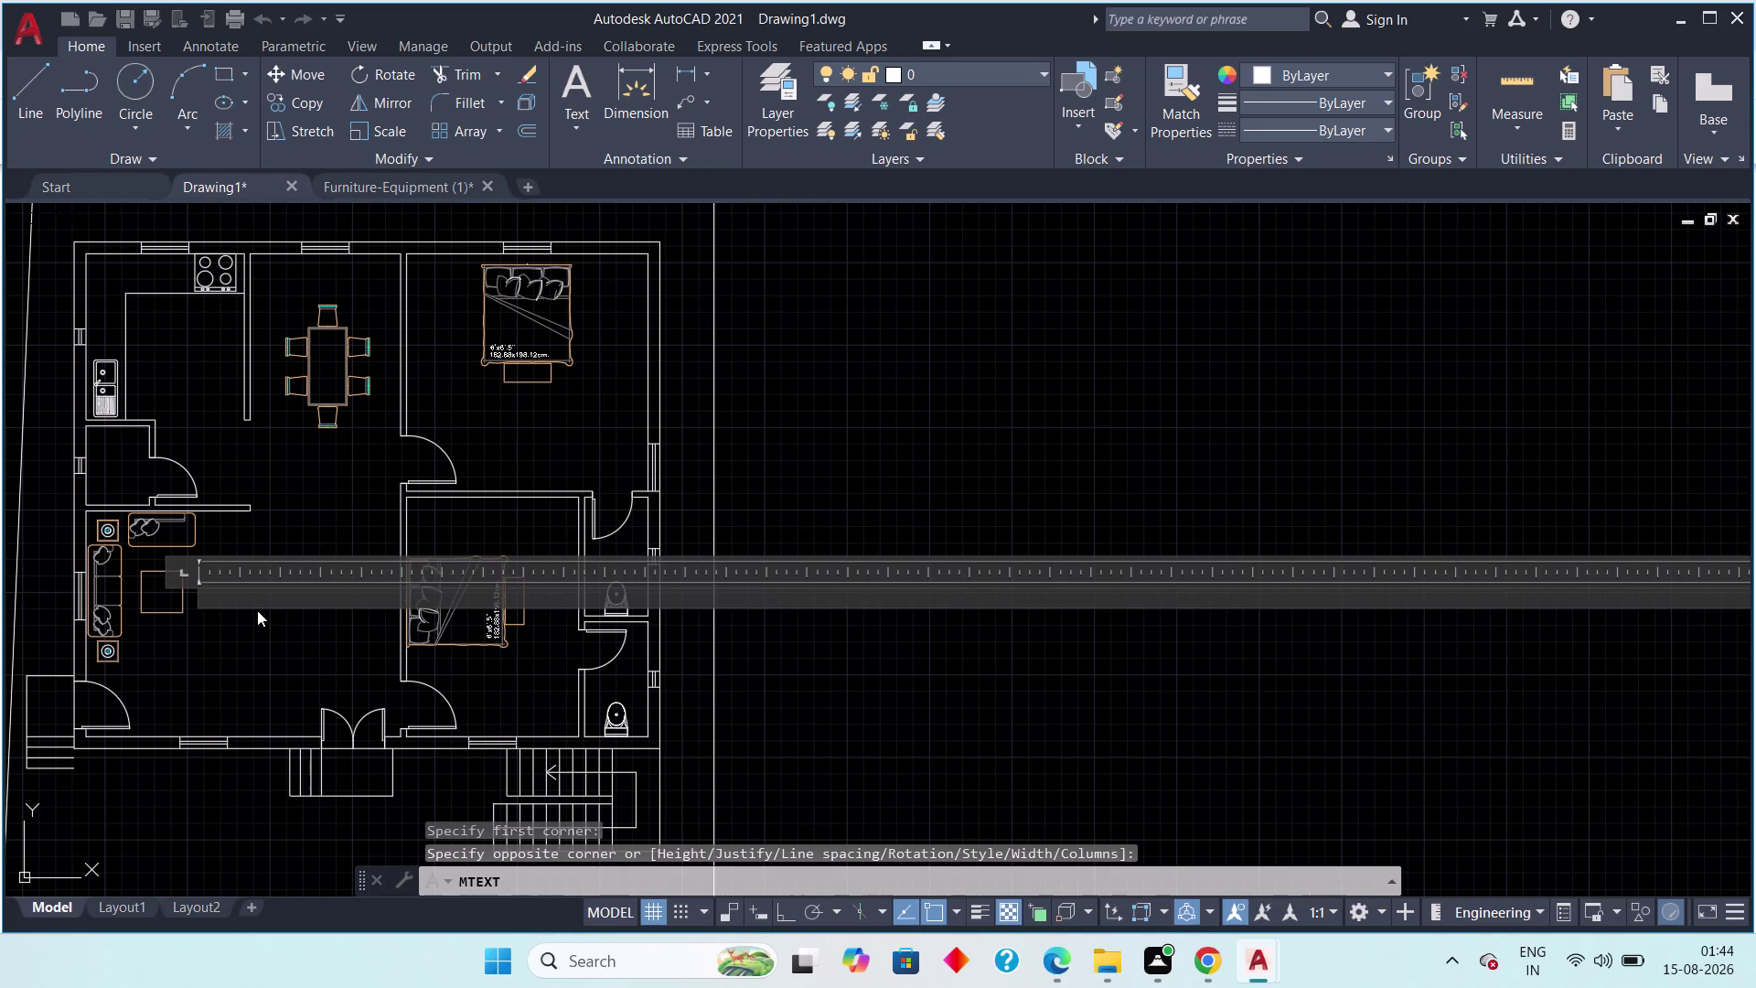
click(199, 587)
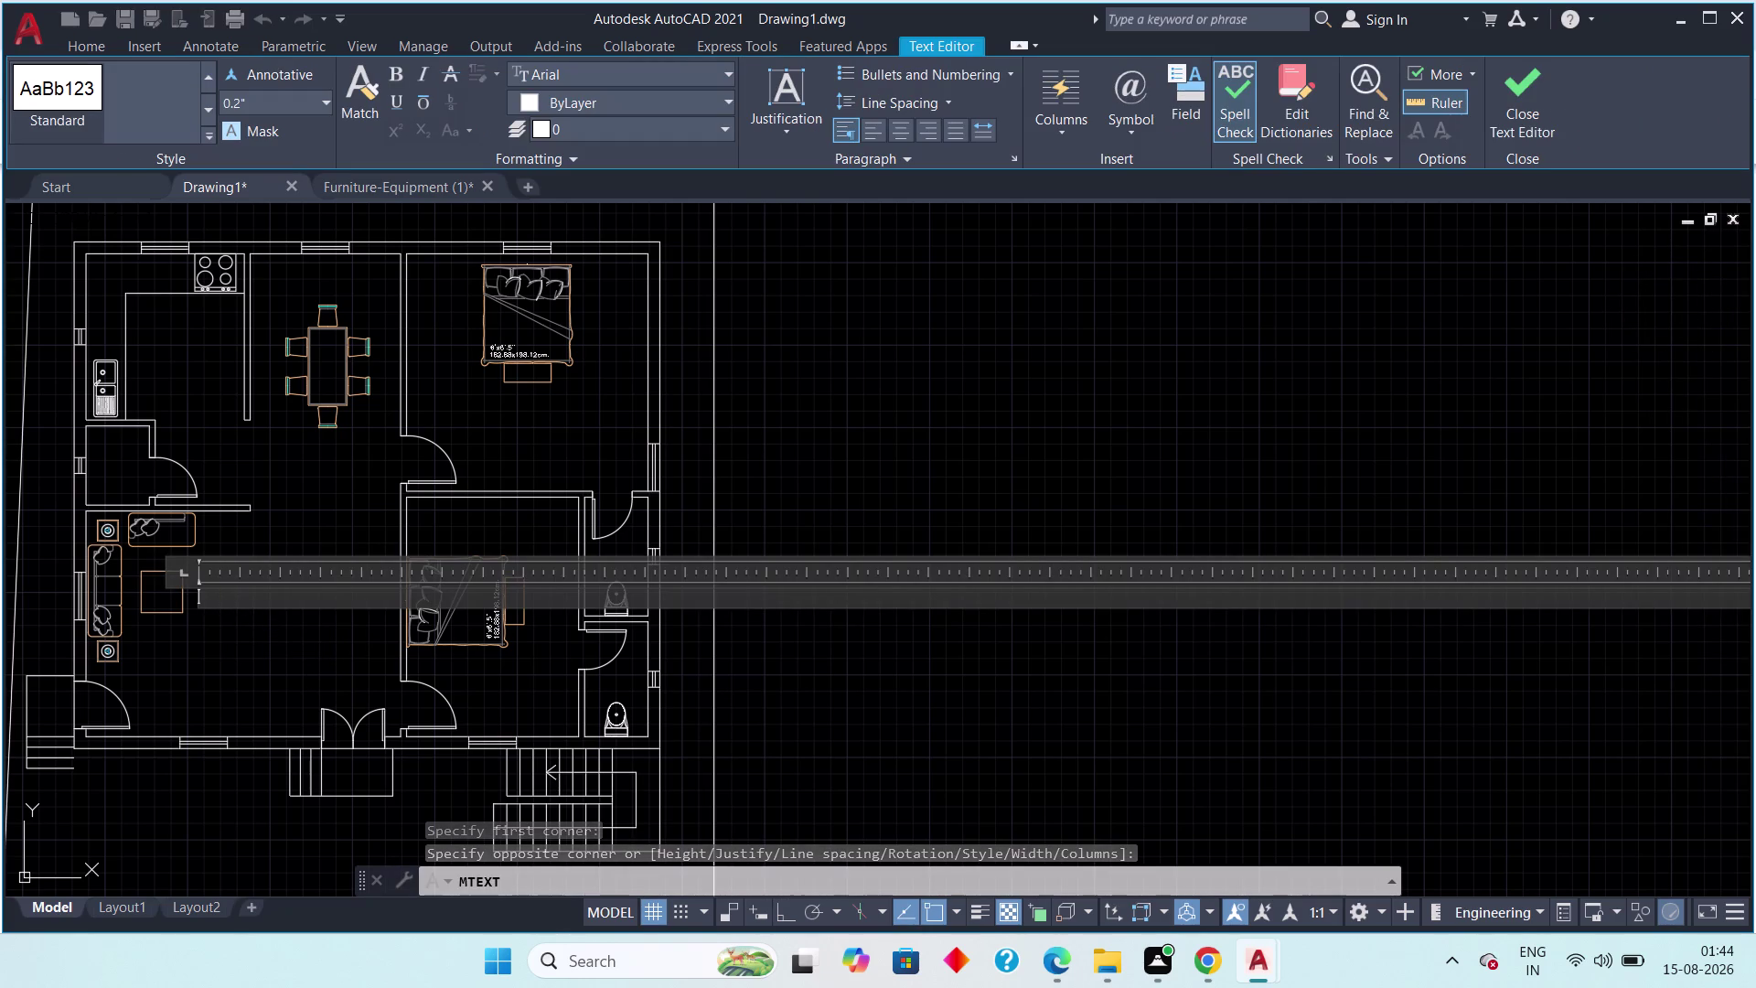
Type the label text 'Living Area' in the text box.
click(222, 592)
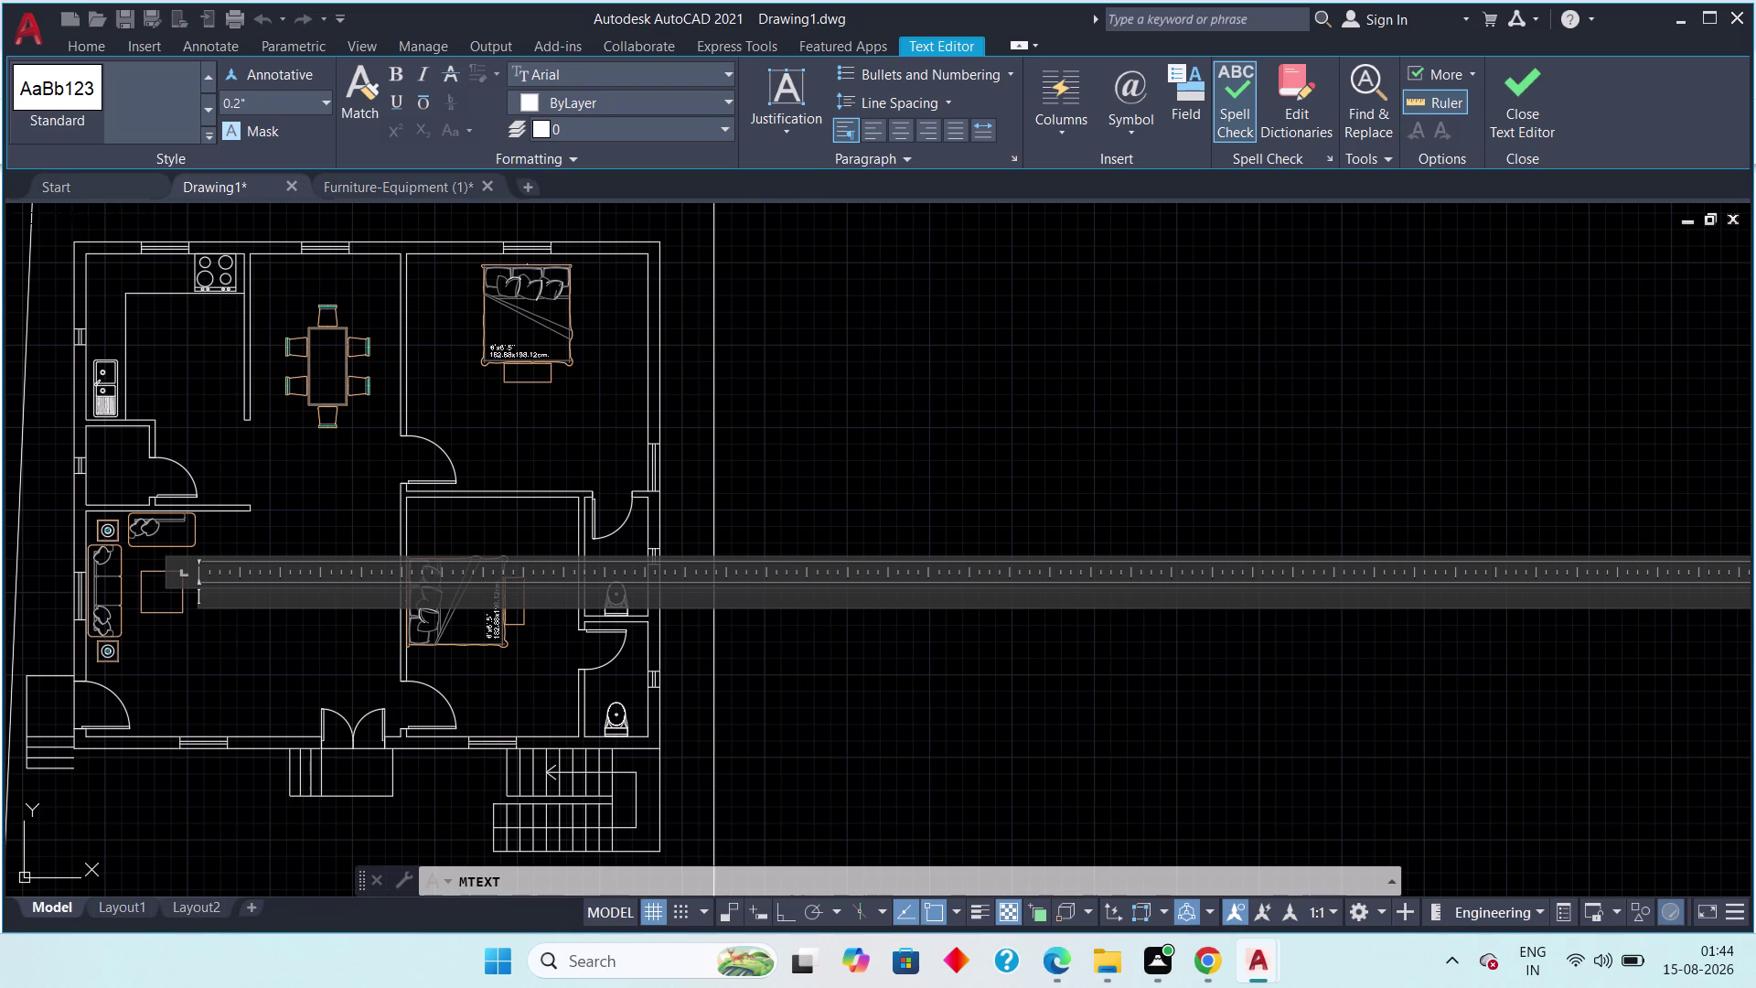
text(Li)
text(v)
text(i)
text(ng)
key(space)
text(Area)
Set the Living Area text height to 6" and close the Text Editor.
drag(282, 592, 156, 609)
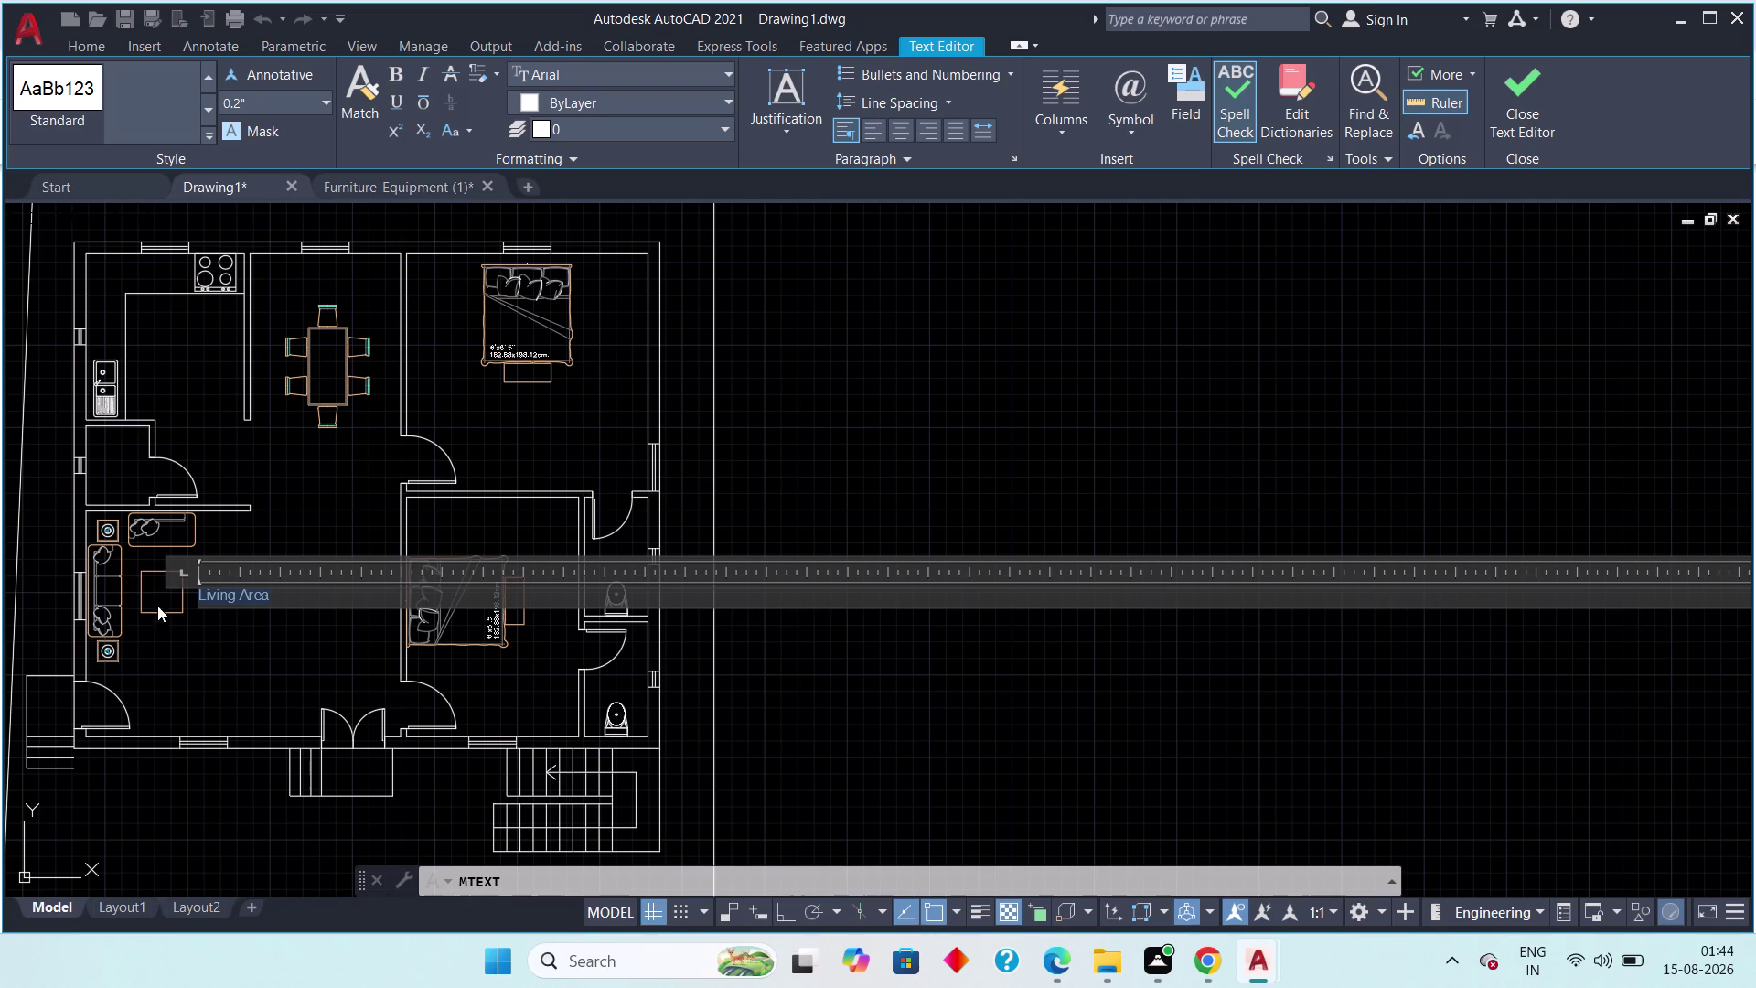
click(252, 105)
key(6)
key(shift+quotedbl)
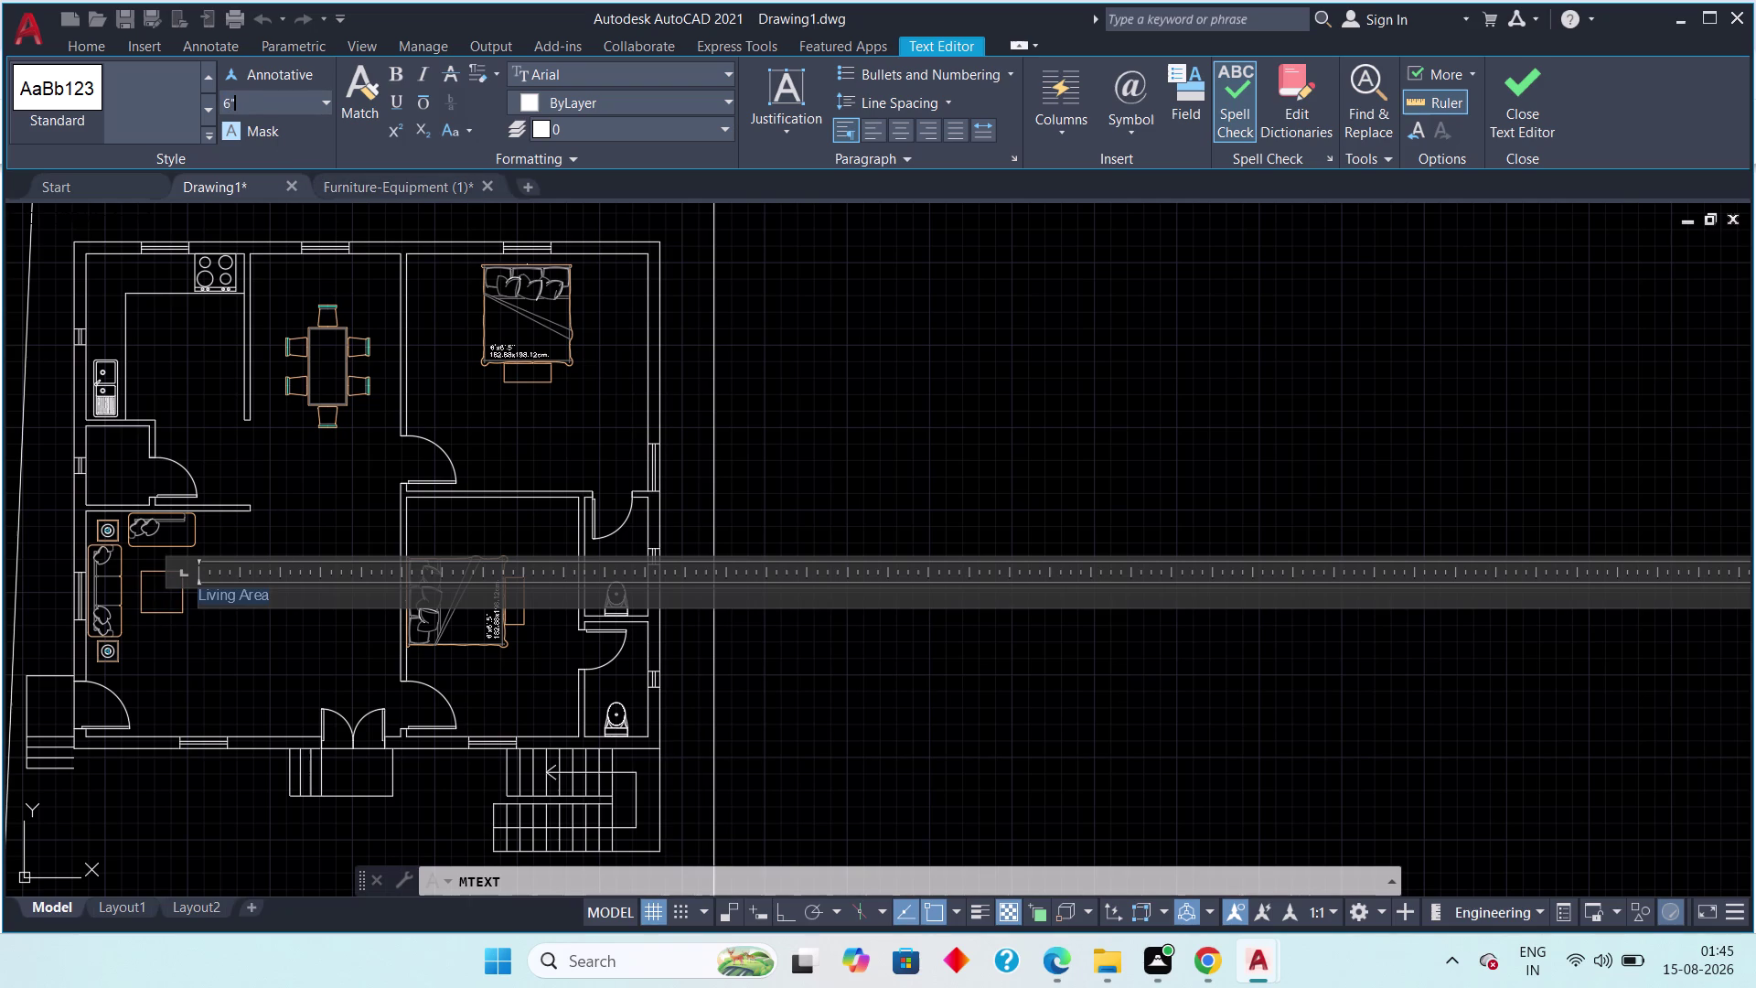
key(Return)
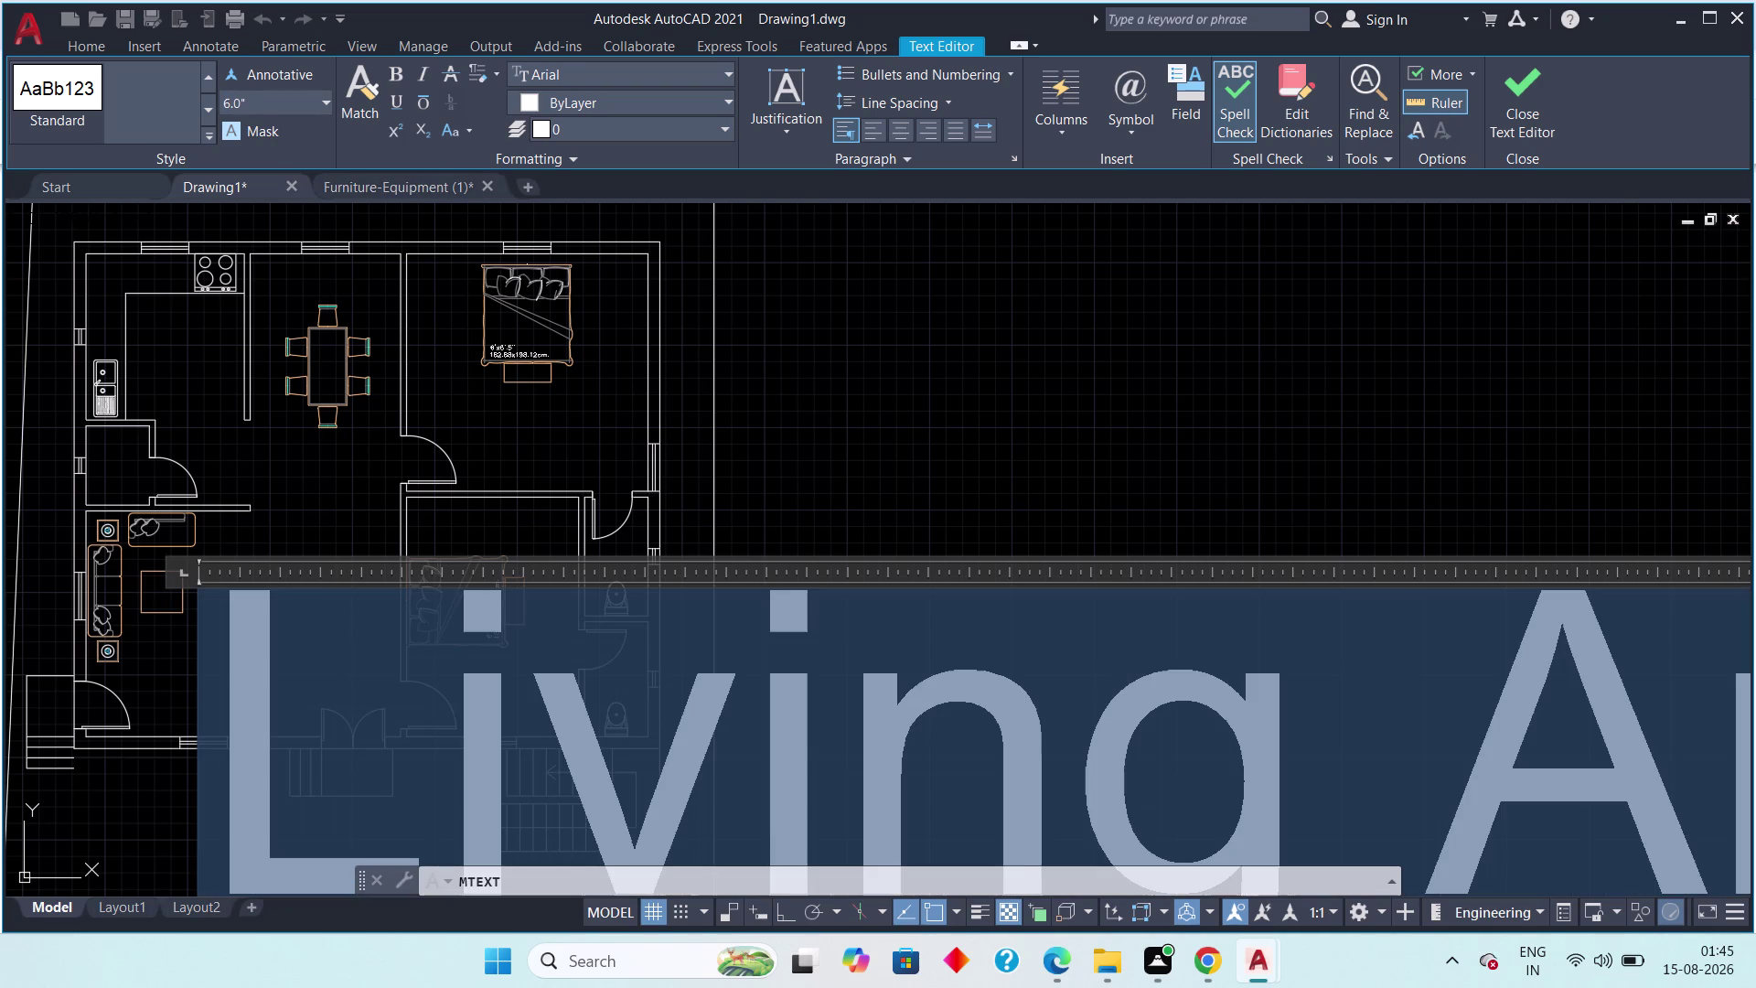
scroll(down, 3)
scroll(down, 3)
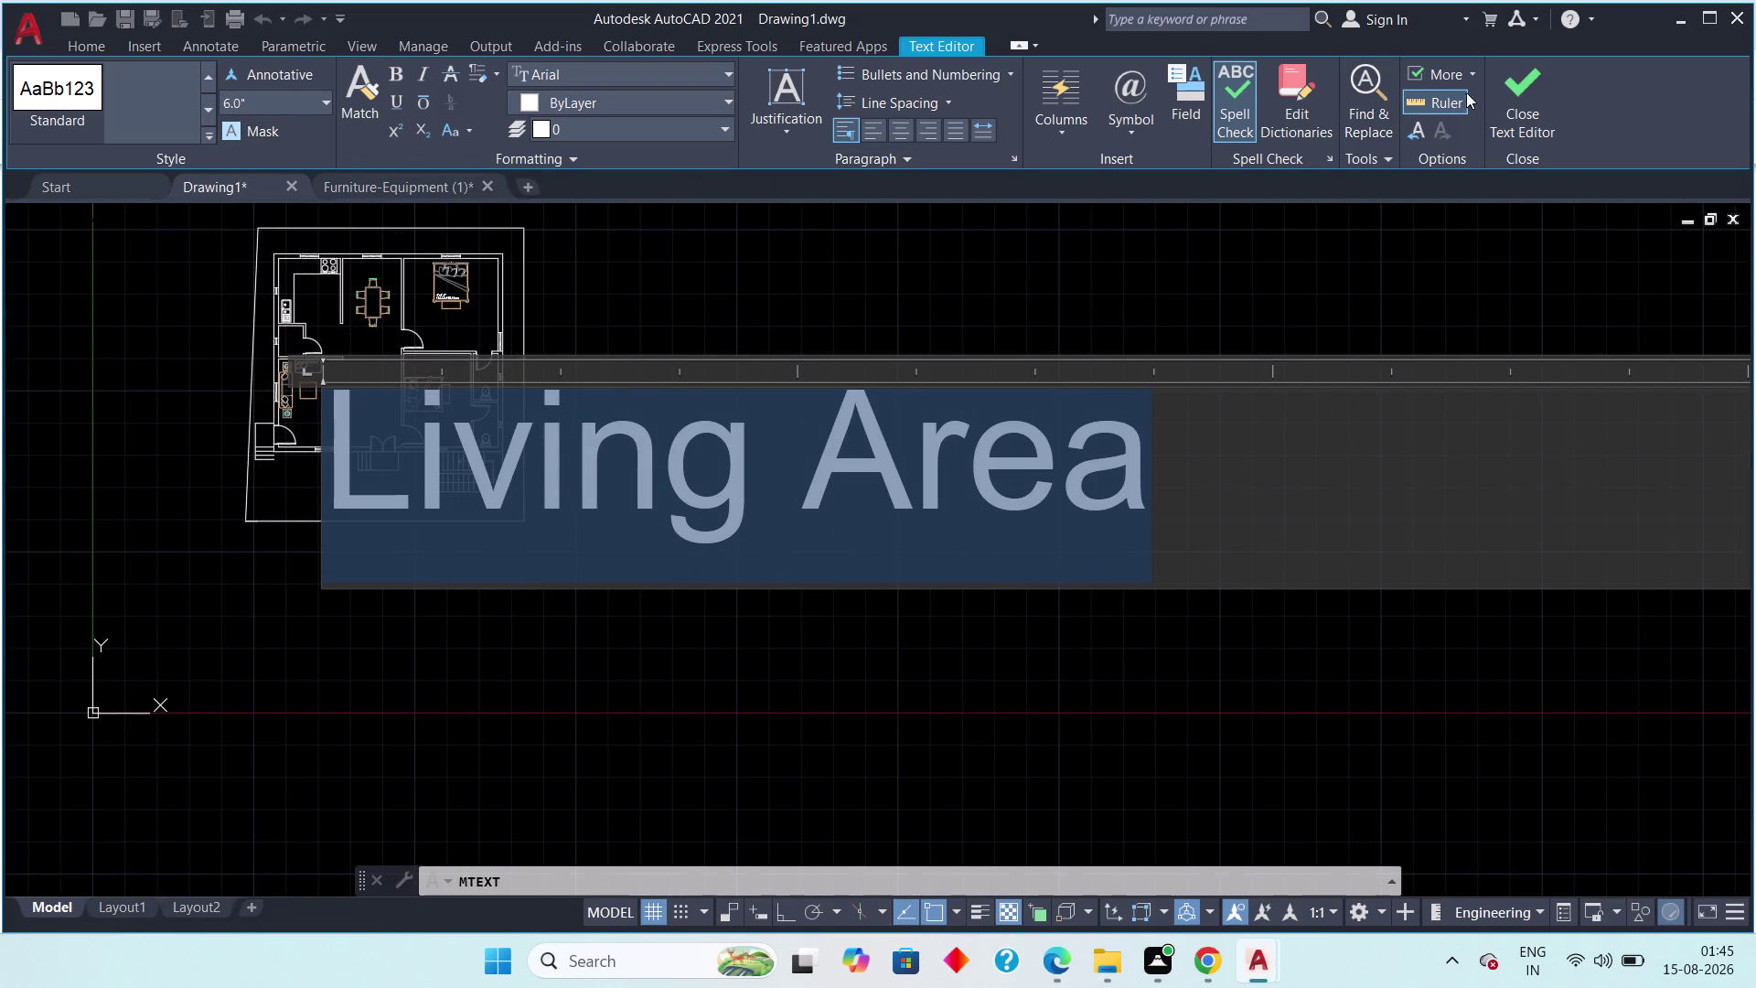
click(1511, 82)
Zoom to the new Living Area label and reopen it for editing.
scroll(up, 3)
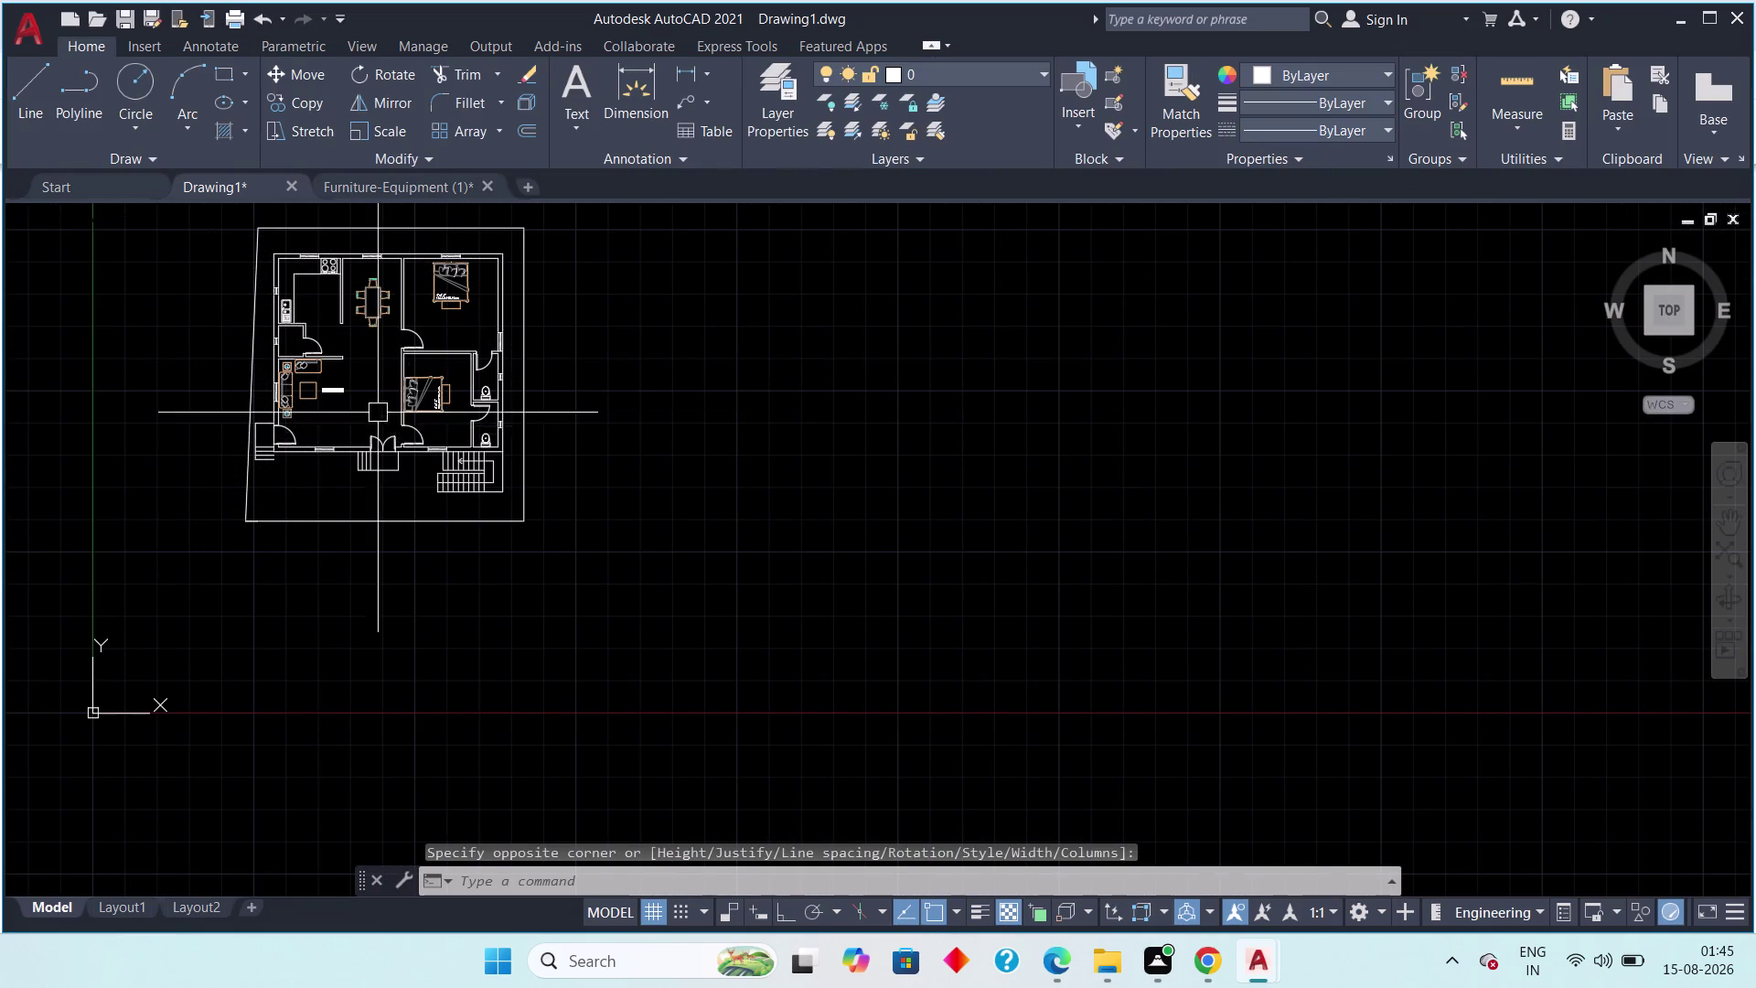
scroll(up, 3)
middle_drag(373, 390, 454, 429)
scroll(up, 3)
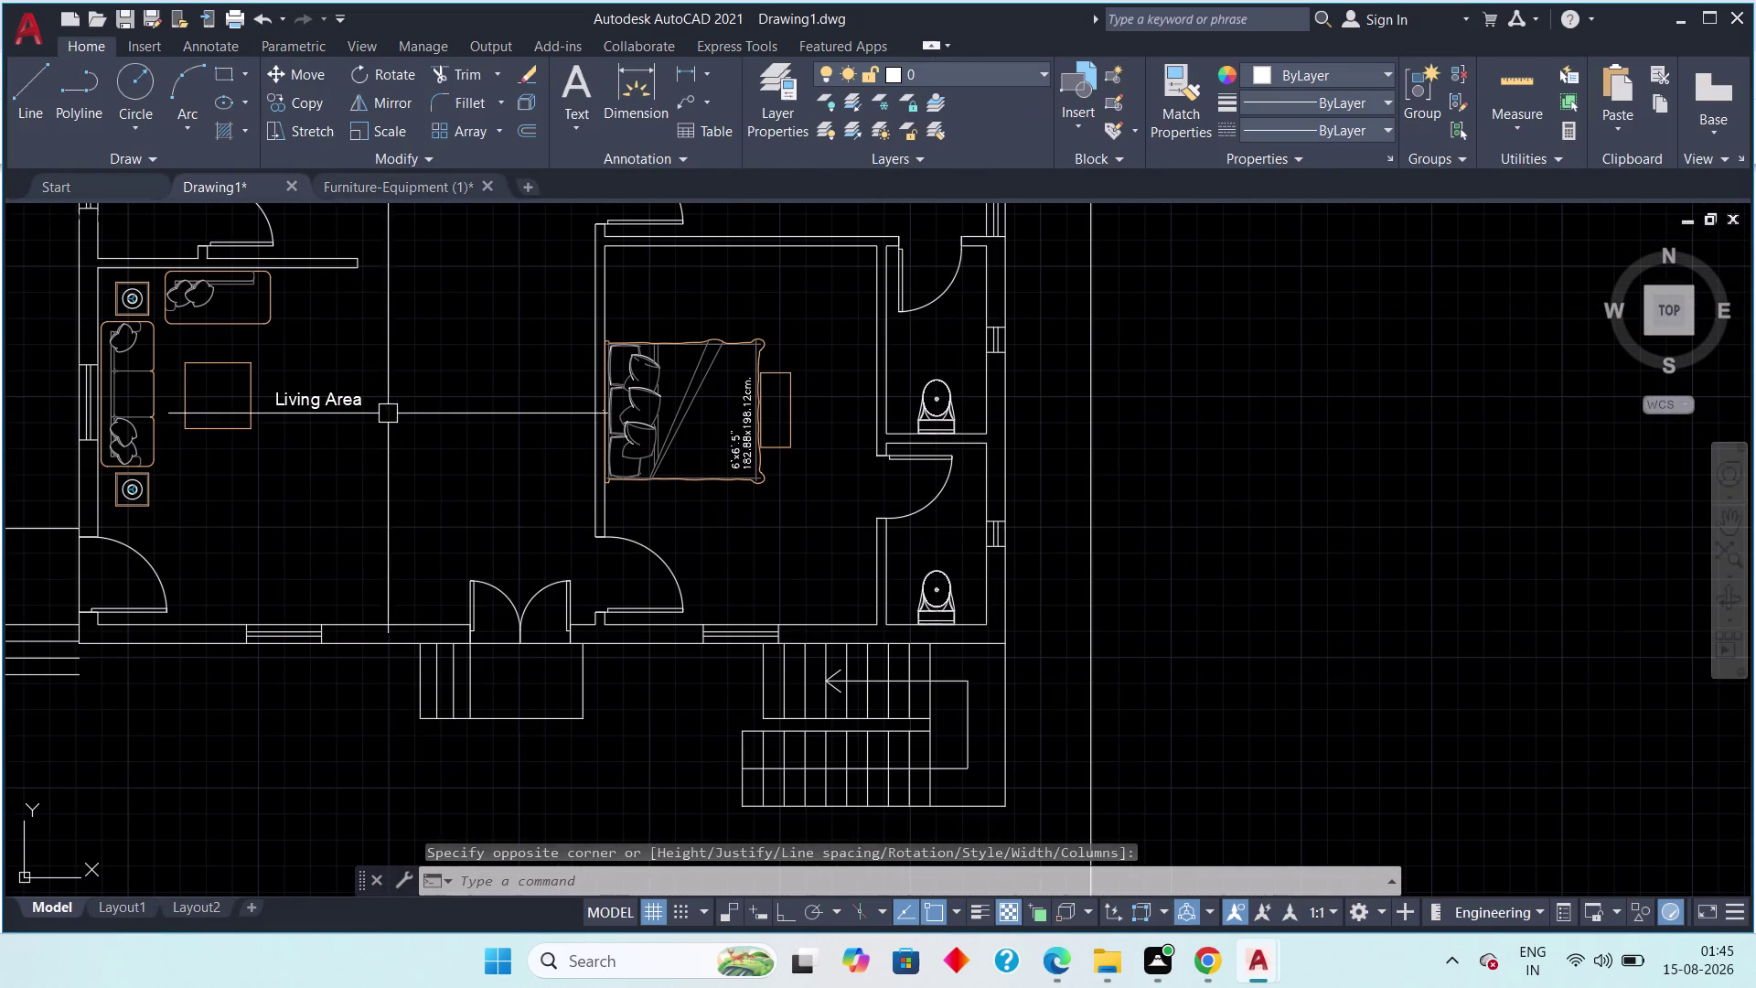
double_click(347, 401)
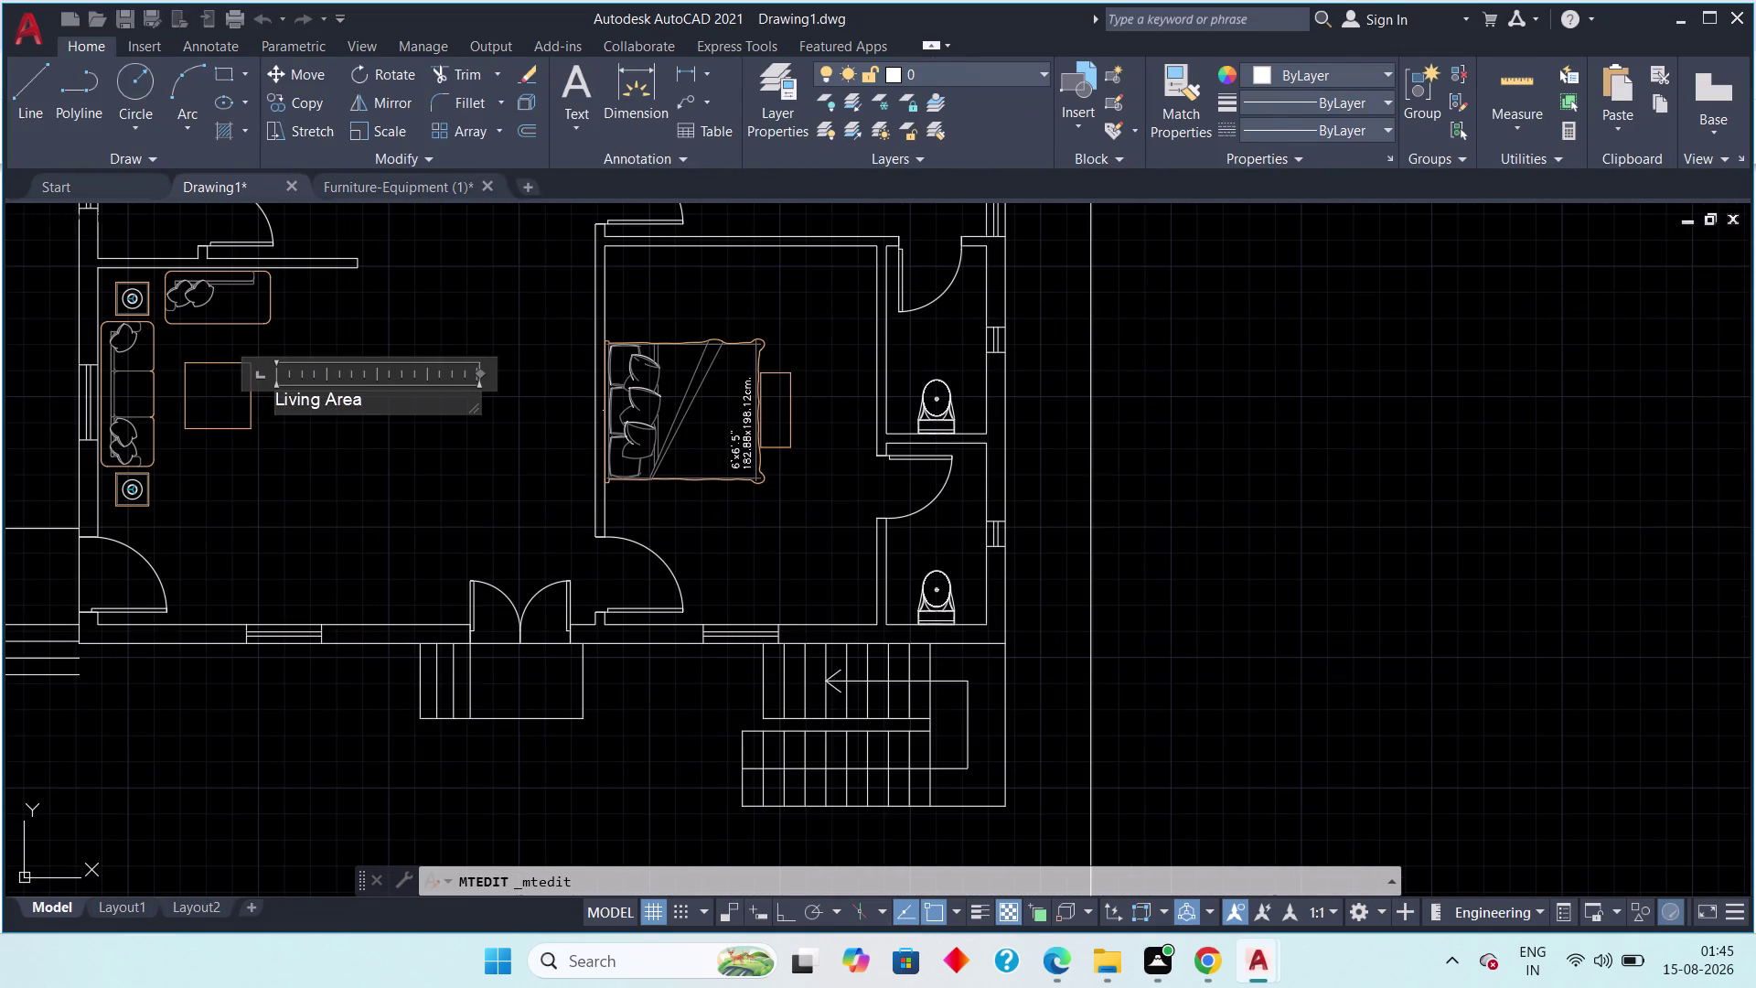
Add a second line reading 20' X 15' under 'Living Area' and close the editor.
click(368, 404)
key(Return)
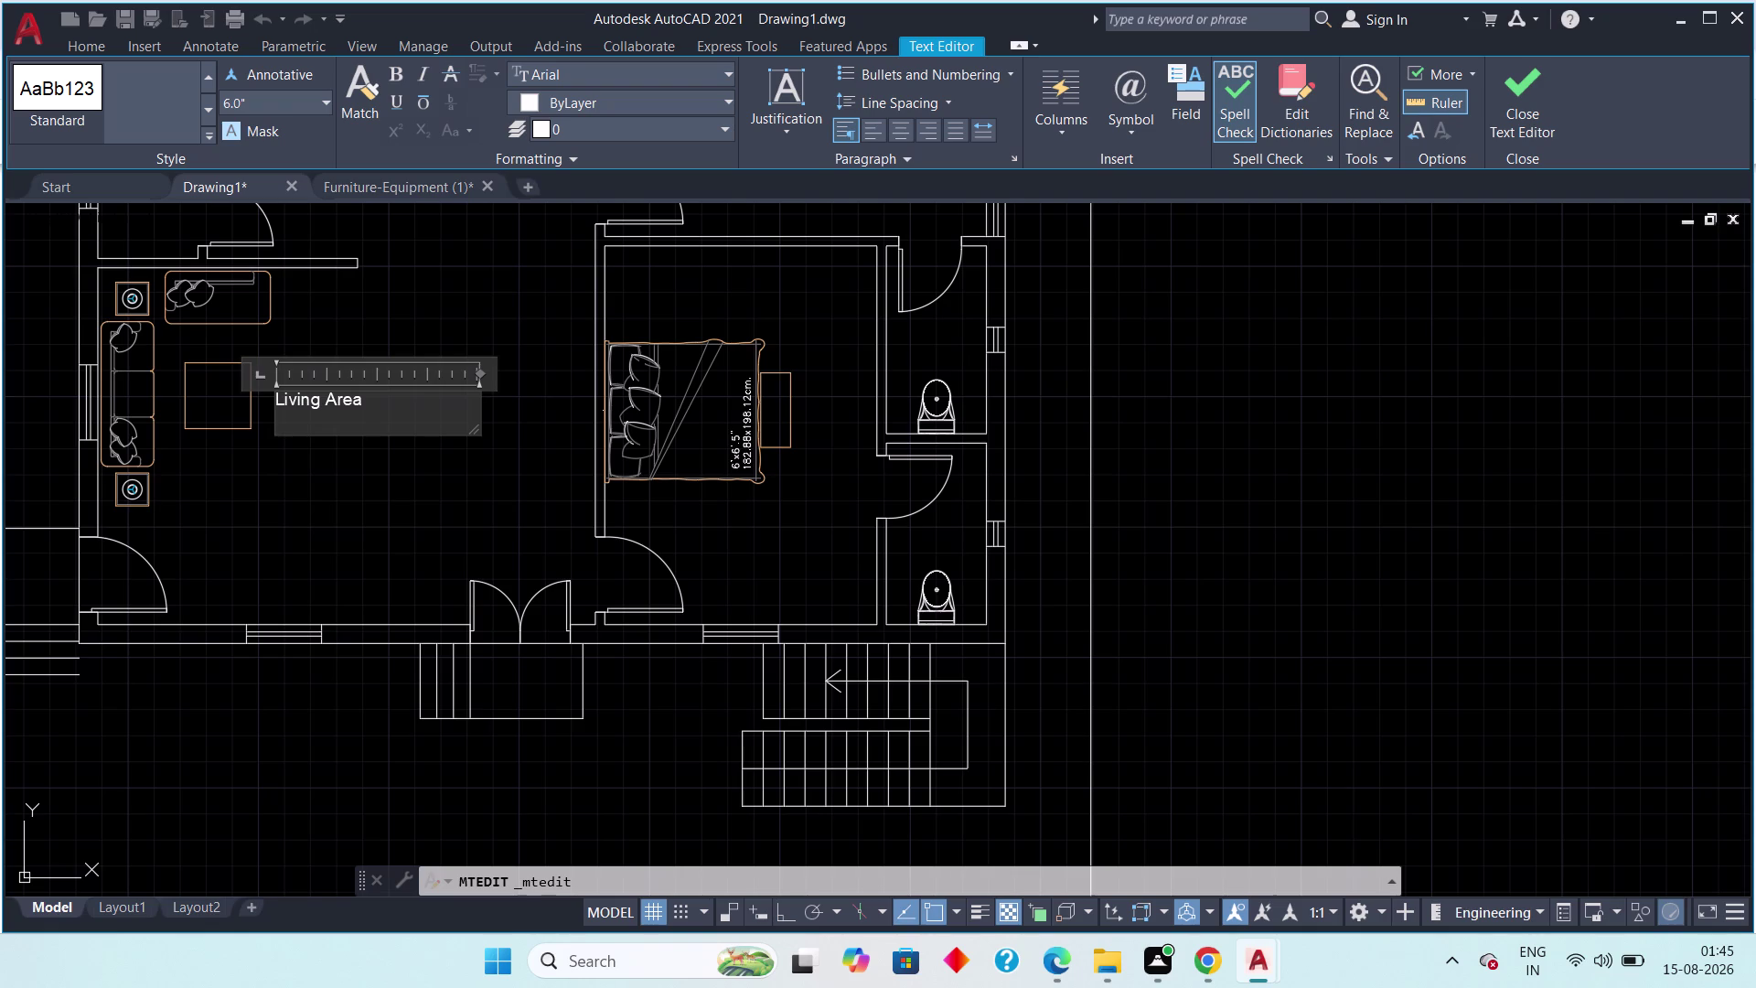
text(20')
key(space)
text(X)
key(space)
text(15')
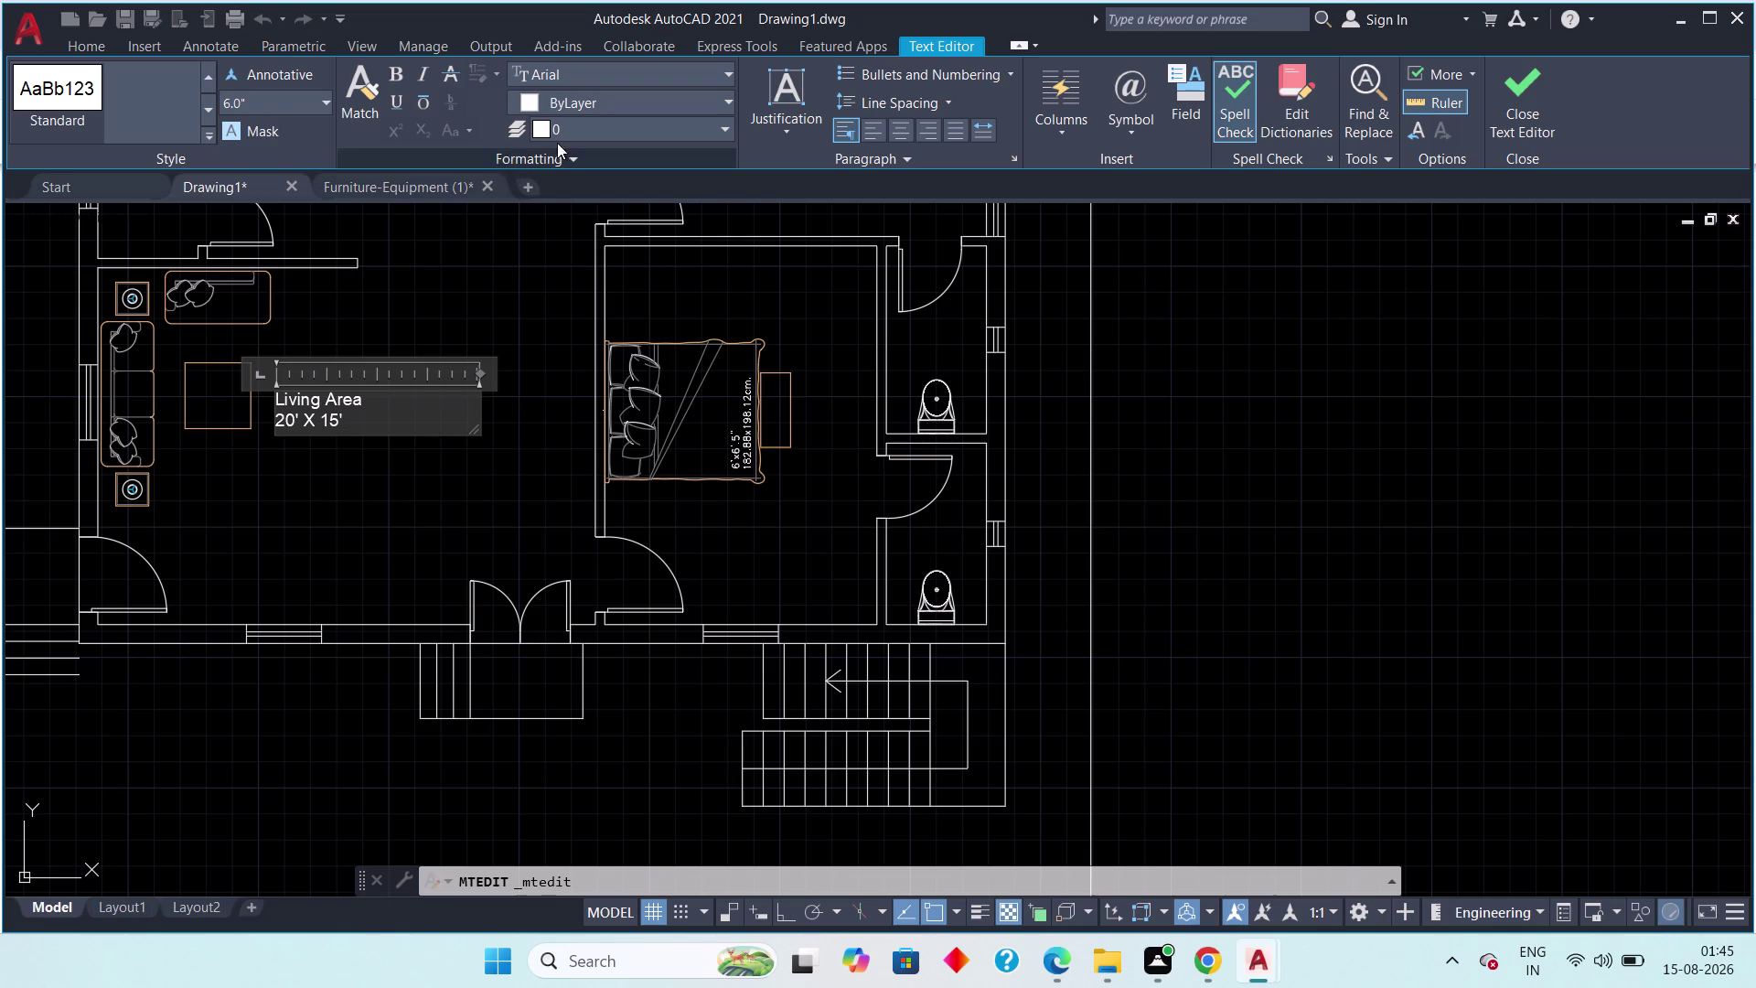
click(1542, 108)
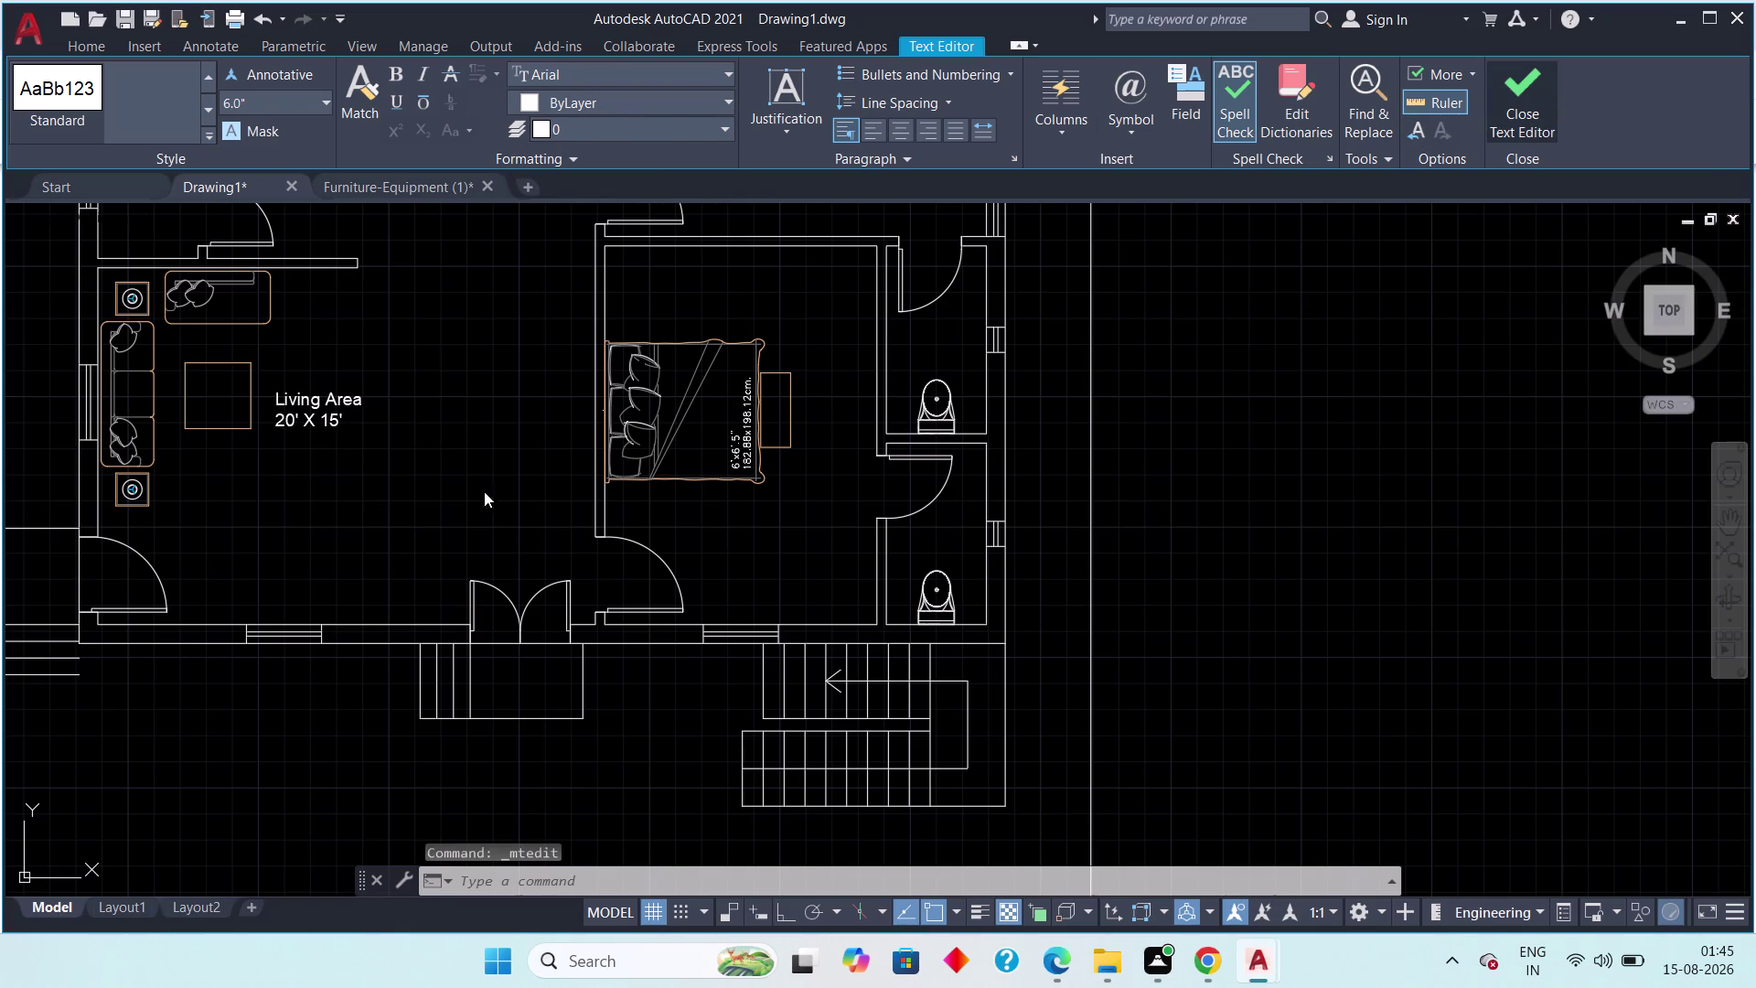
middle_drag(311, 449, 424, 526)
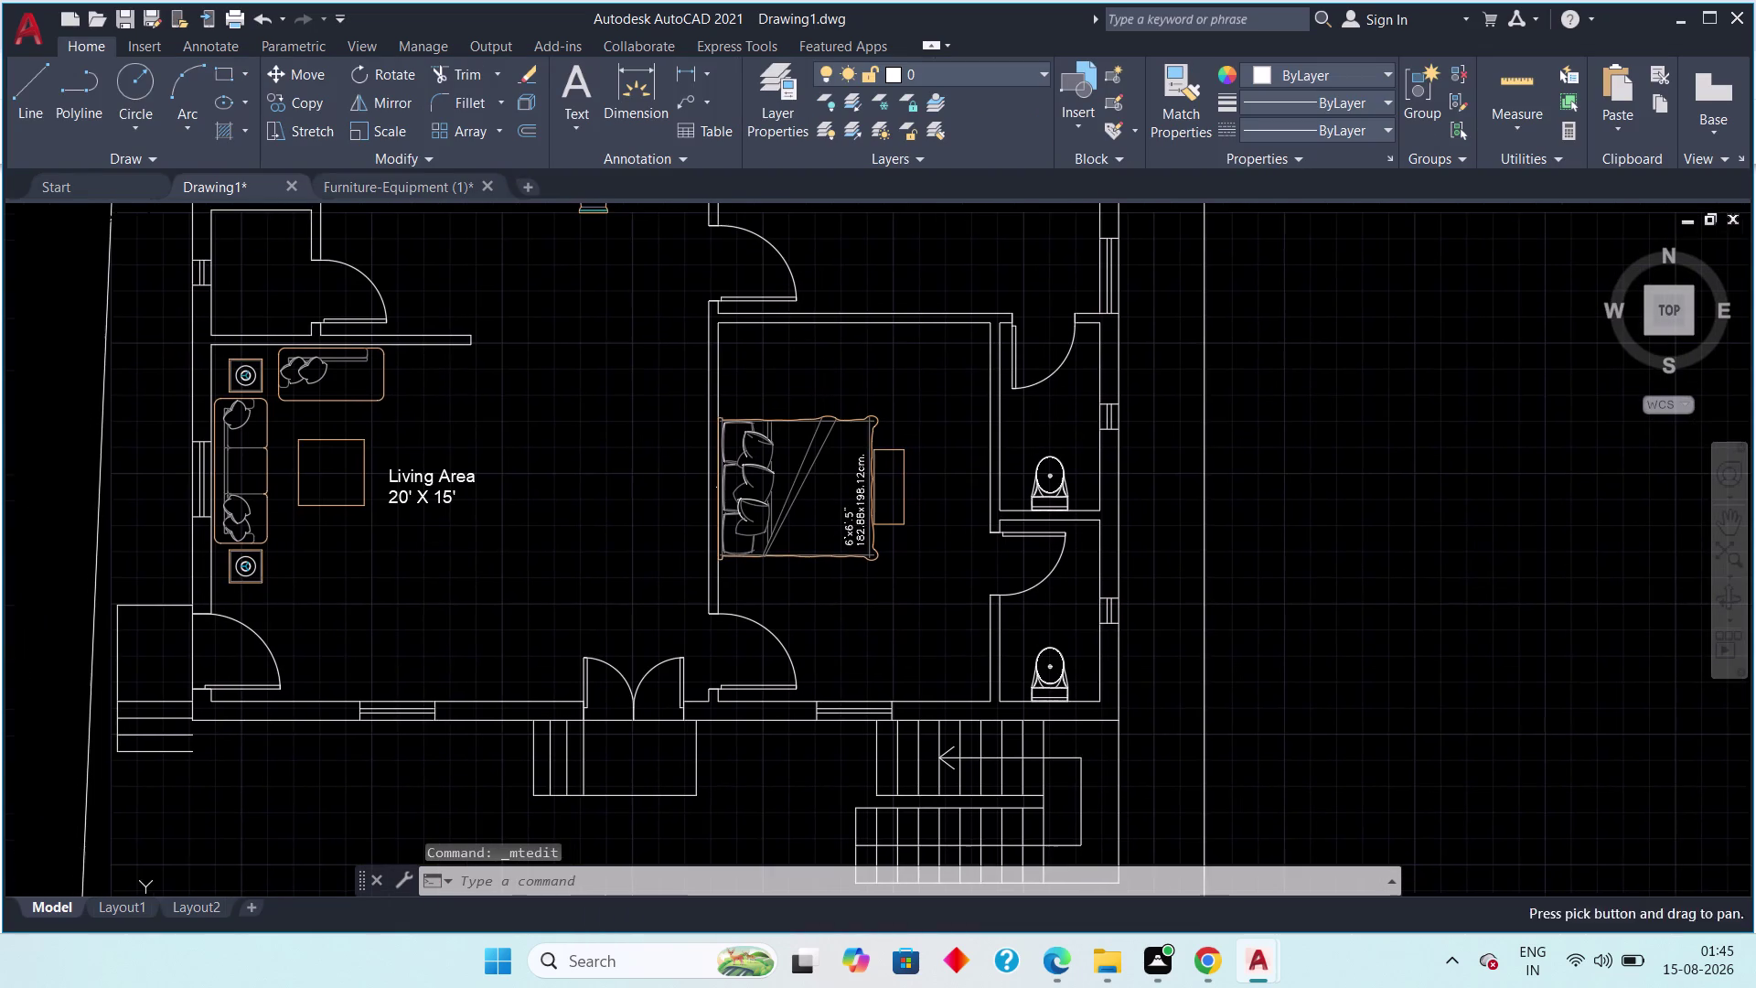
Select the Living Area label and move it slightly up and to the left.
drag(515, 443, 467, 461)
click(343, 539)
key(Escape)
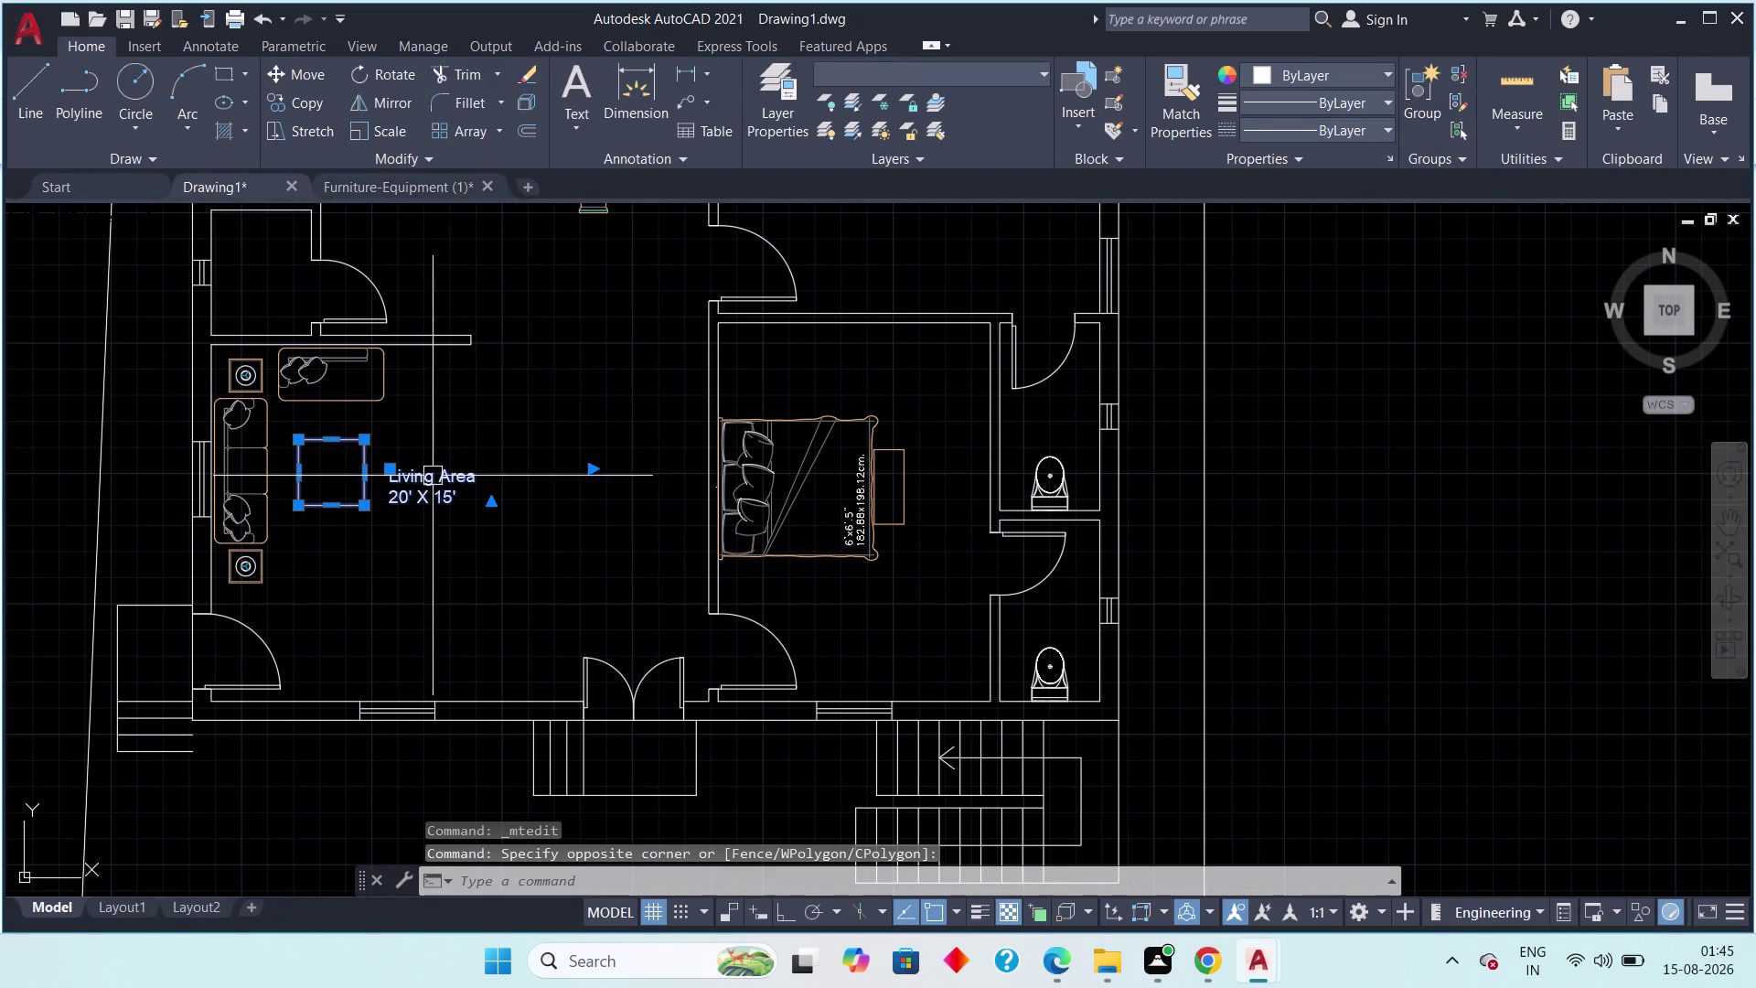
key(Escape)
drag(477, 451, 443, 490)
click(430, 517)
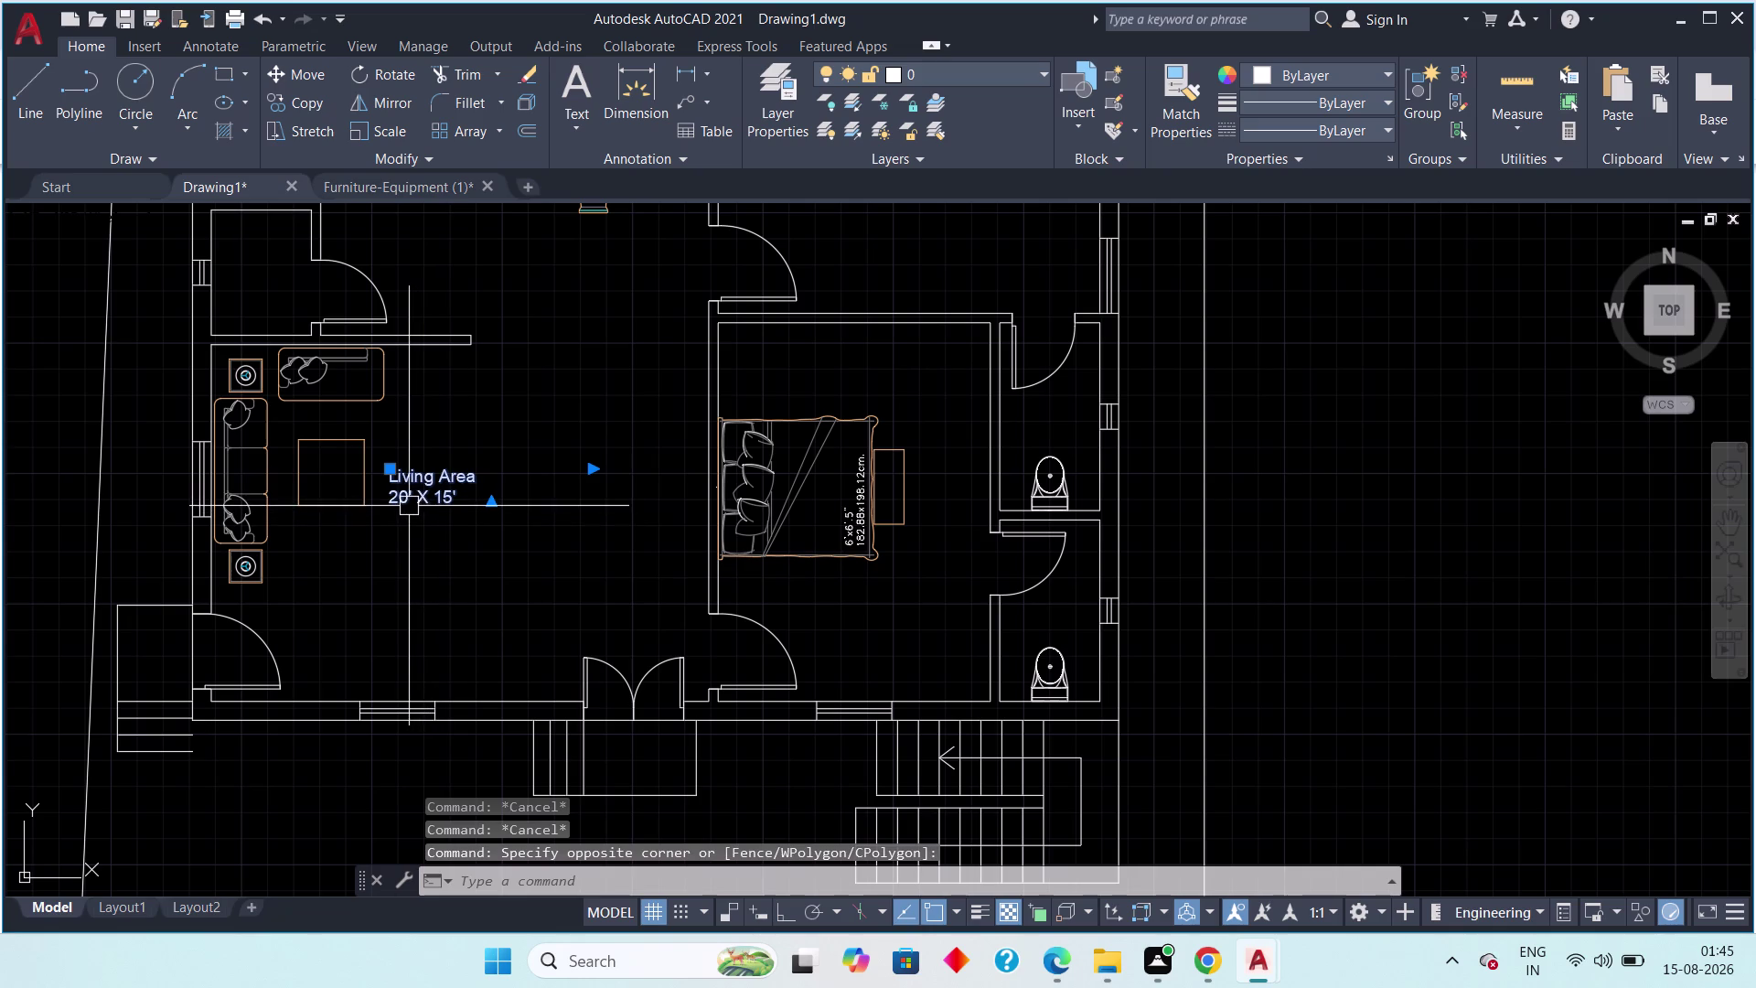
key(m)
key(space)
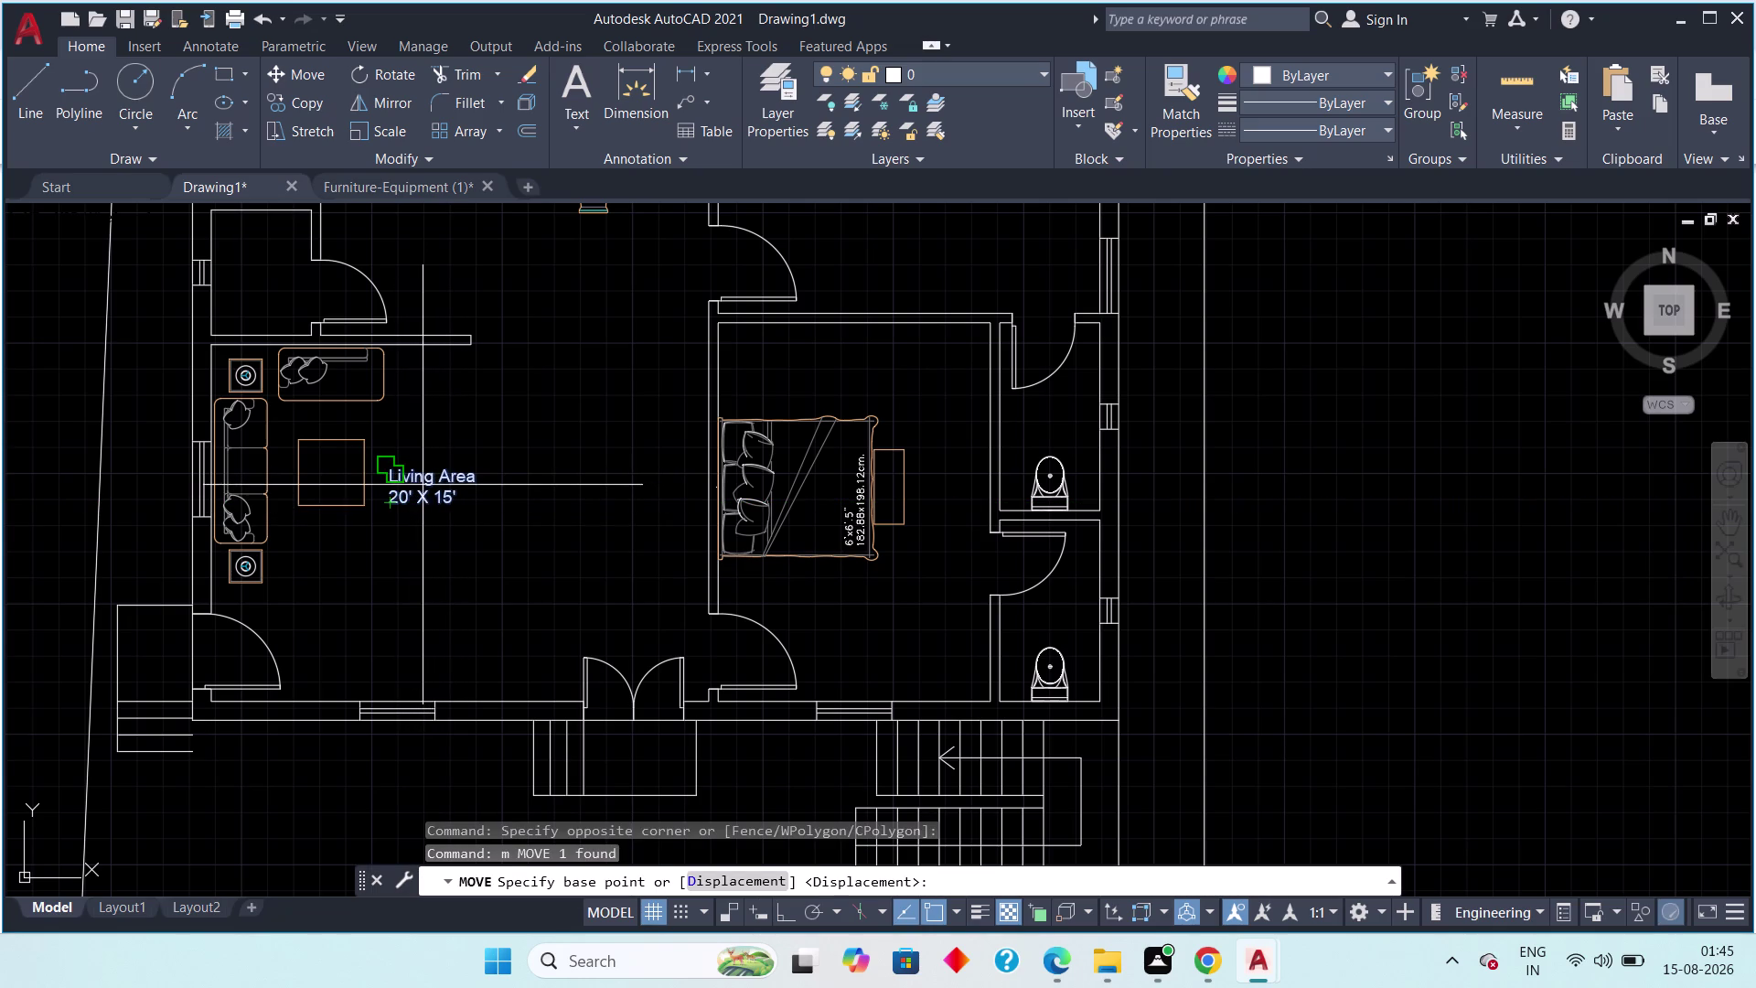
click(423, 485)
click(404, 476)
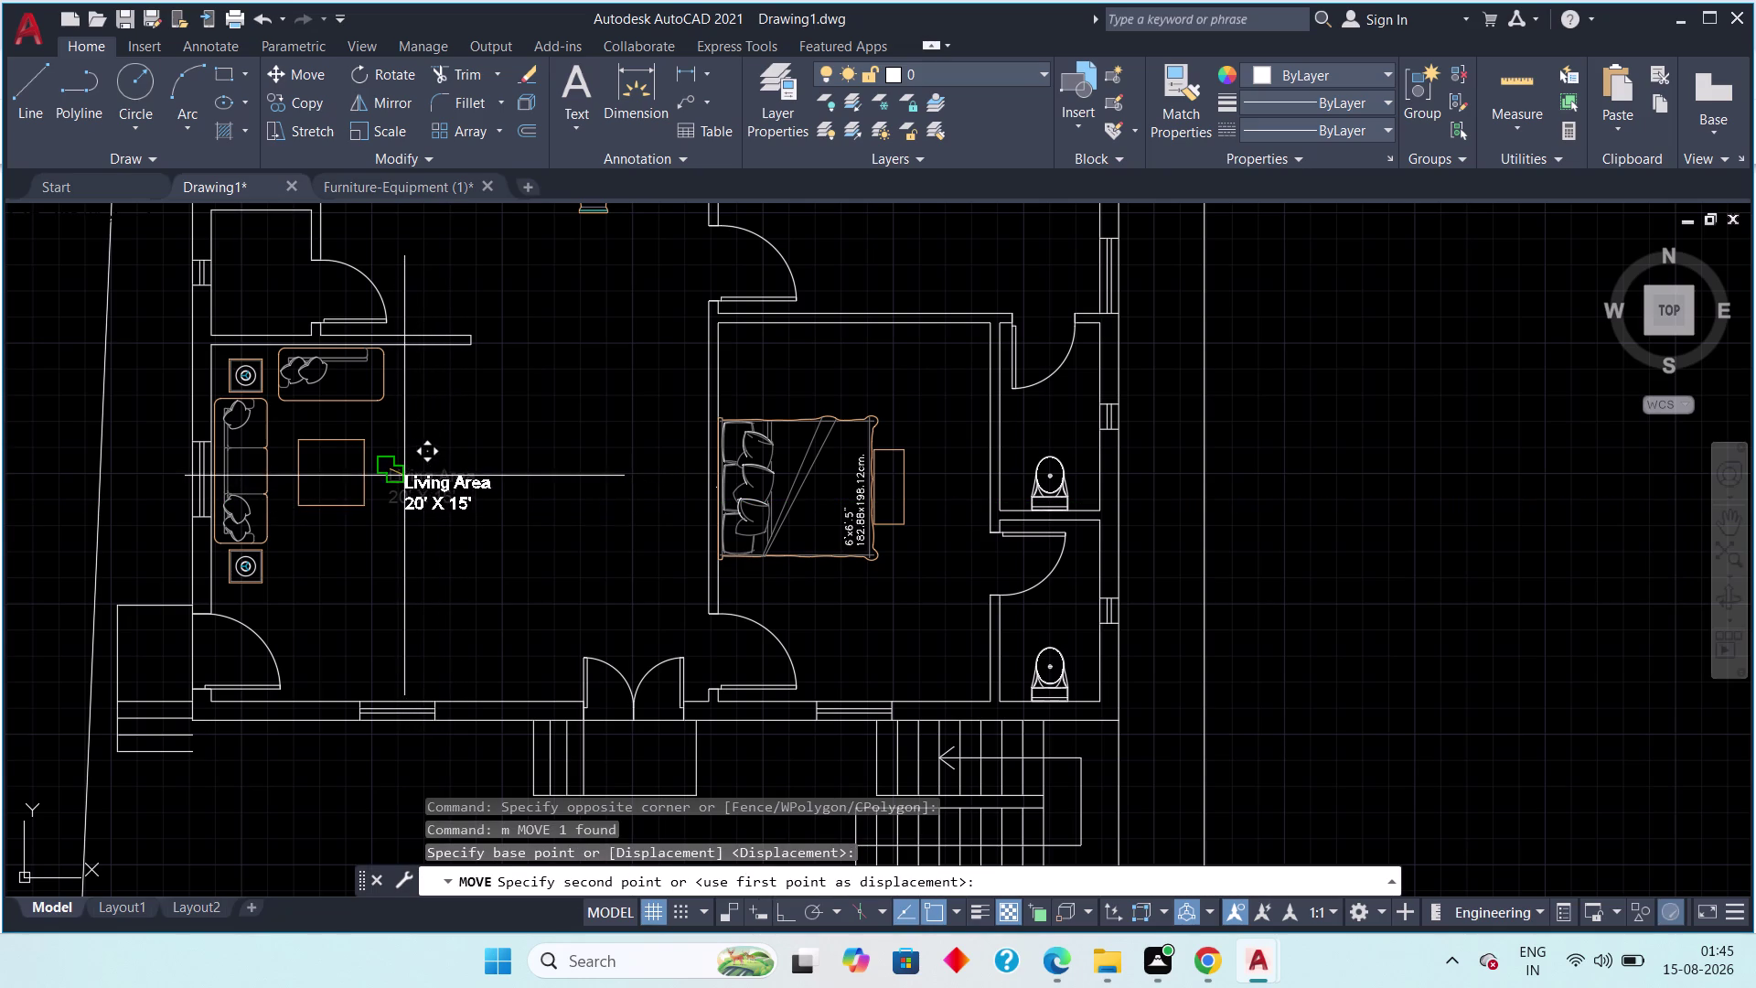
key(Escape)
Move the Living Area label a little down and left, then clear the selection.
drag(502, 450, 443, 481)
click(435, 494)
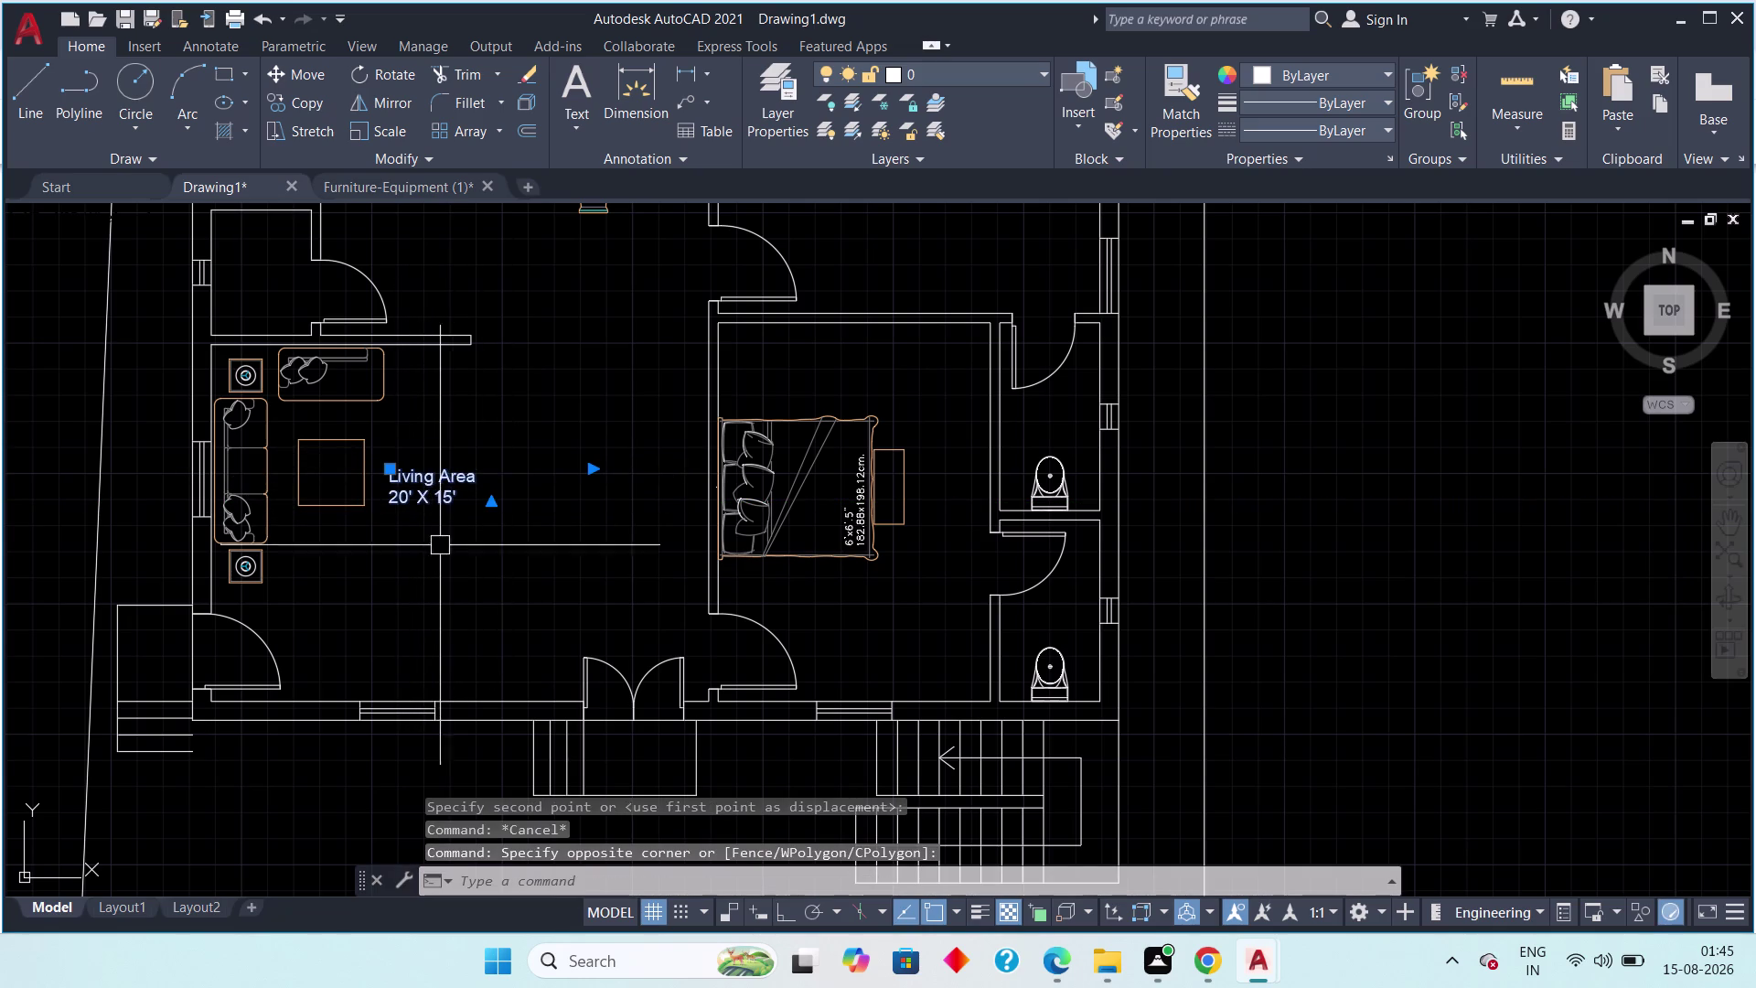
key(m)
key(space)
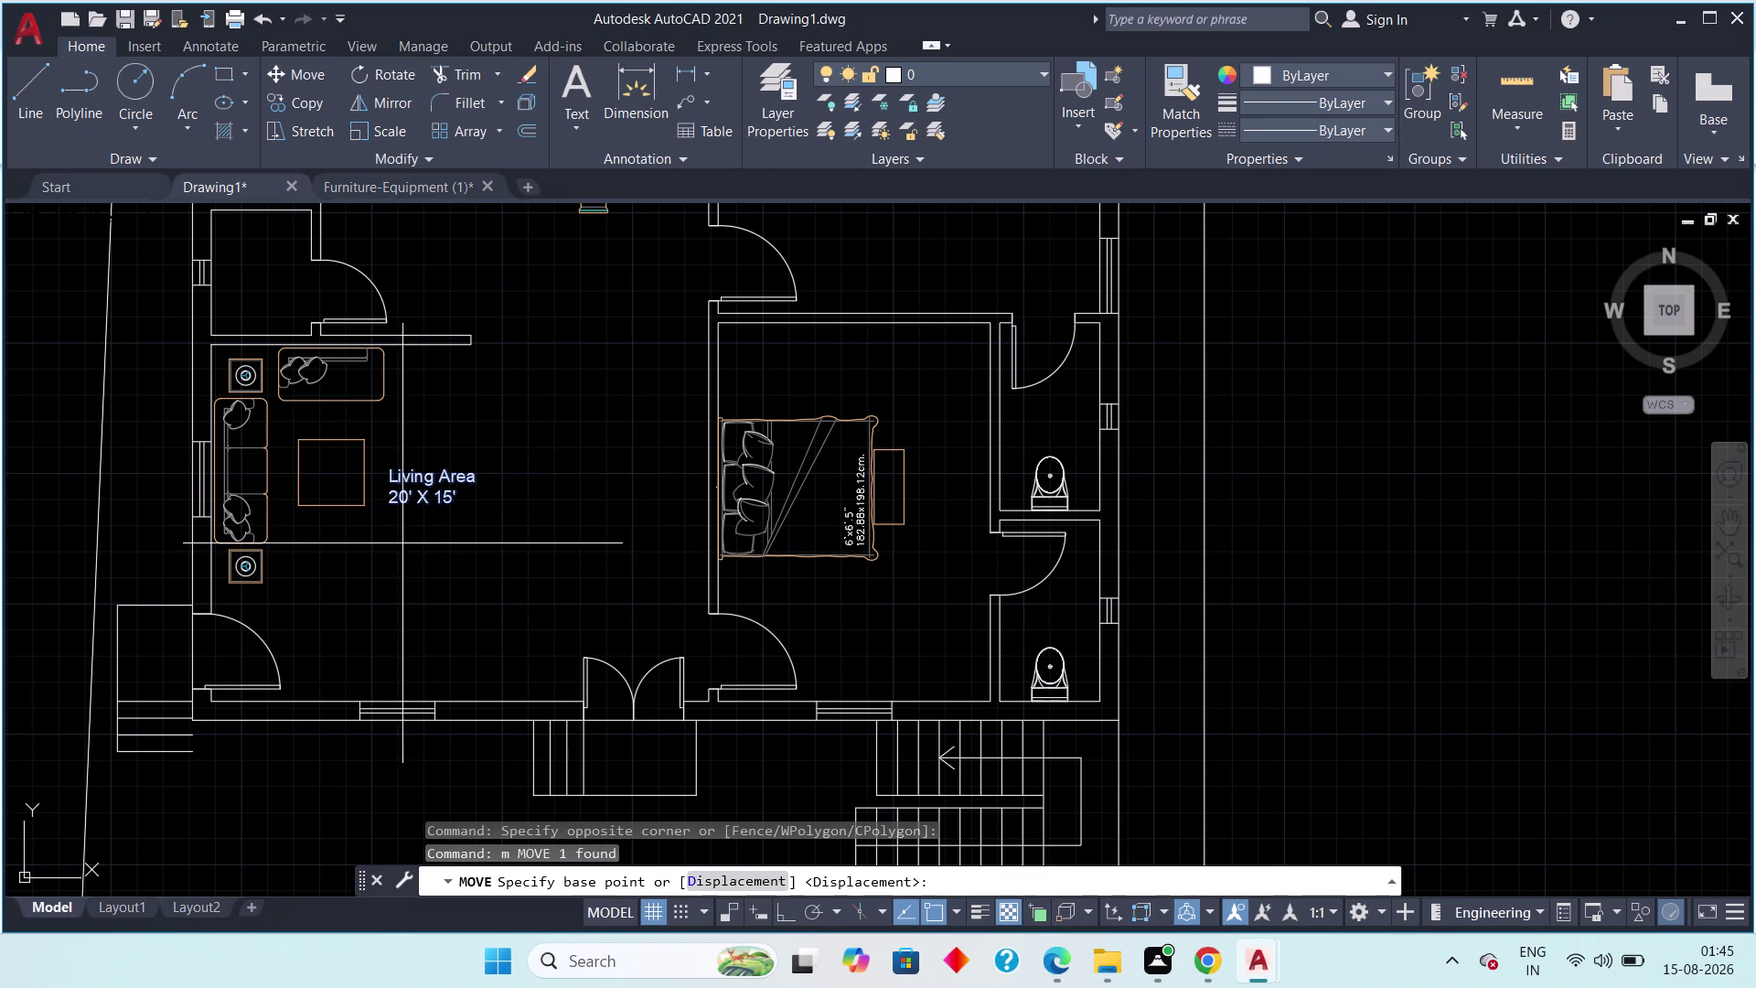
click(438, 489)
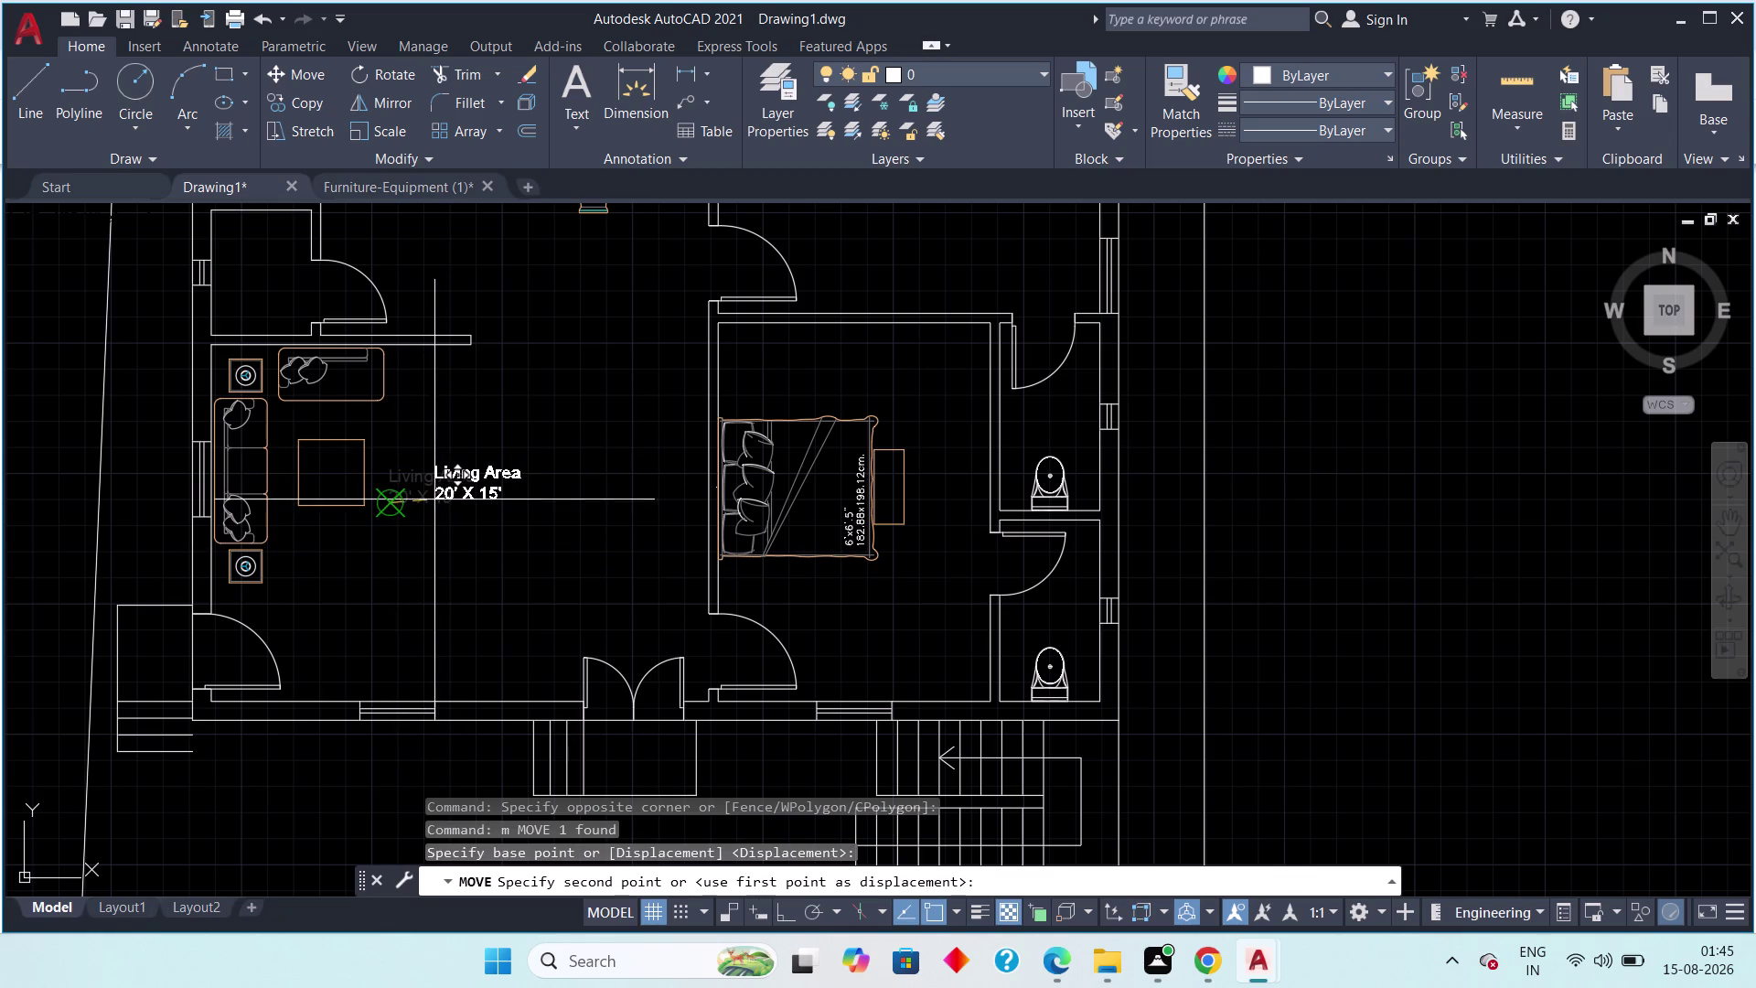
click(419, 502)
key(Escape)
key(Escape)
key(Escape)
scroll(up, 3)
key(Escape)
key(Escape)
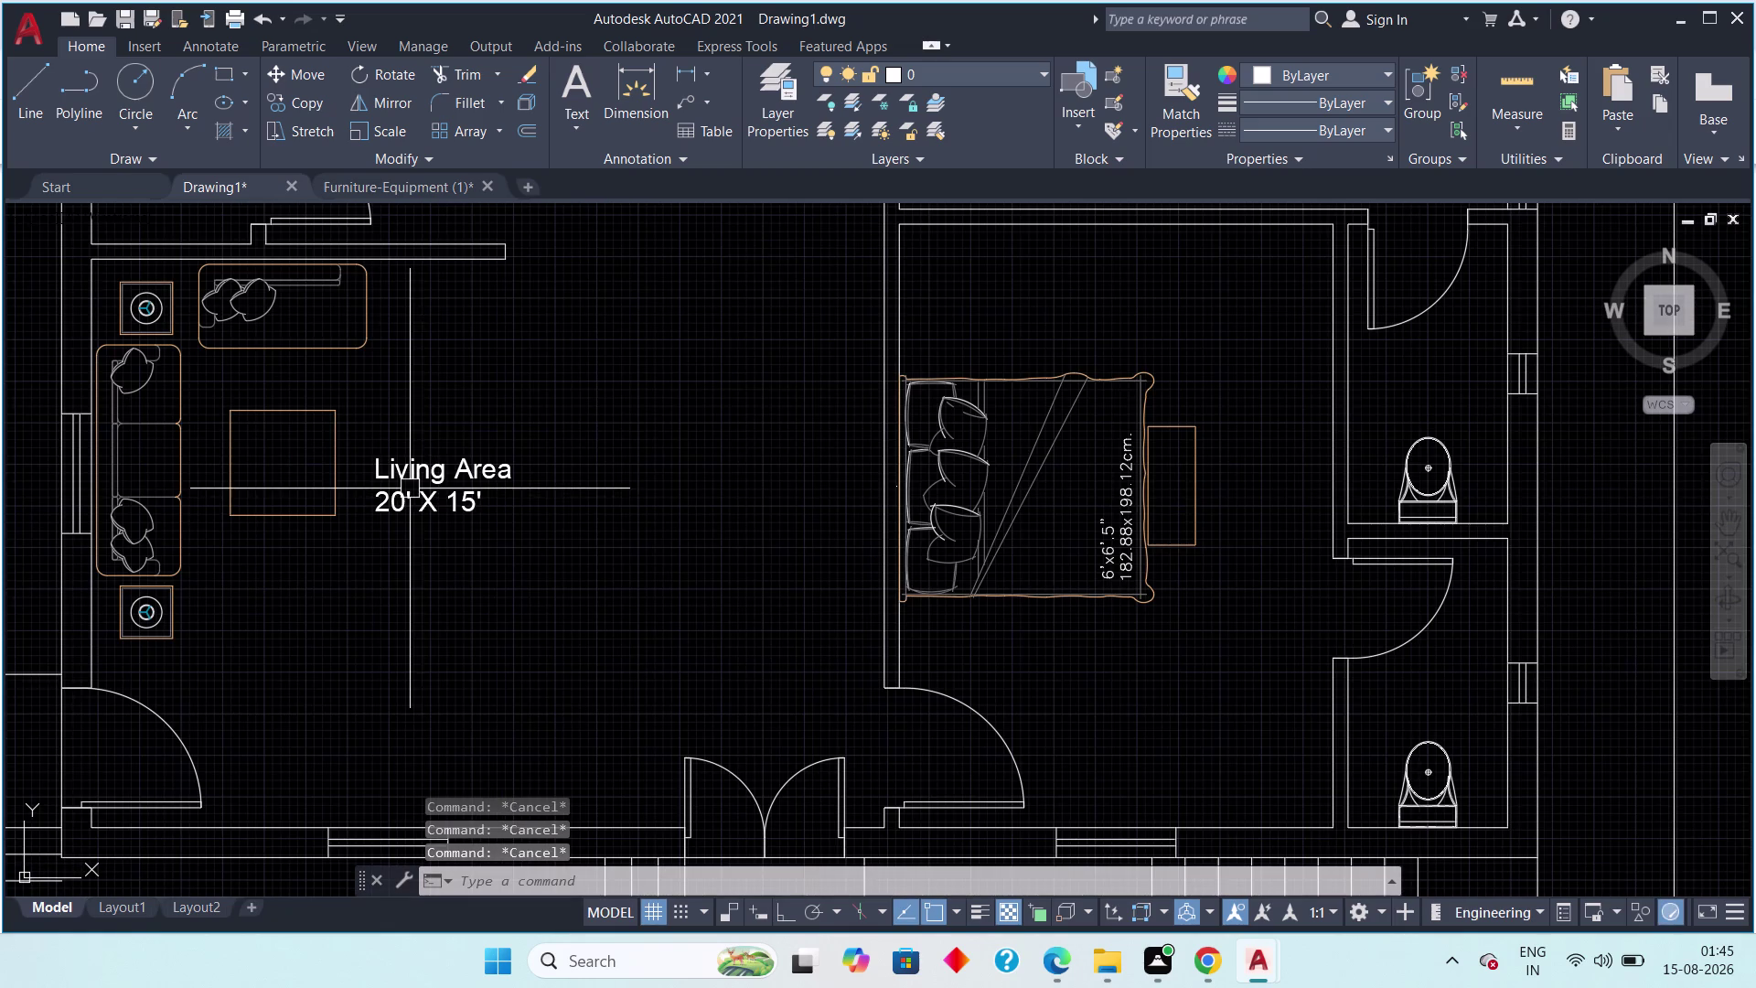
key(Escape)
key(Escape)
key(Escape)
key(Escape)
scroll(up, 3)
key(Escape)
key(Escape)
key(Escape)
Move the Living Area label farther right into position within the living room.
drag(564, 390, 534, 411)
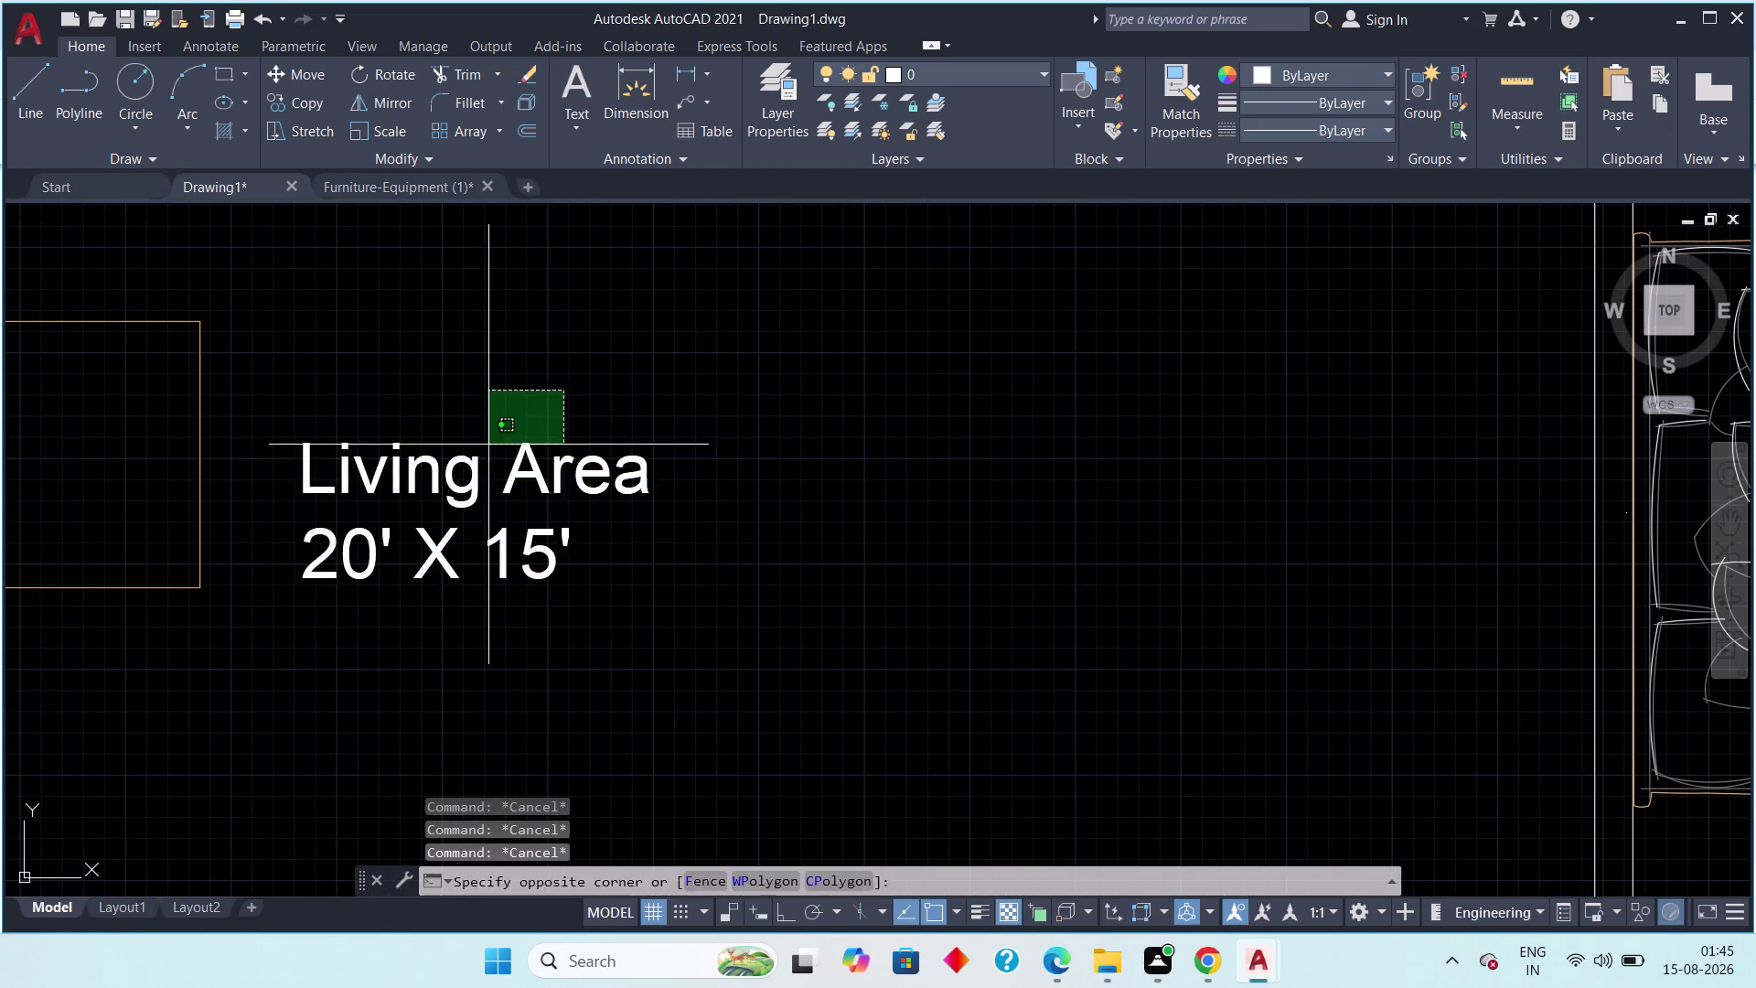
click(420, 558)
key(m)
key(space)
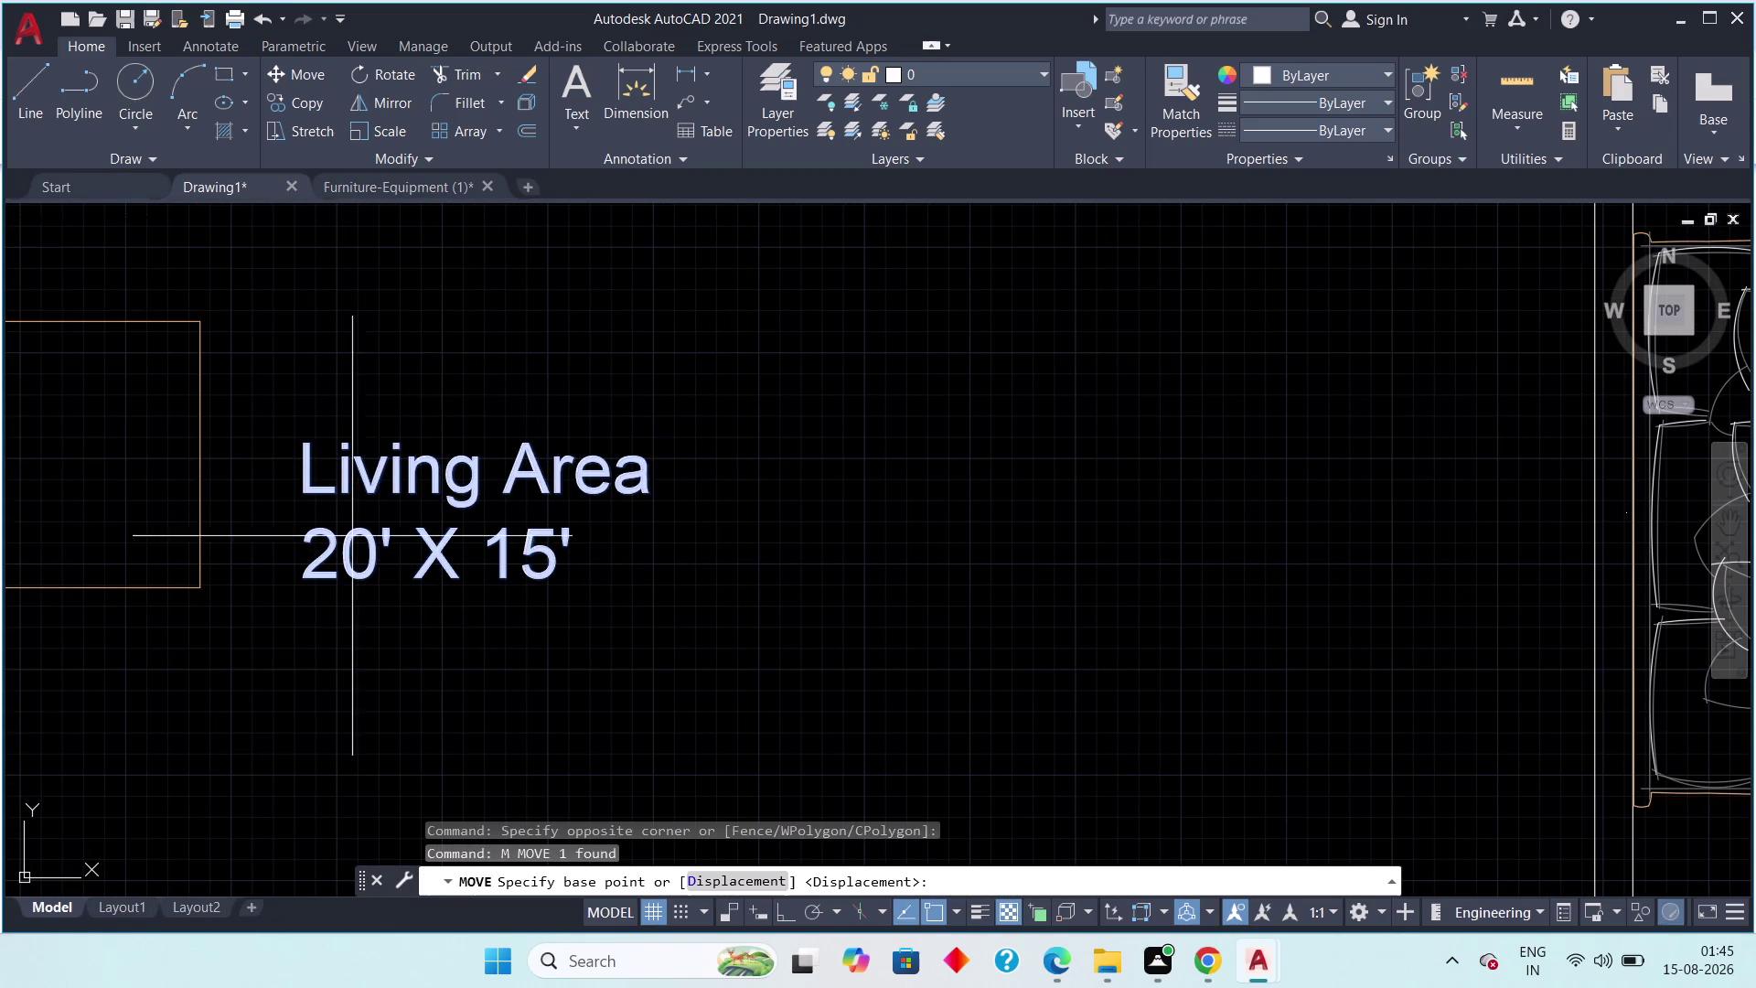
click(298, 448)
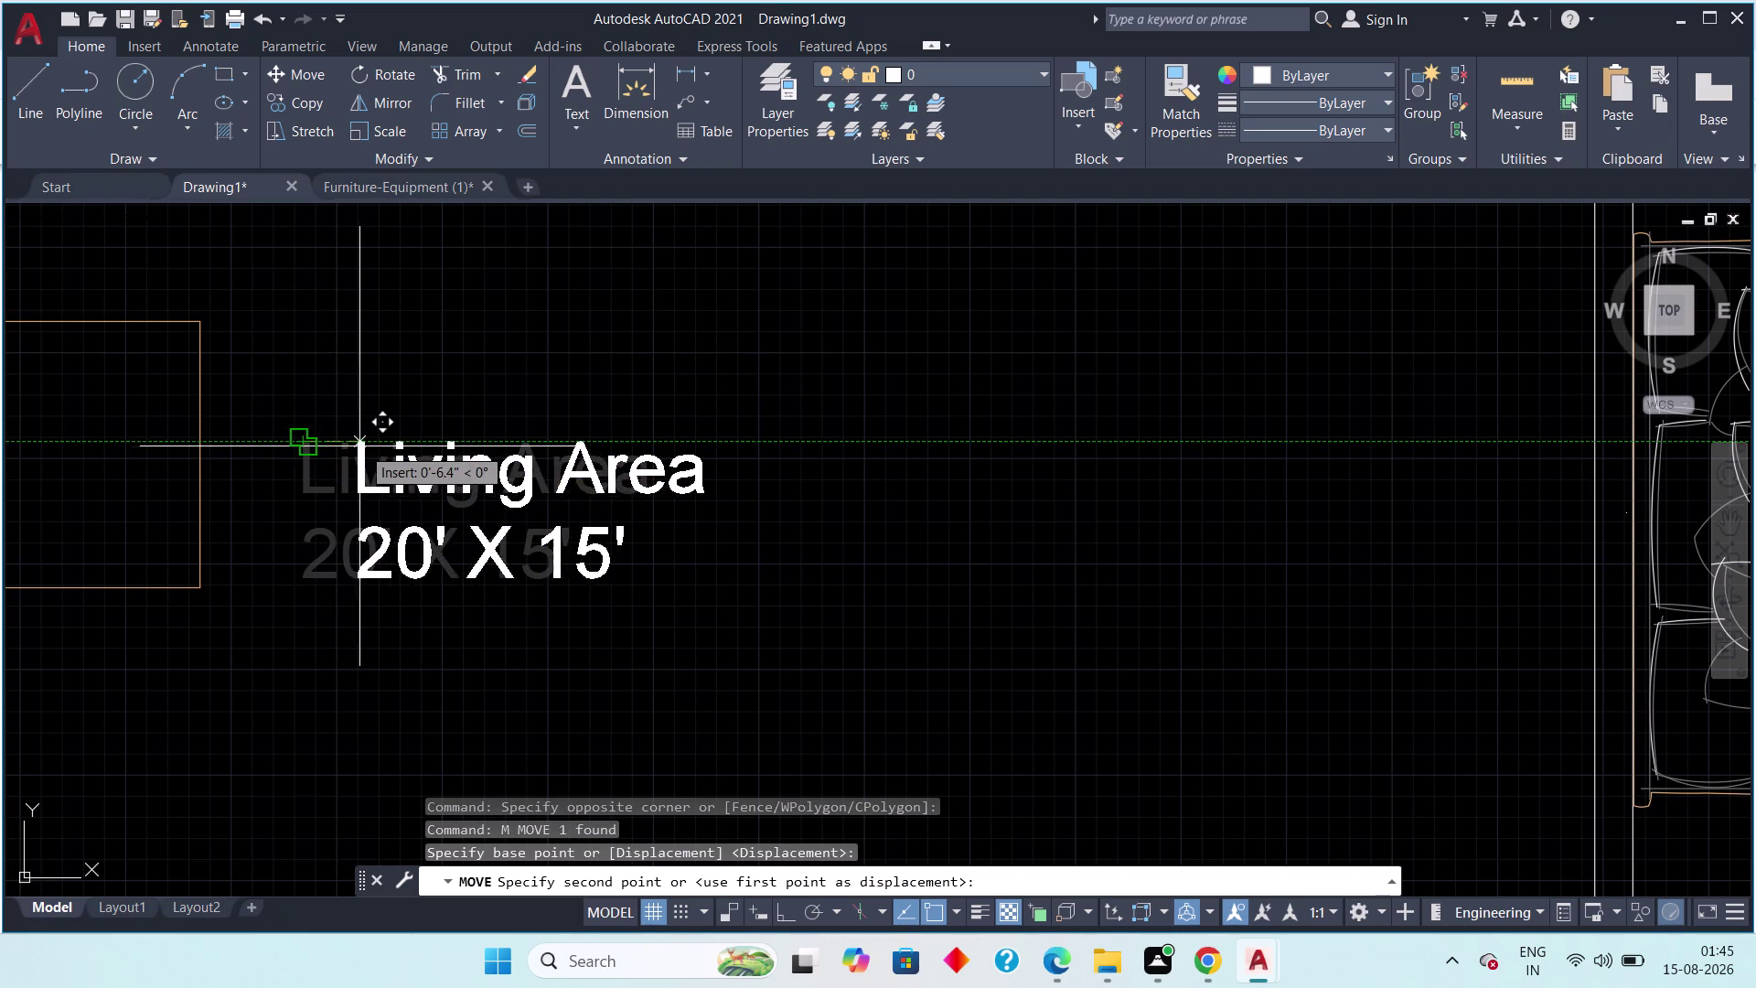
click(447, 449)
scroll(down, 3)
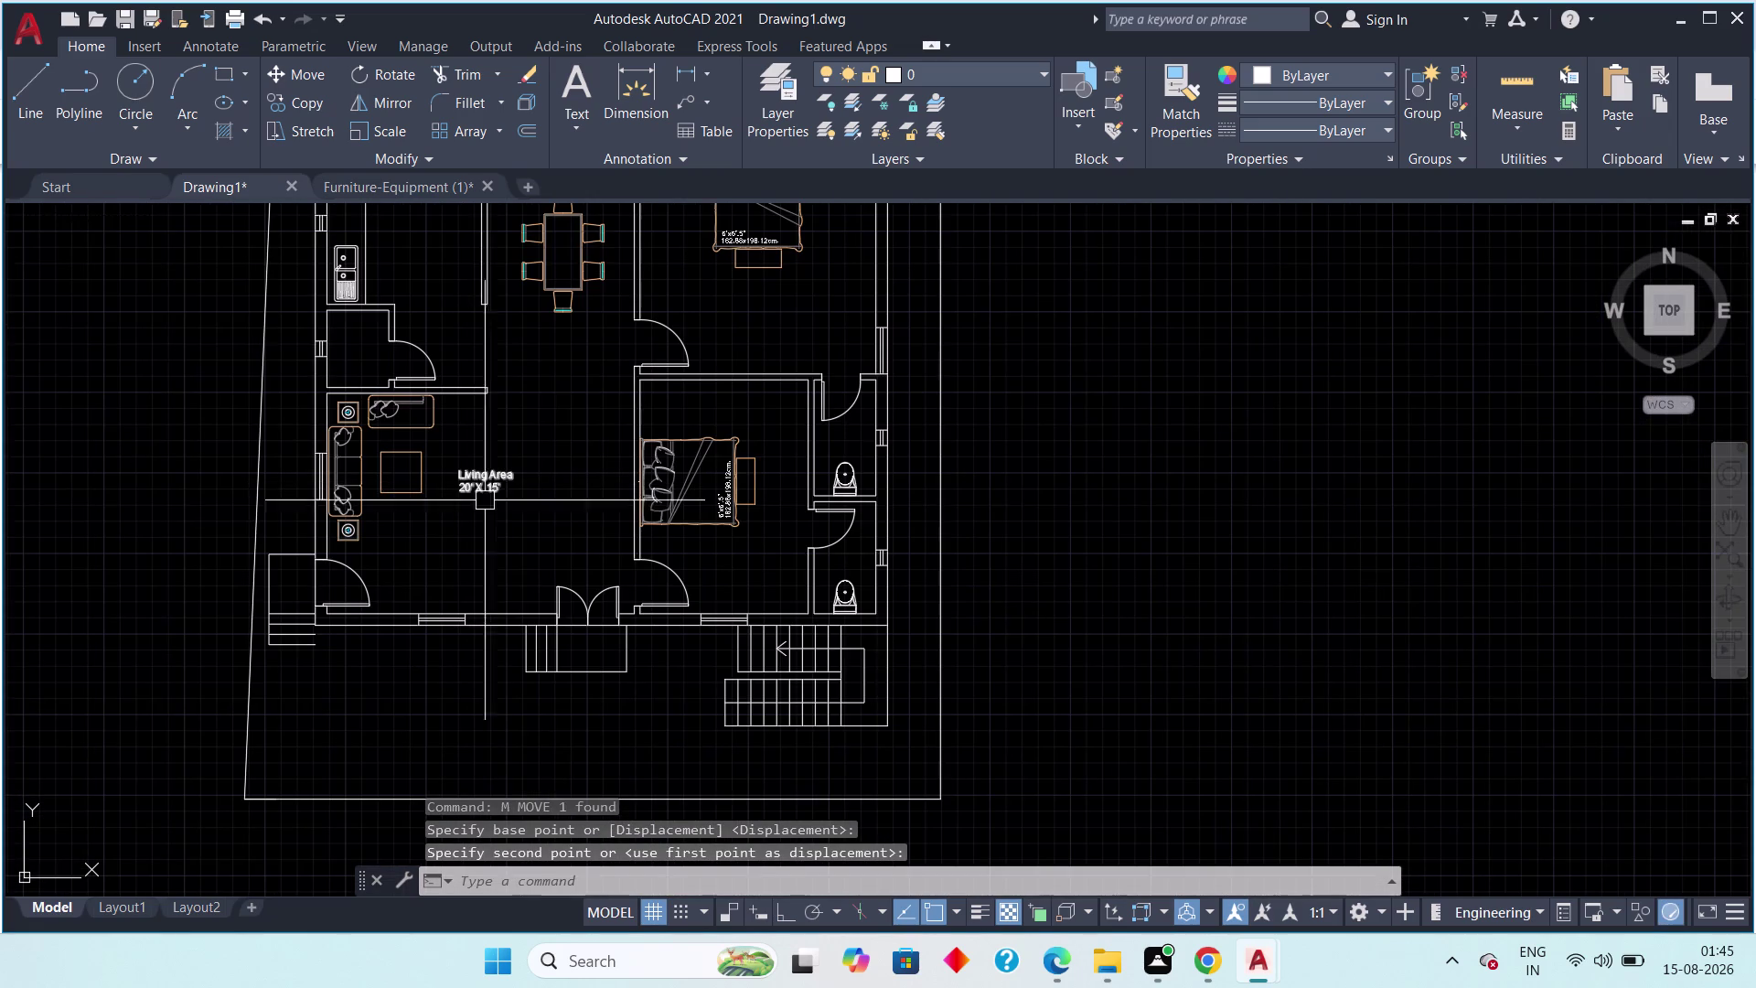
key(Escape)
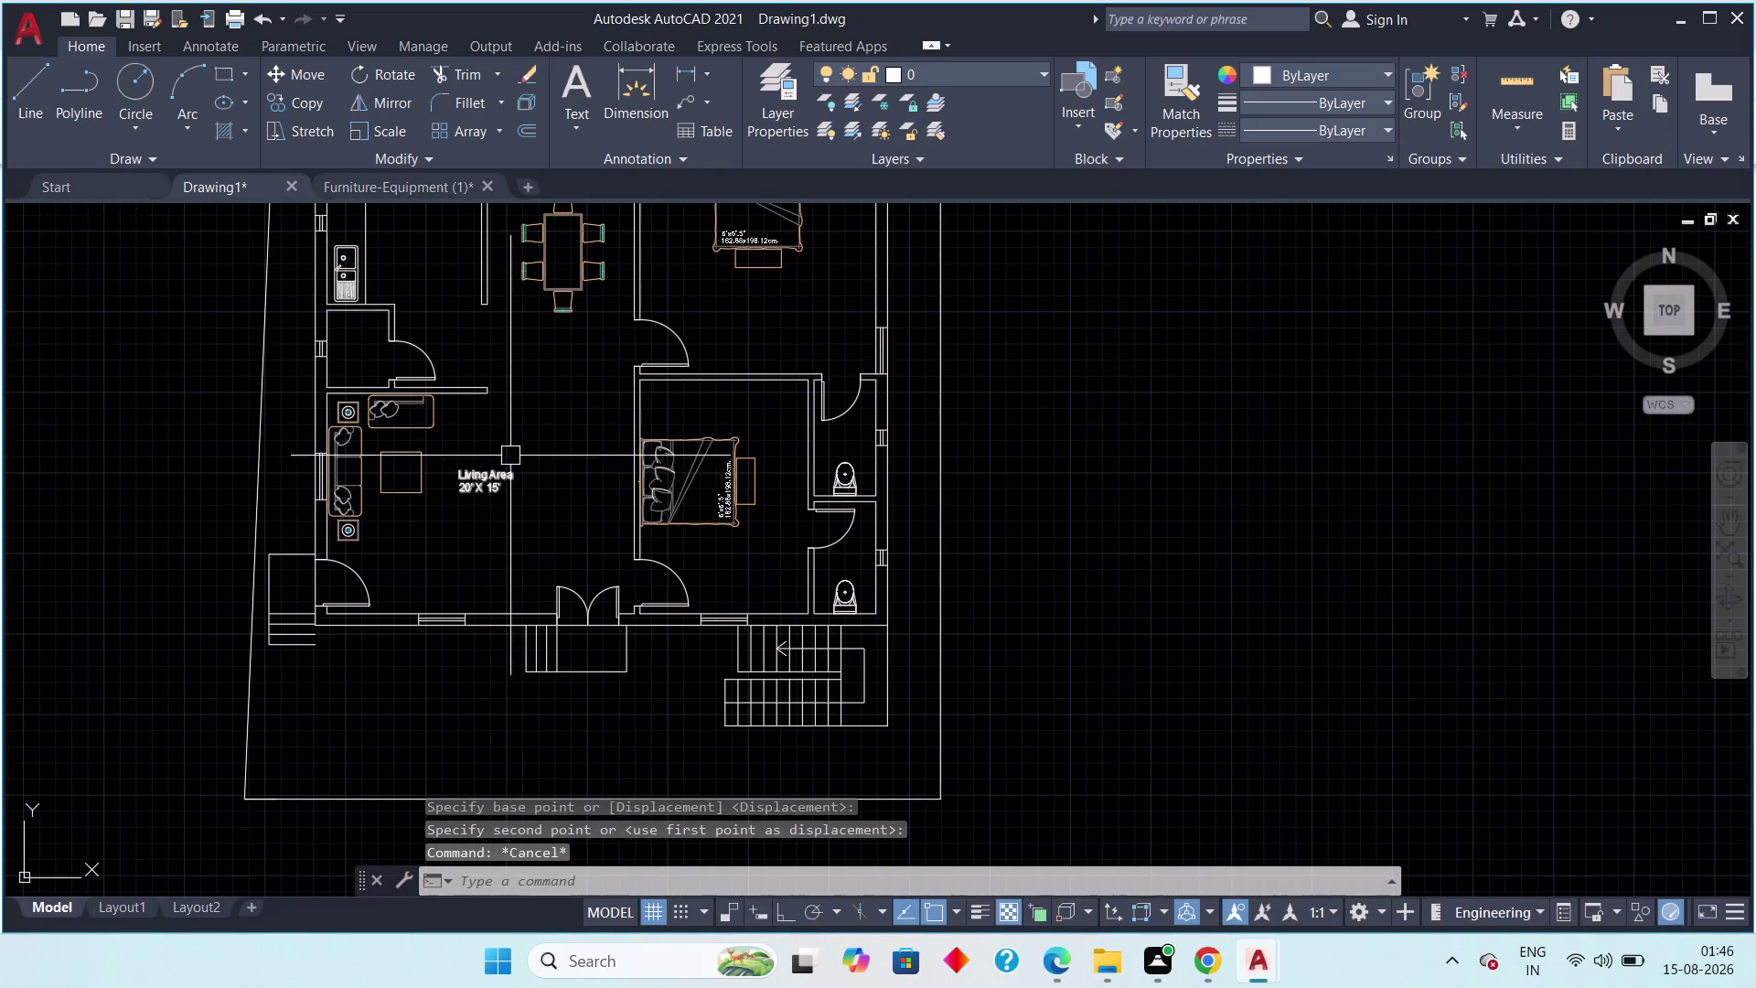
Center the living room, select the label and start COPY (CO) on it.
scroll(up, 3)
middle_drag(502, 465, 493, 535)
drag(526, 507, 418, 579)
click(360, 611)
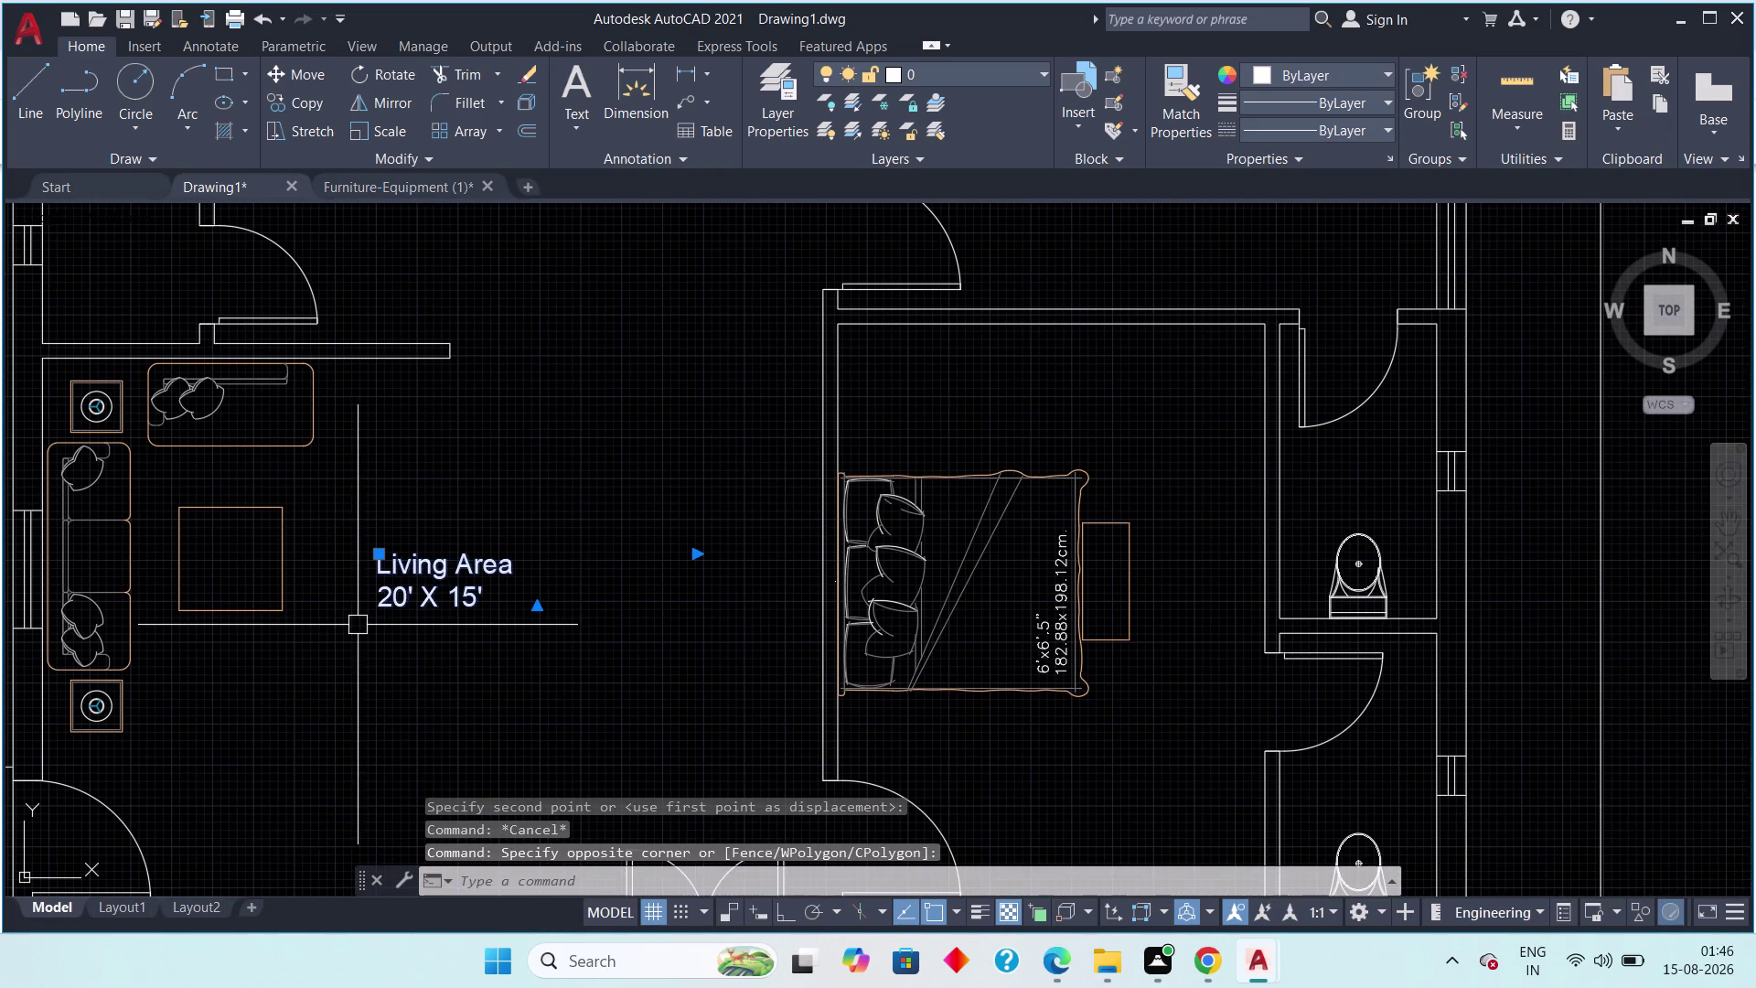
key(c)
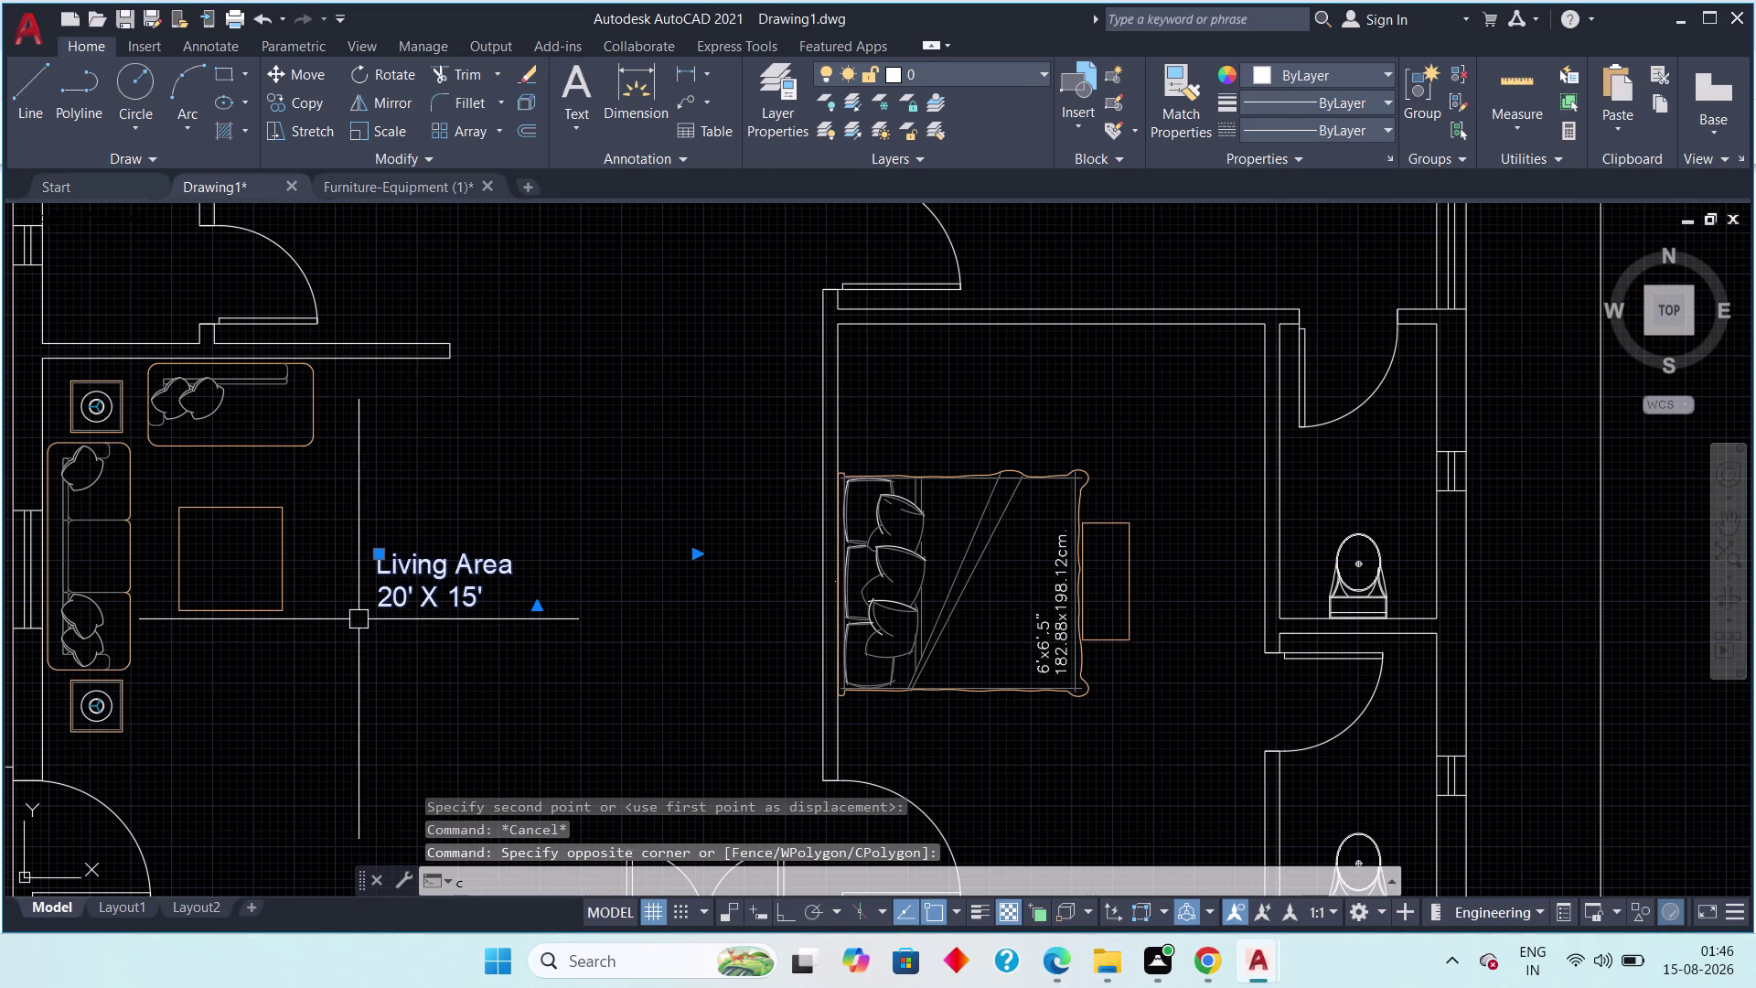
key(o)
key(space)
scroll(down, 3)
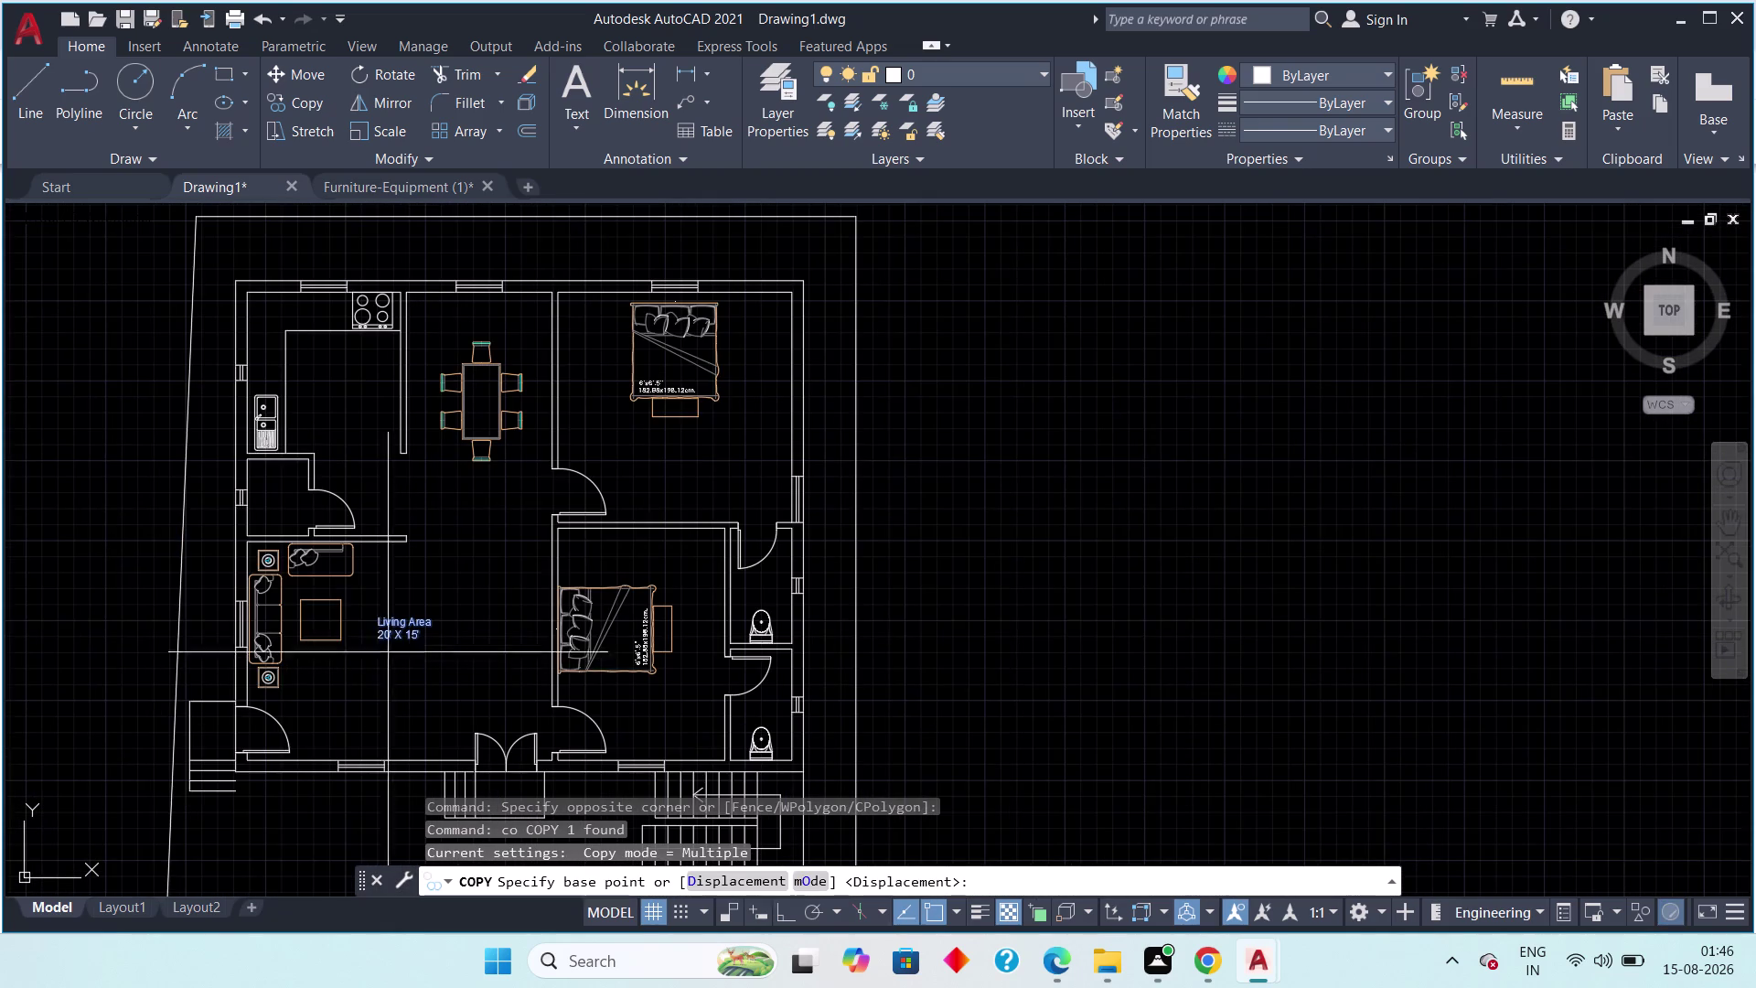
Pick the label's base point and place copies in the small side room and kitchen.
scroll(up, 3)
middle_drag(399, 622, 438, 719)
scroll(down, 3)
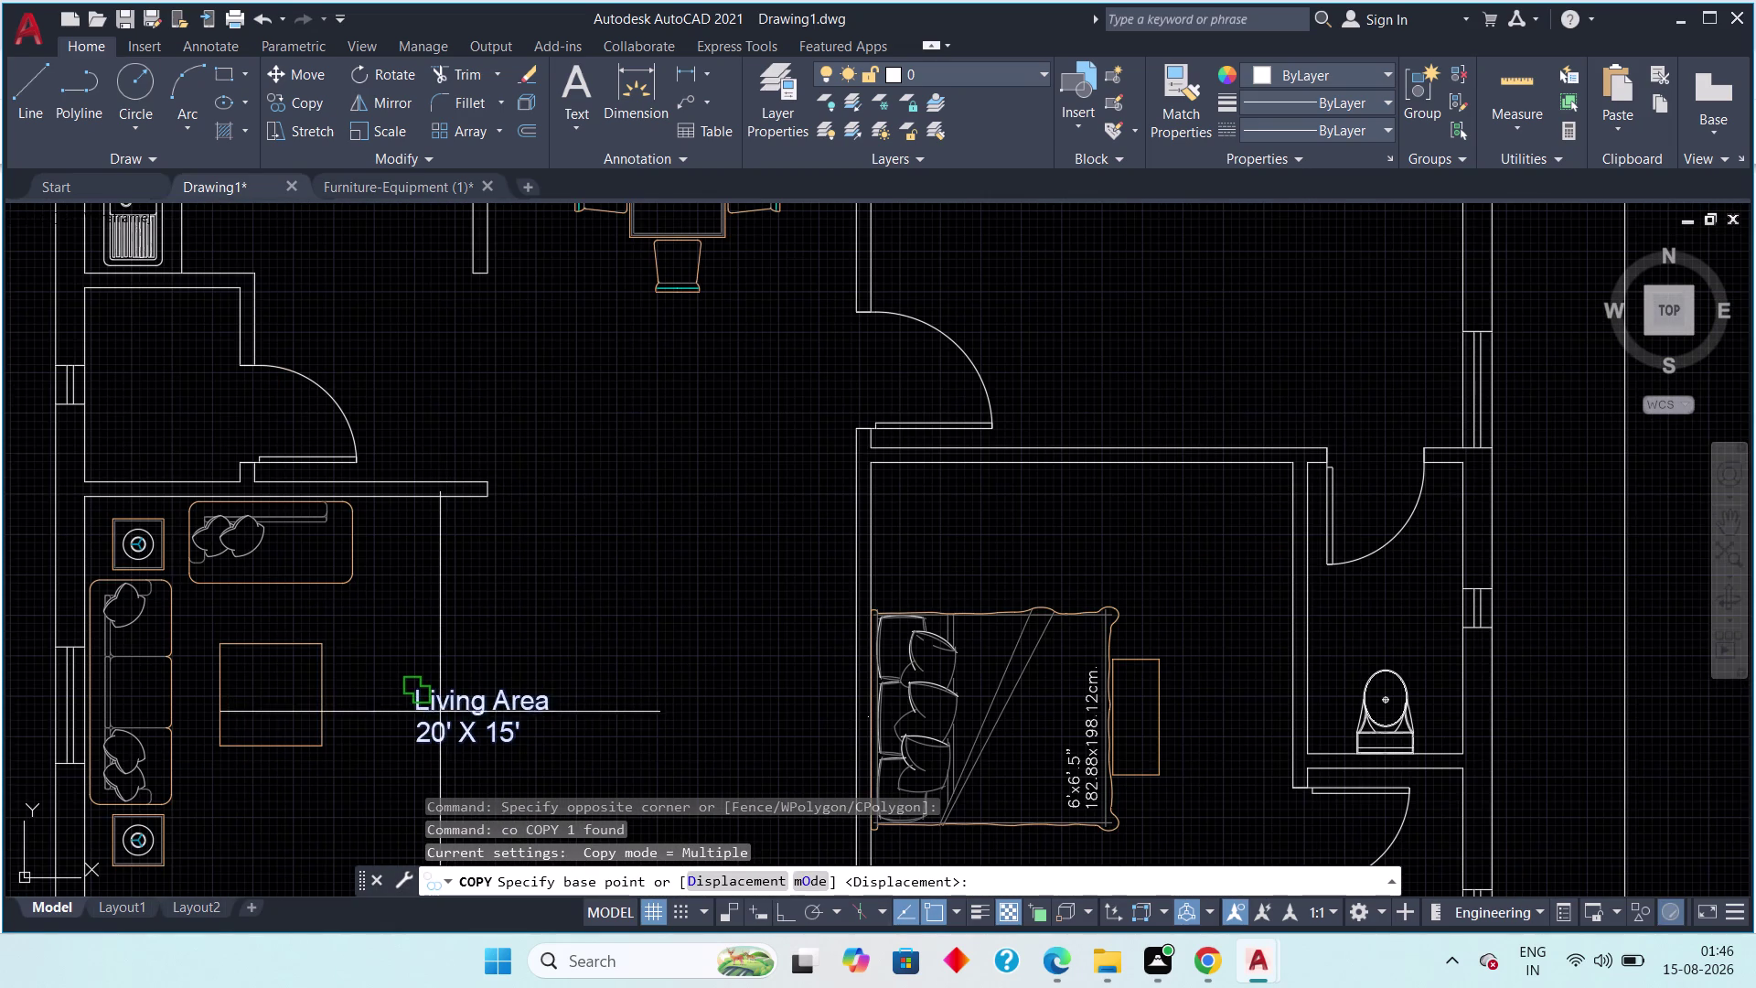
click(418, 696)
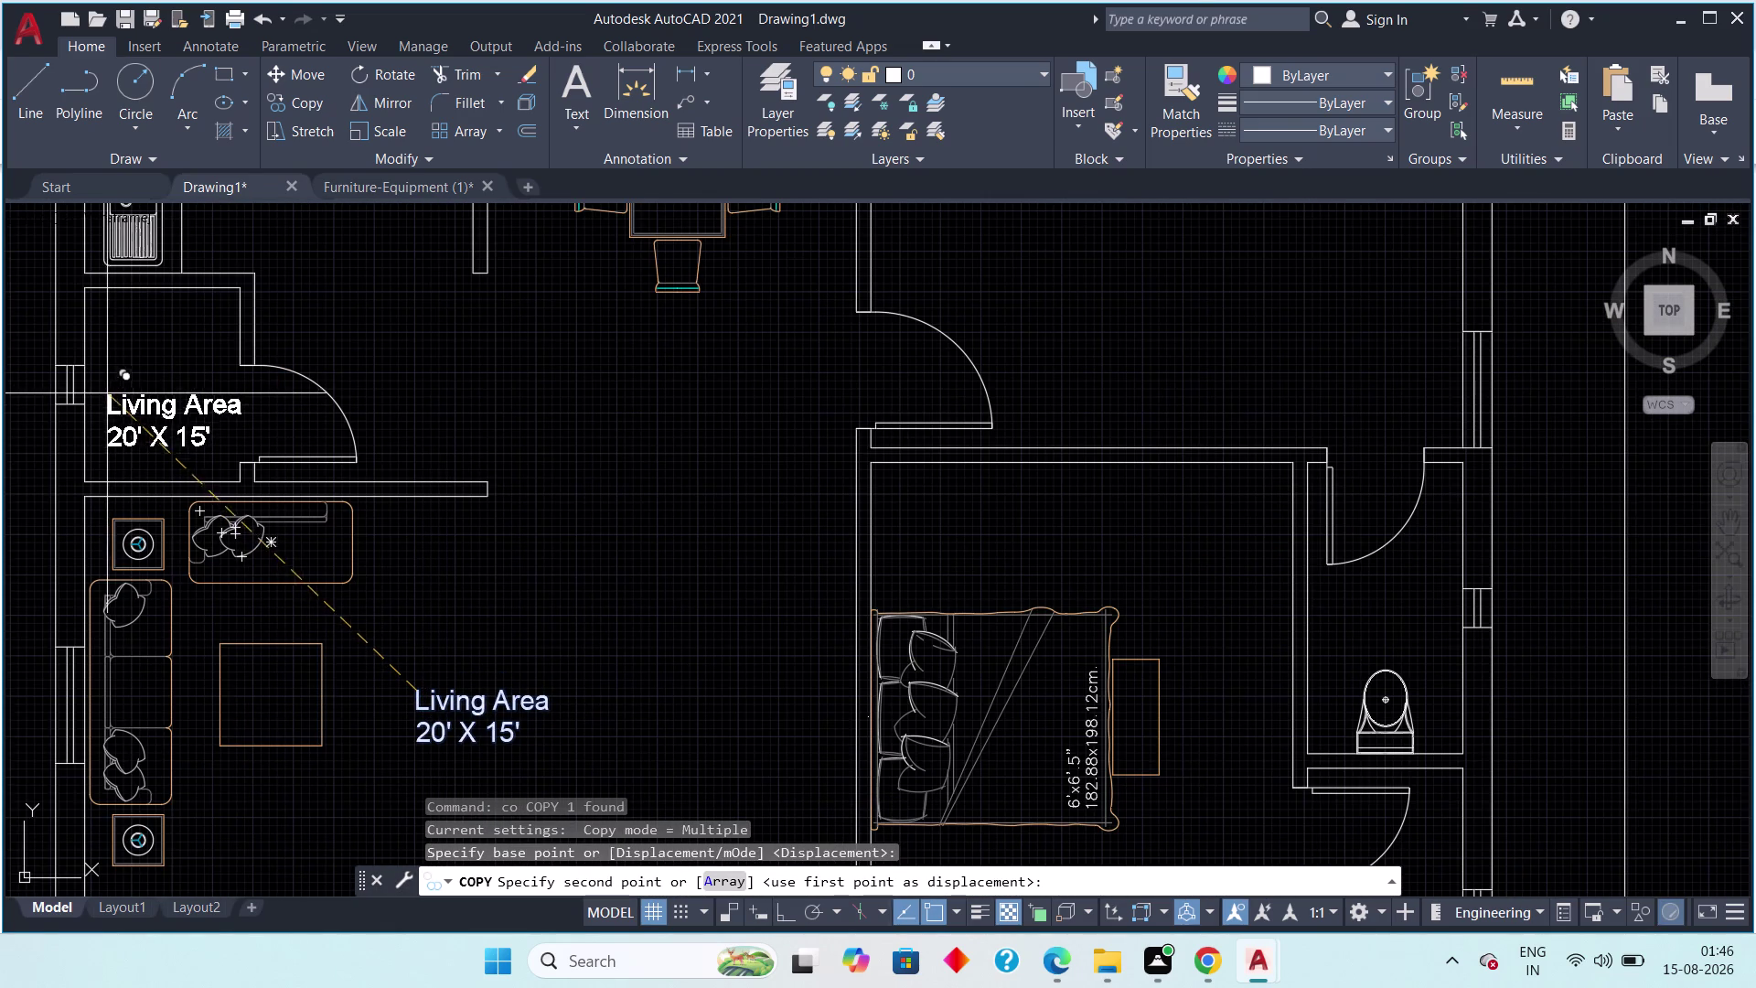
click(110, 369)
middle_drag(213, 387, 291, 670)
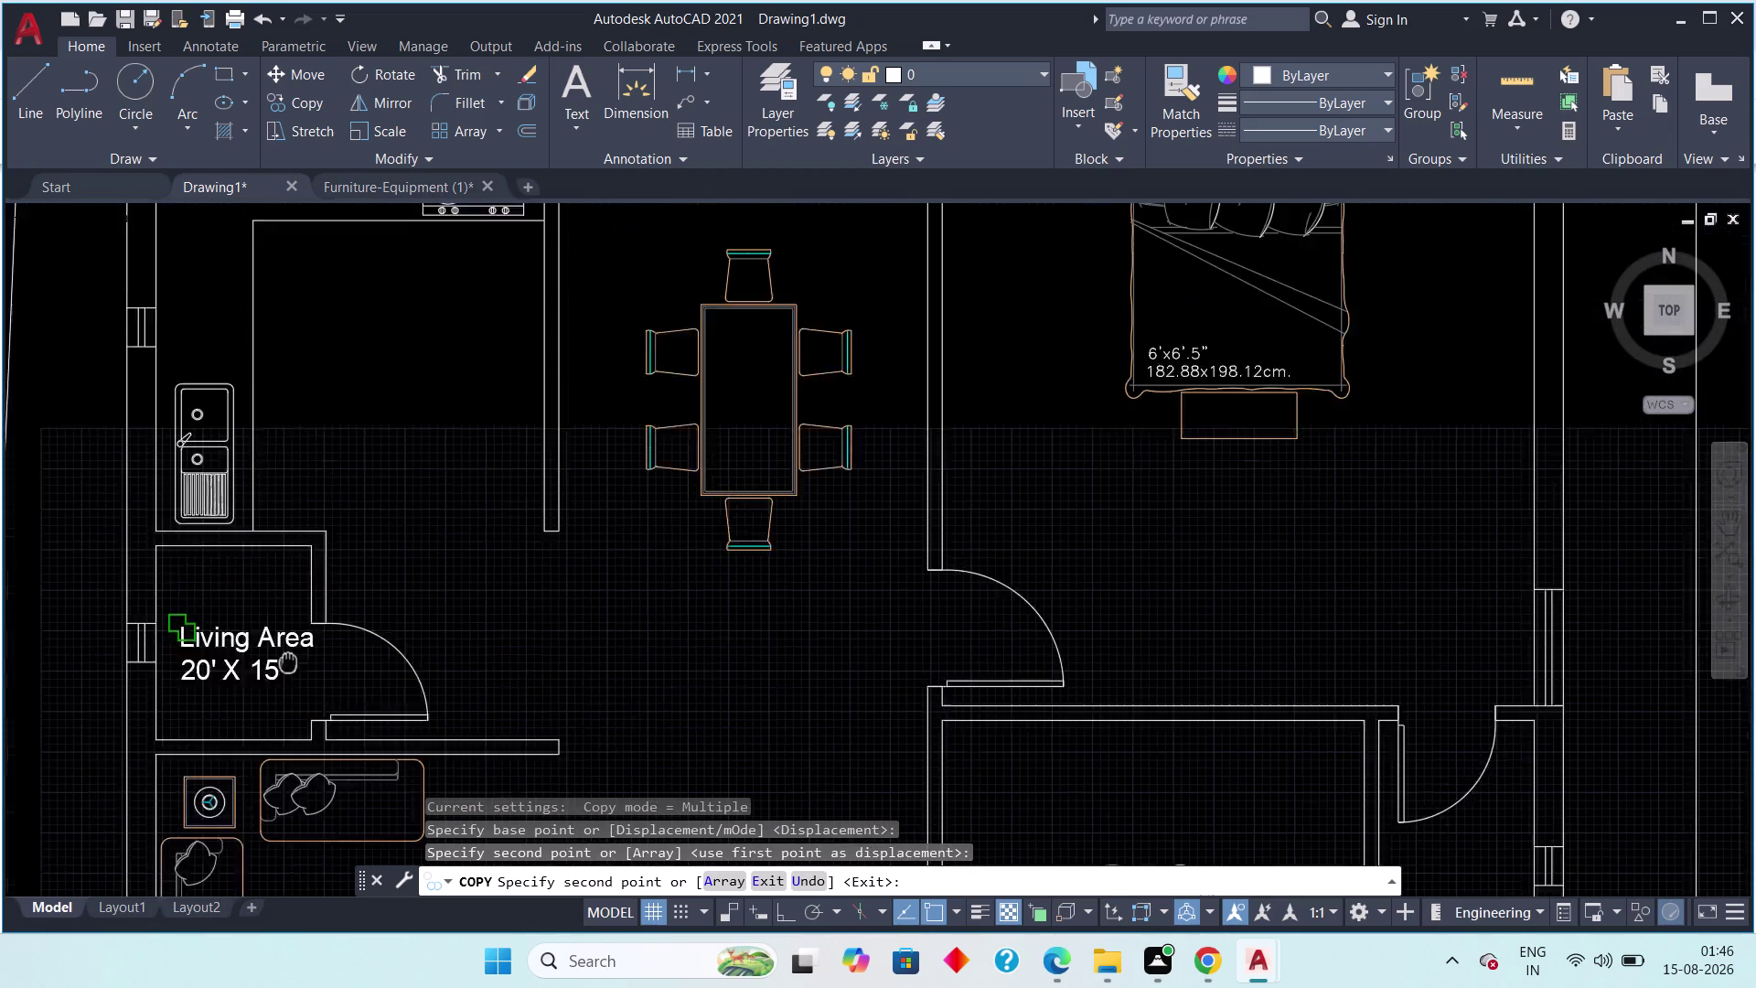
middle_drag(291, 671, 294, 682)
scroll(down, 3)
click(316, 492)
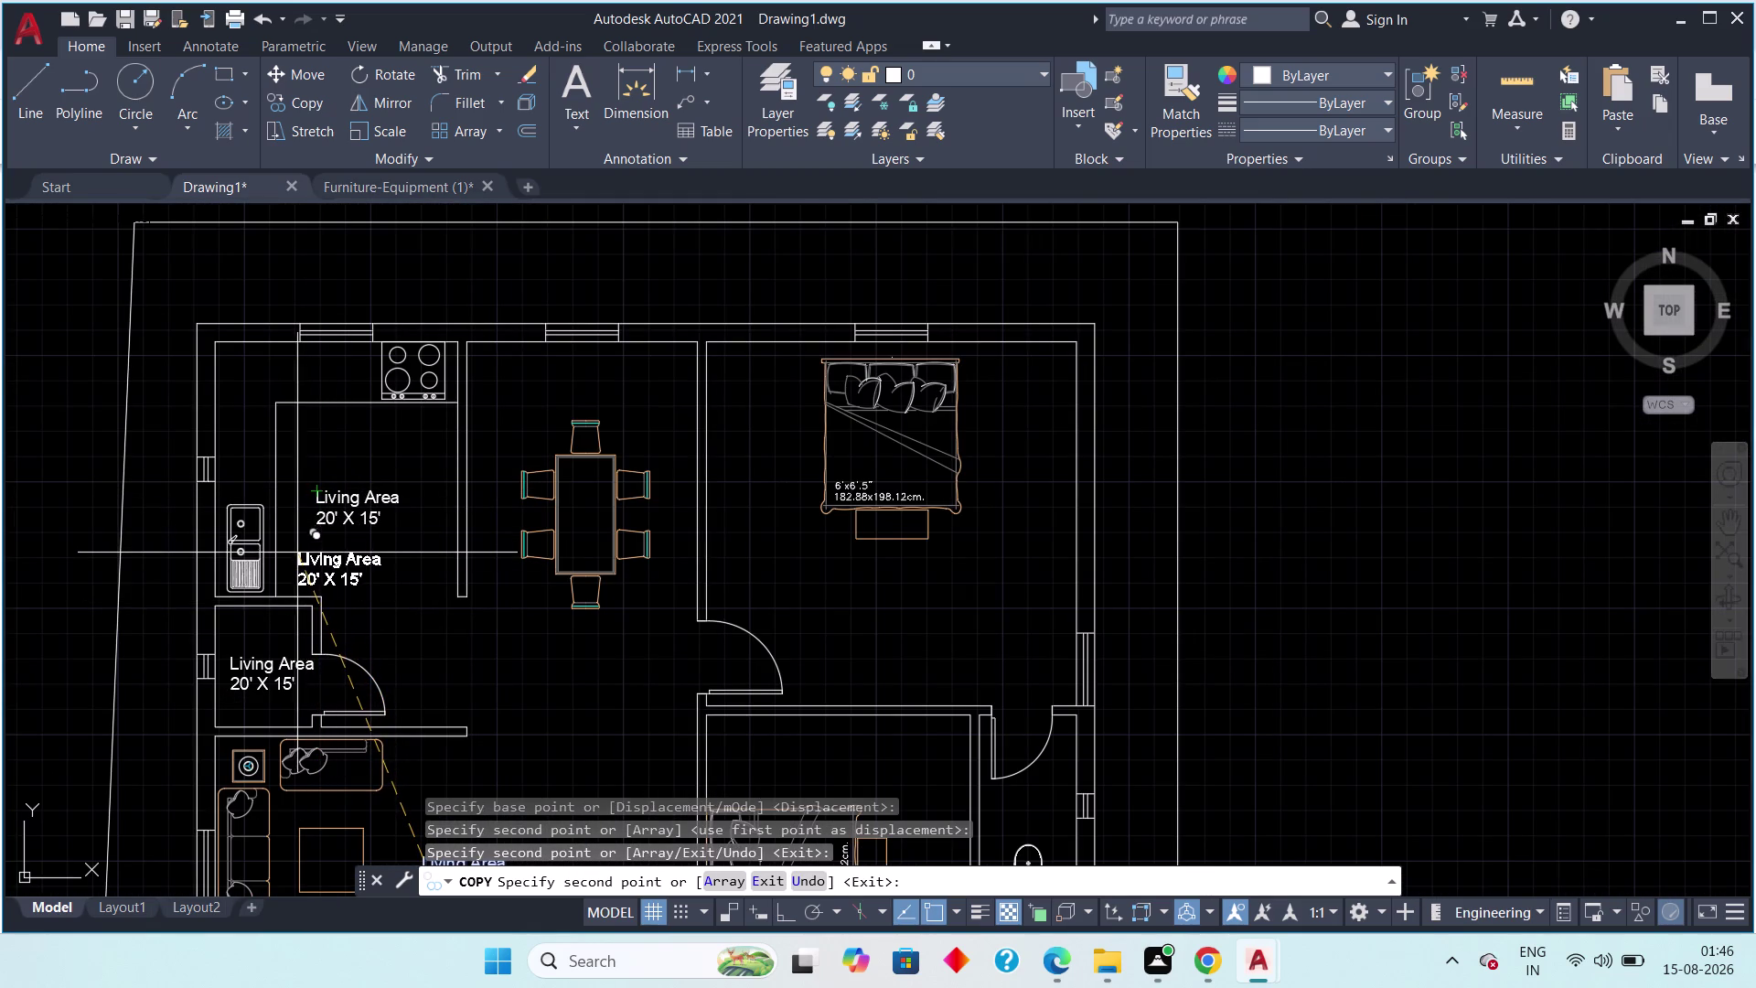
Place label copies in the dining area, both bedrooms and both bathrooms.
click(539, 631)
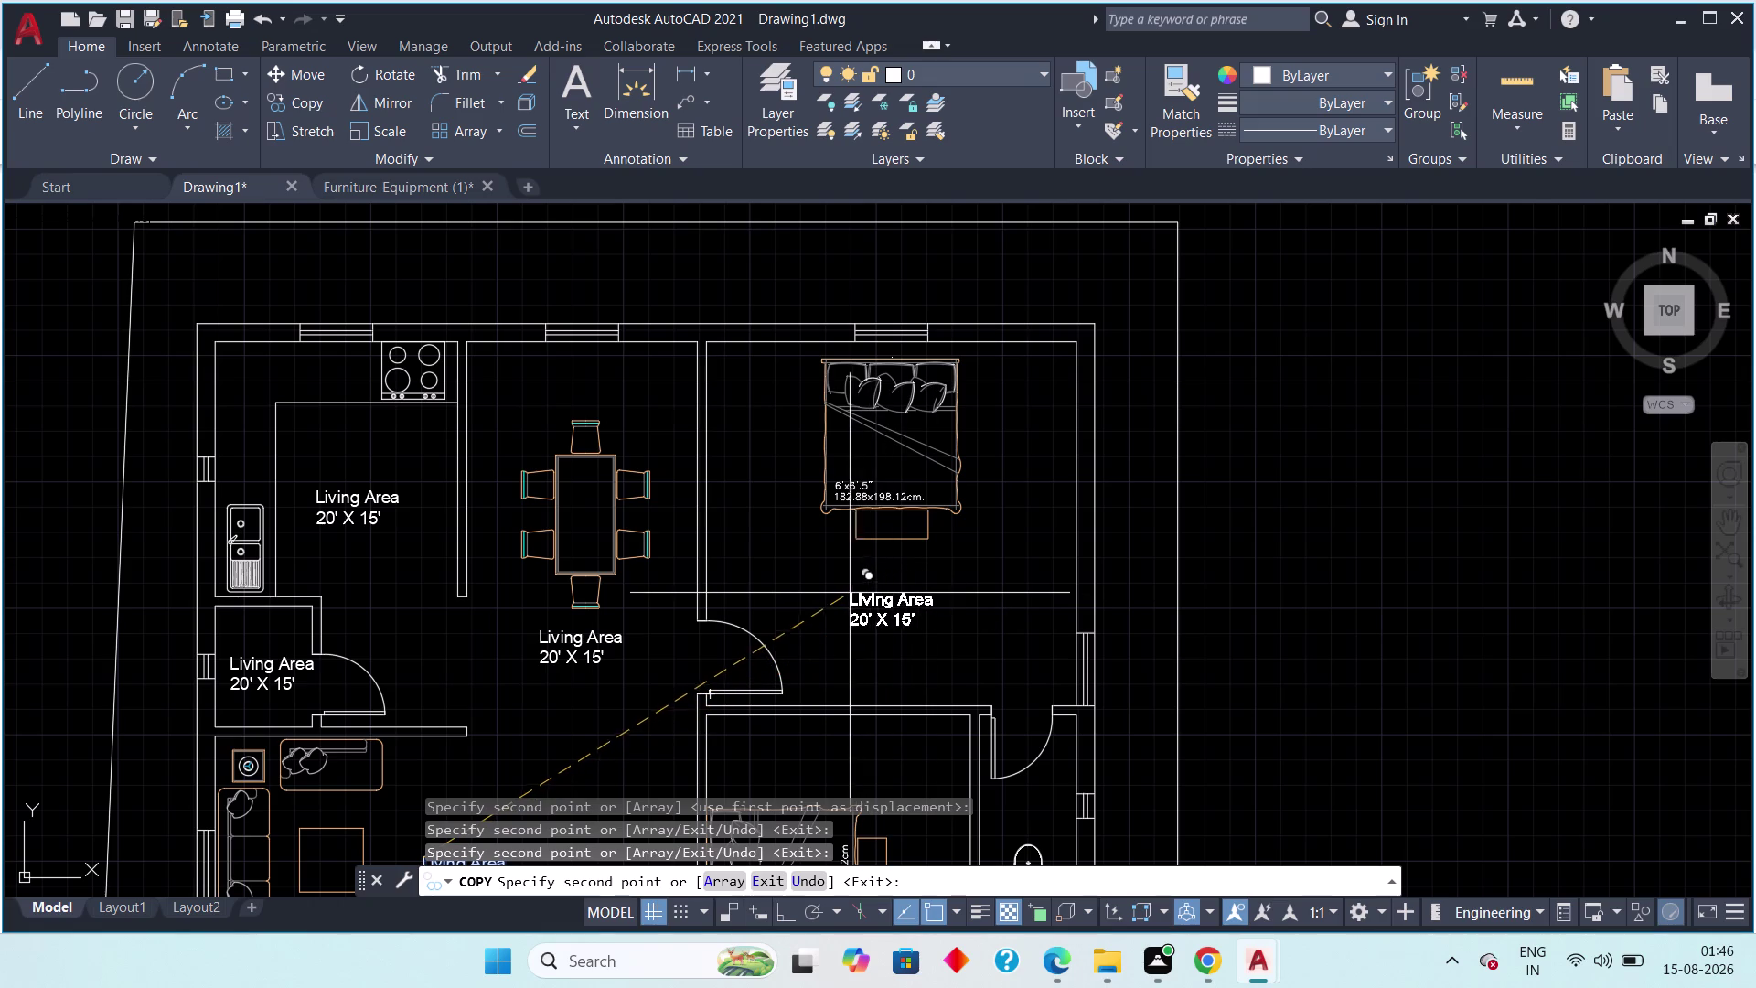
click(841, 588)
middle_drag(863, 627, 699, 373)
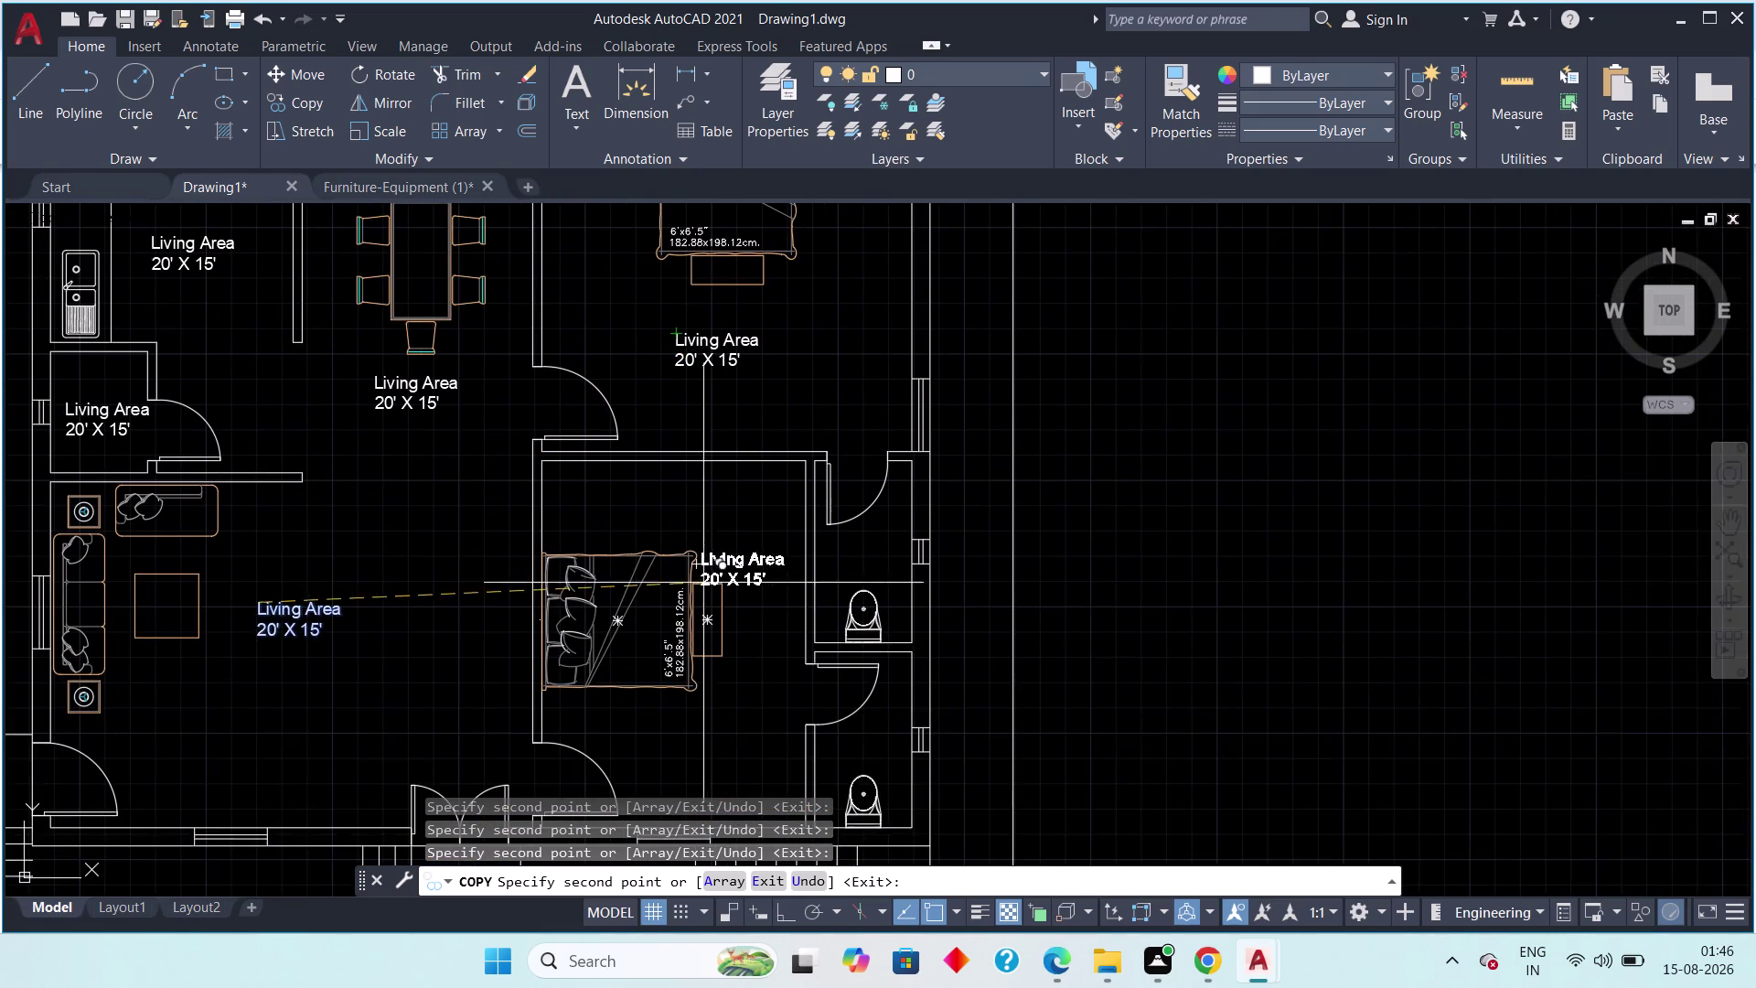
middle_drag(702, 588, 649, 469)
click(615, 608)
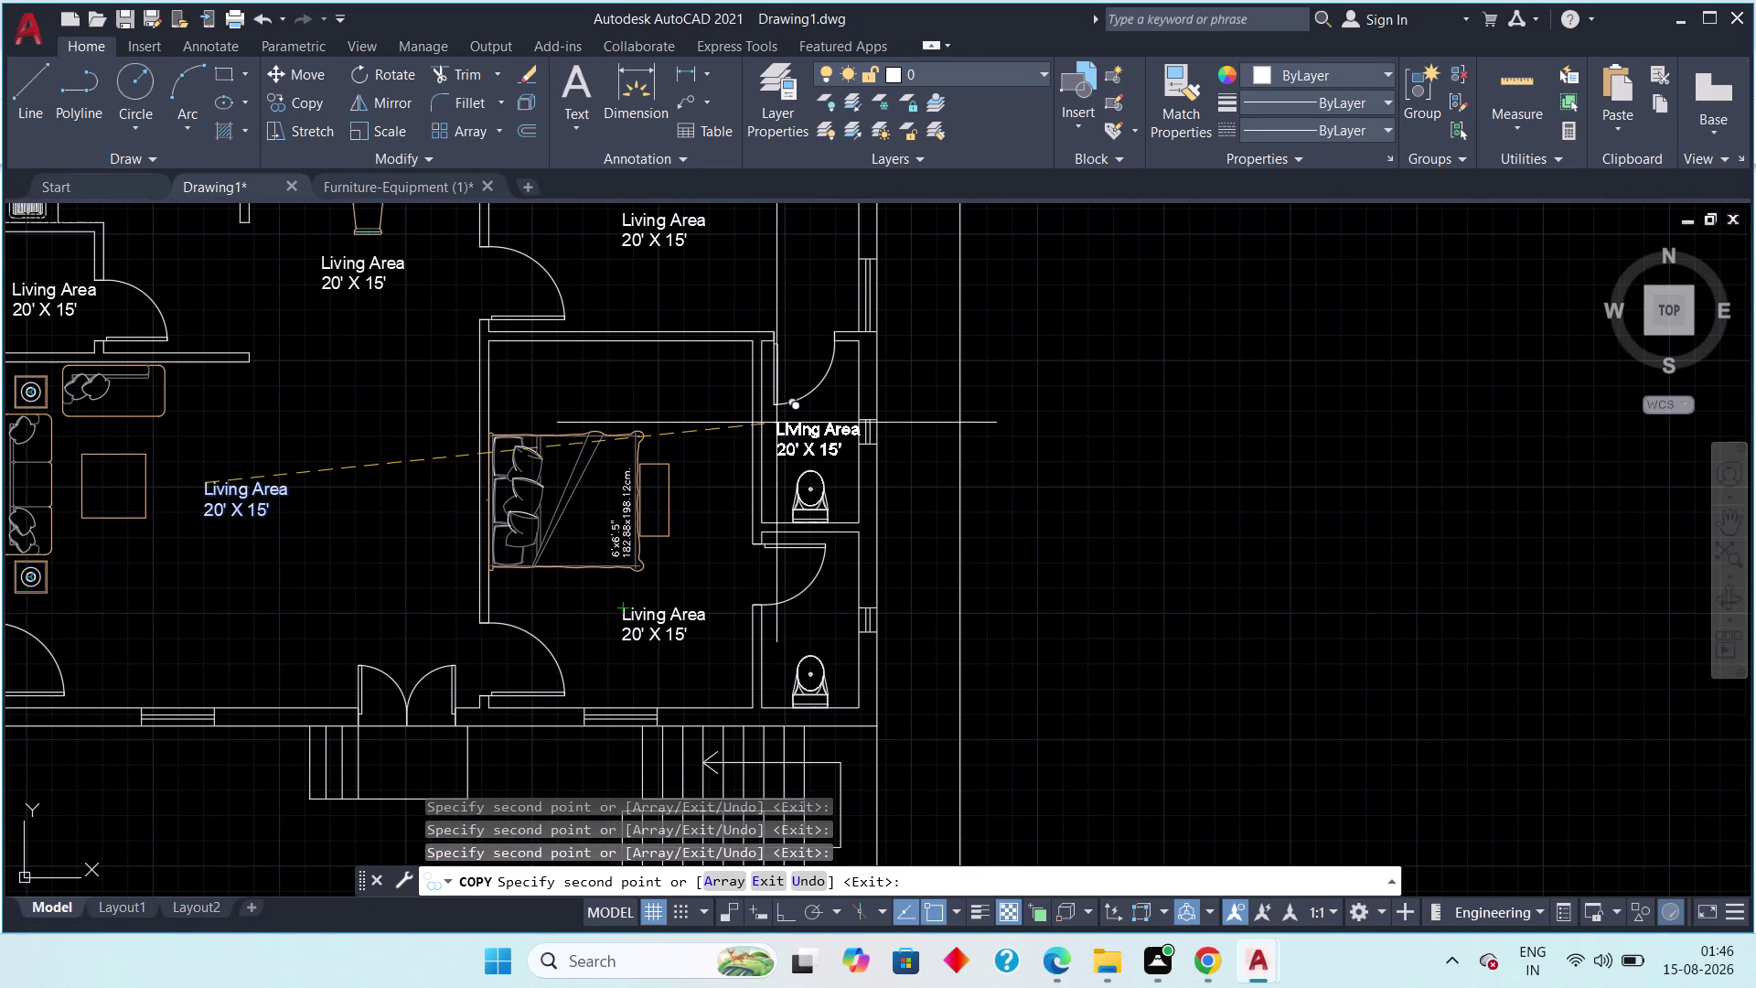
click(775, 422)
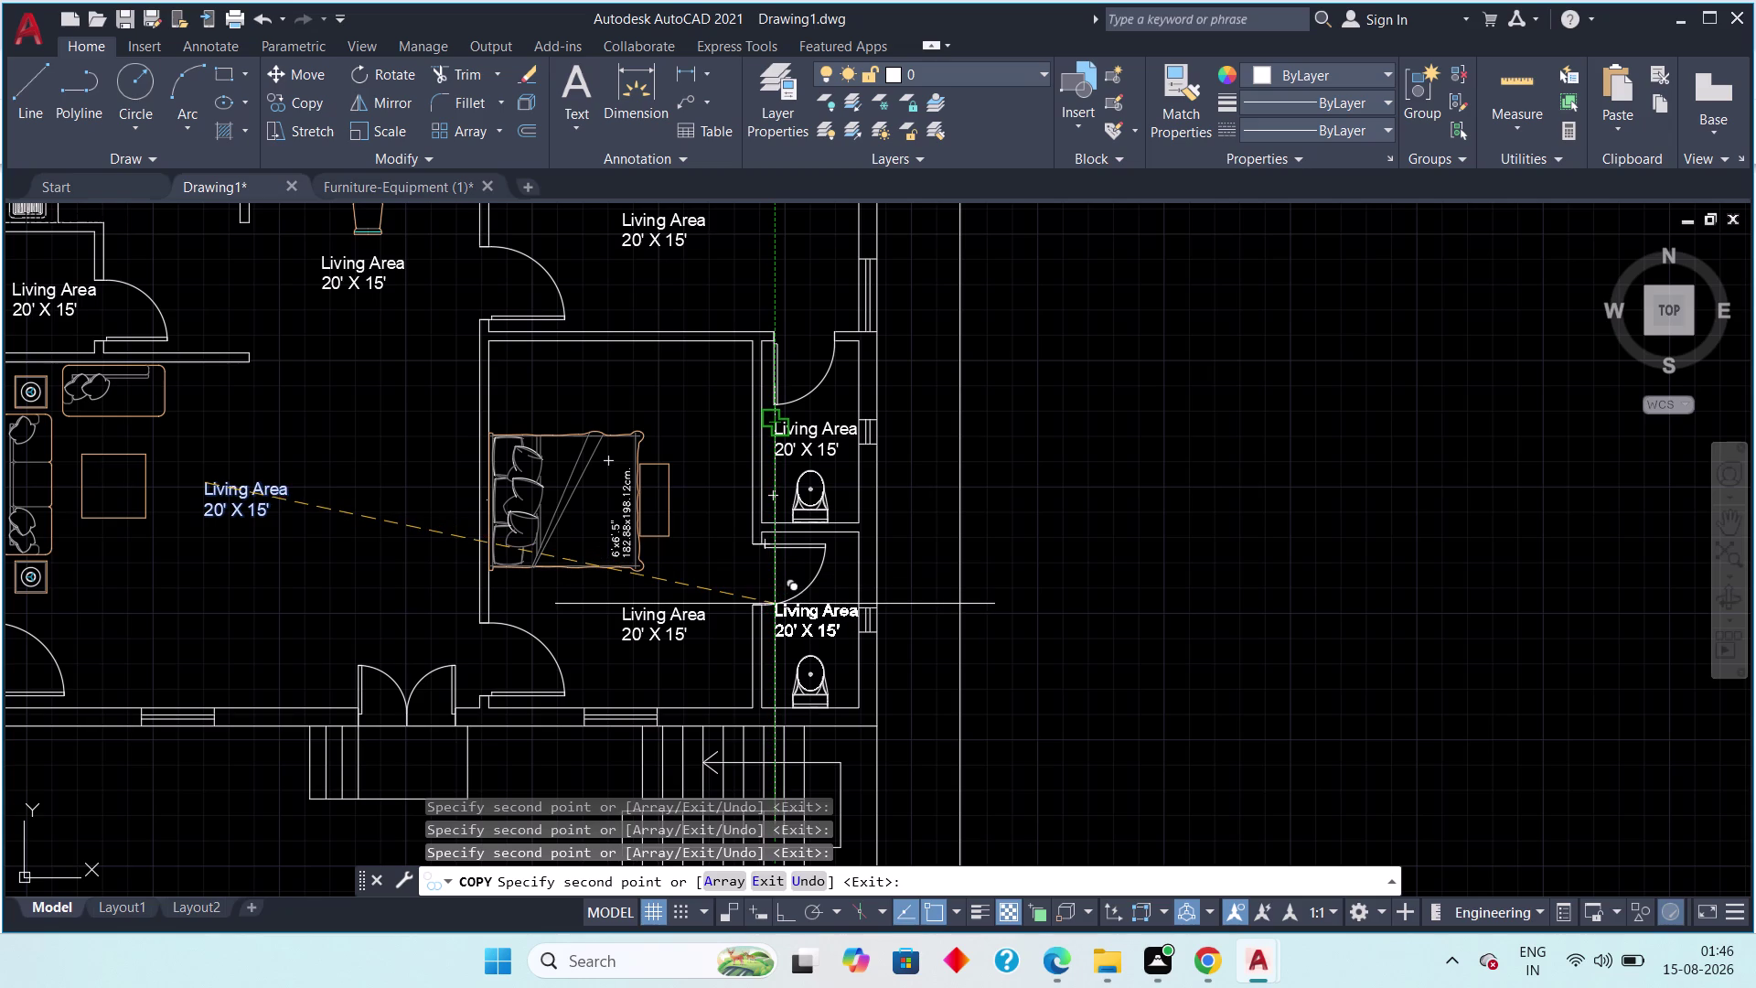
click(769, 595)
End the copy command and pan across the plan to review the labels.
scroll(down, 3)
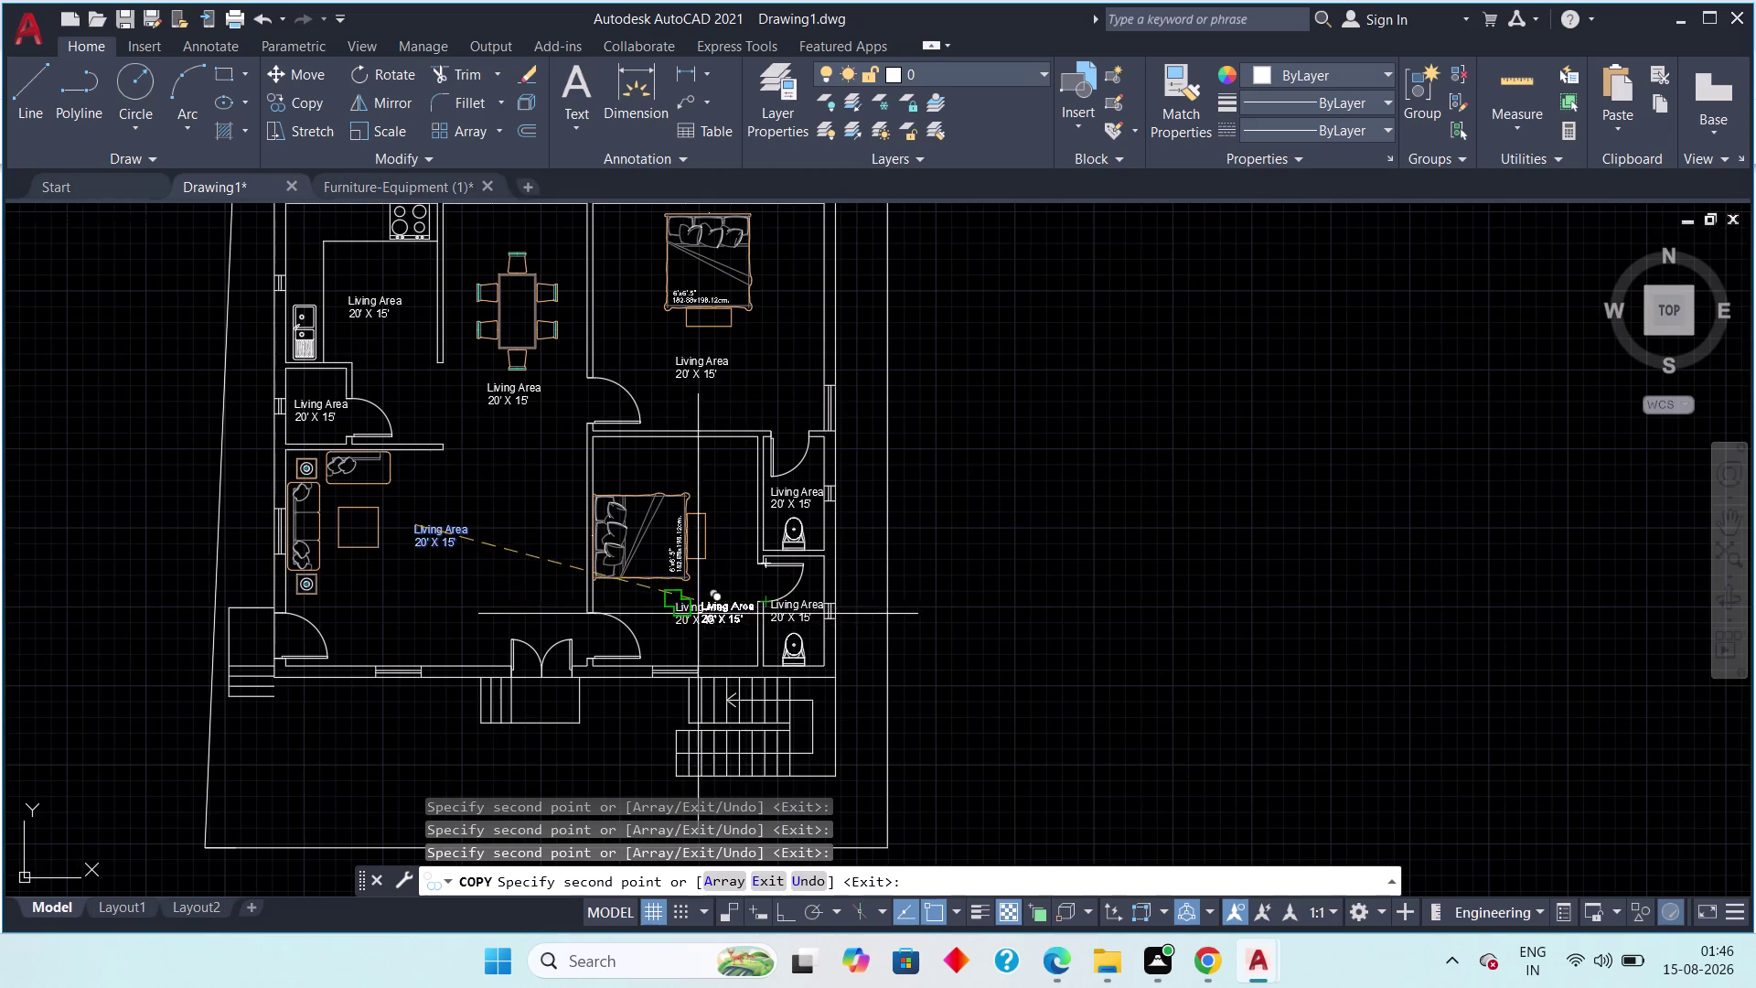
key(Escape)
key(Escape)
scroll(up, 3)
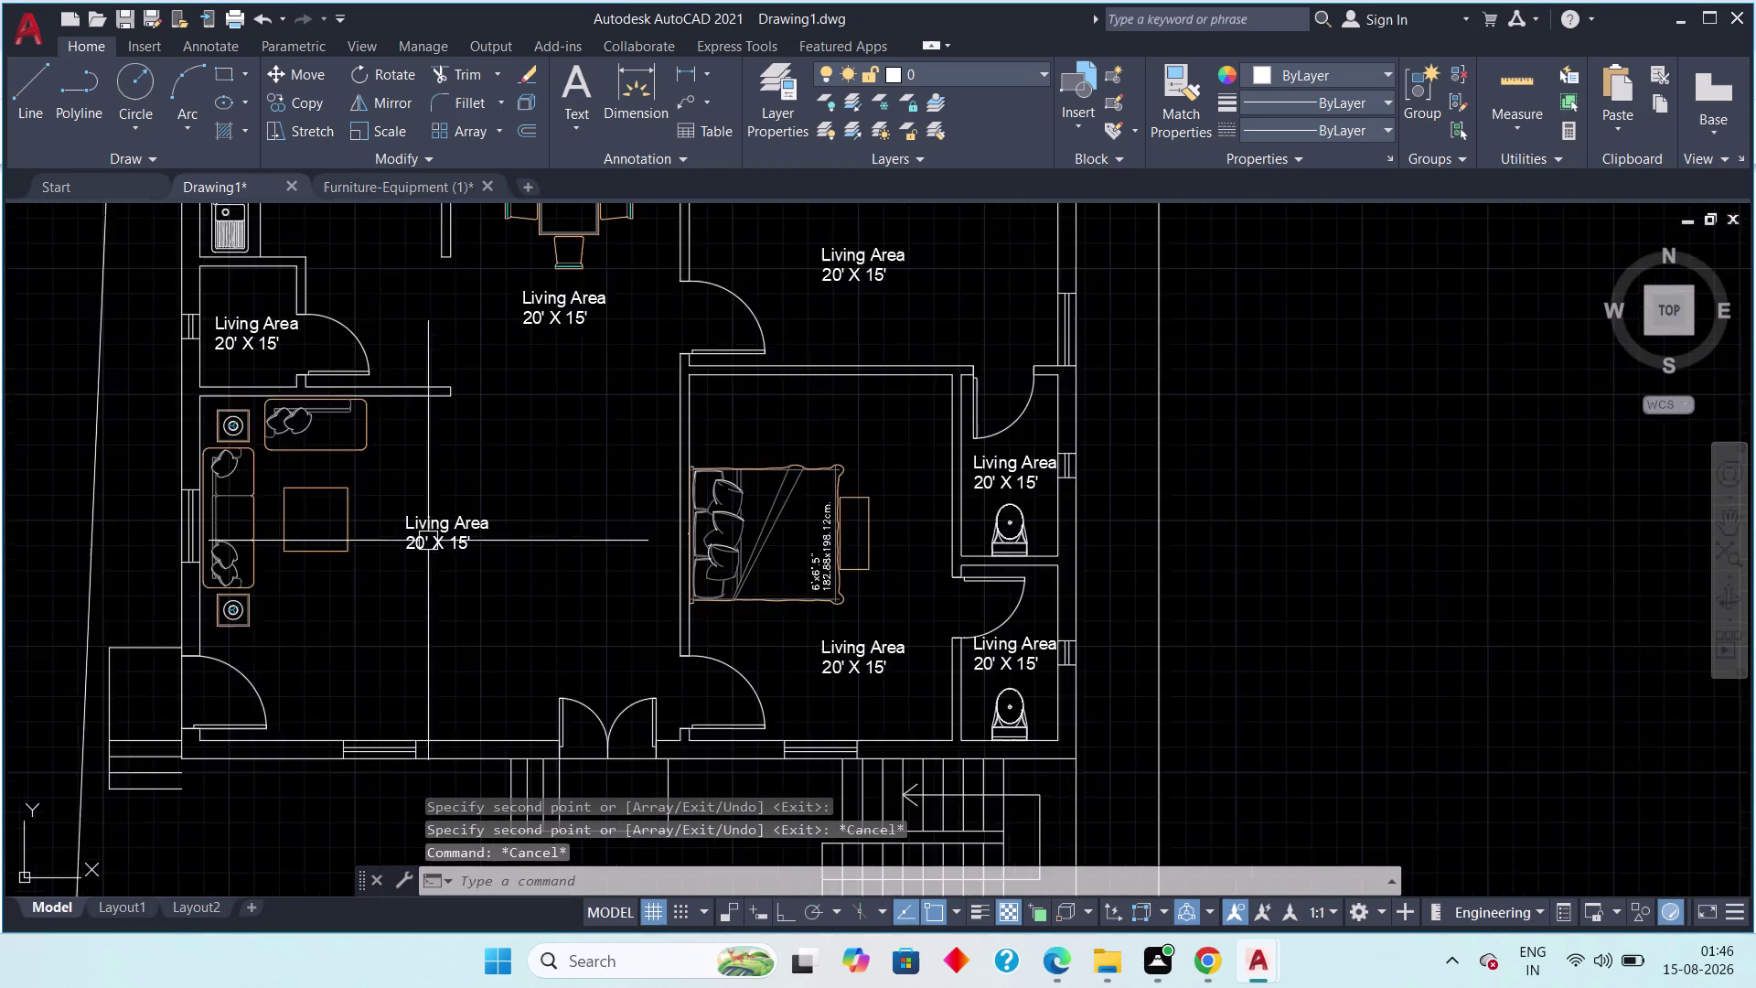
scroll(up, 3)
scroll(down, 3)
middle_drag(606, 471, 605, 473)
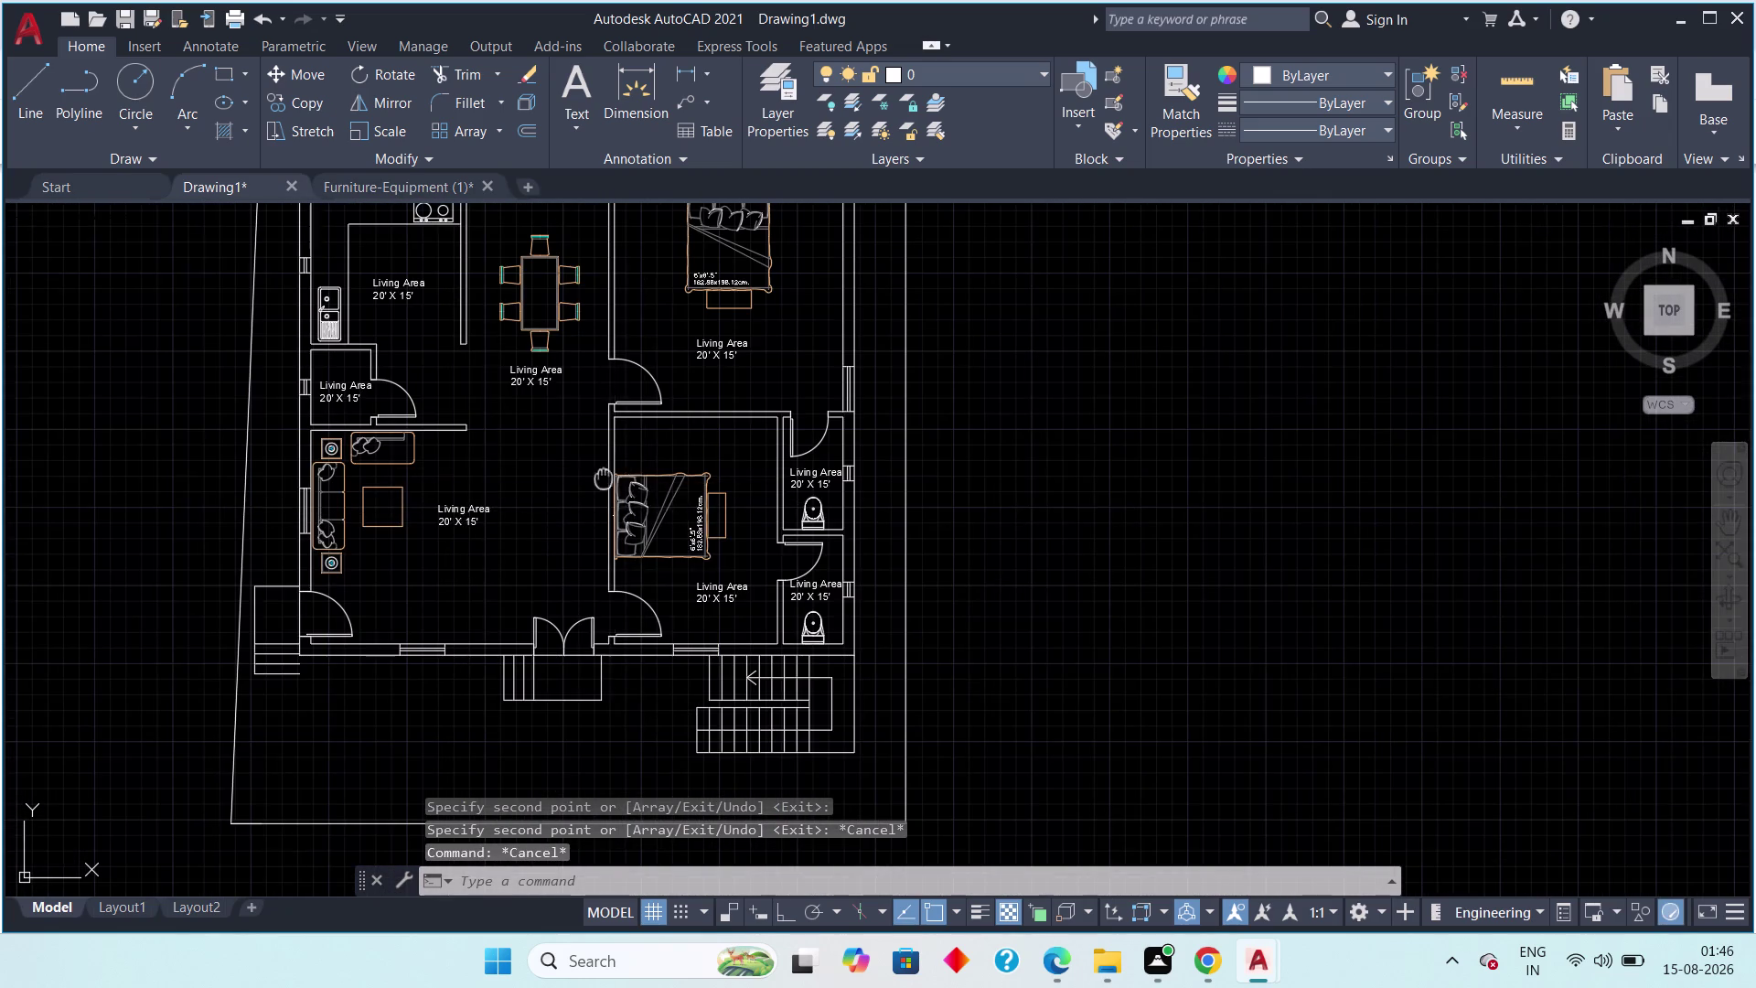
middle_drag(604, 472, 652, 652)
scroll(up, 3)
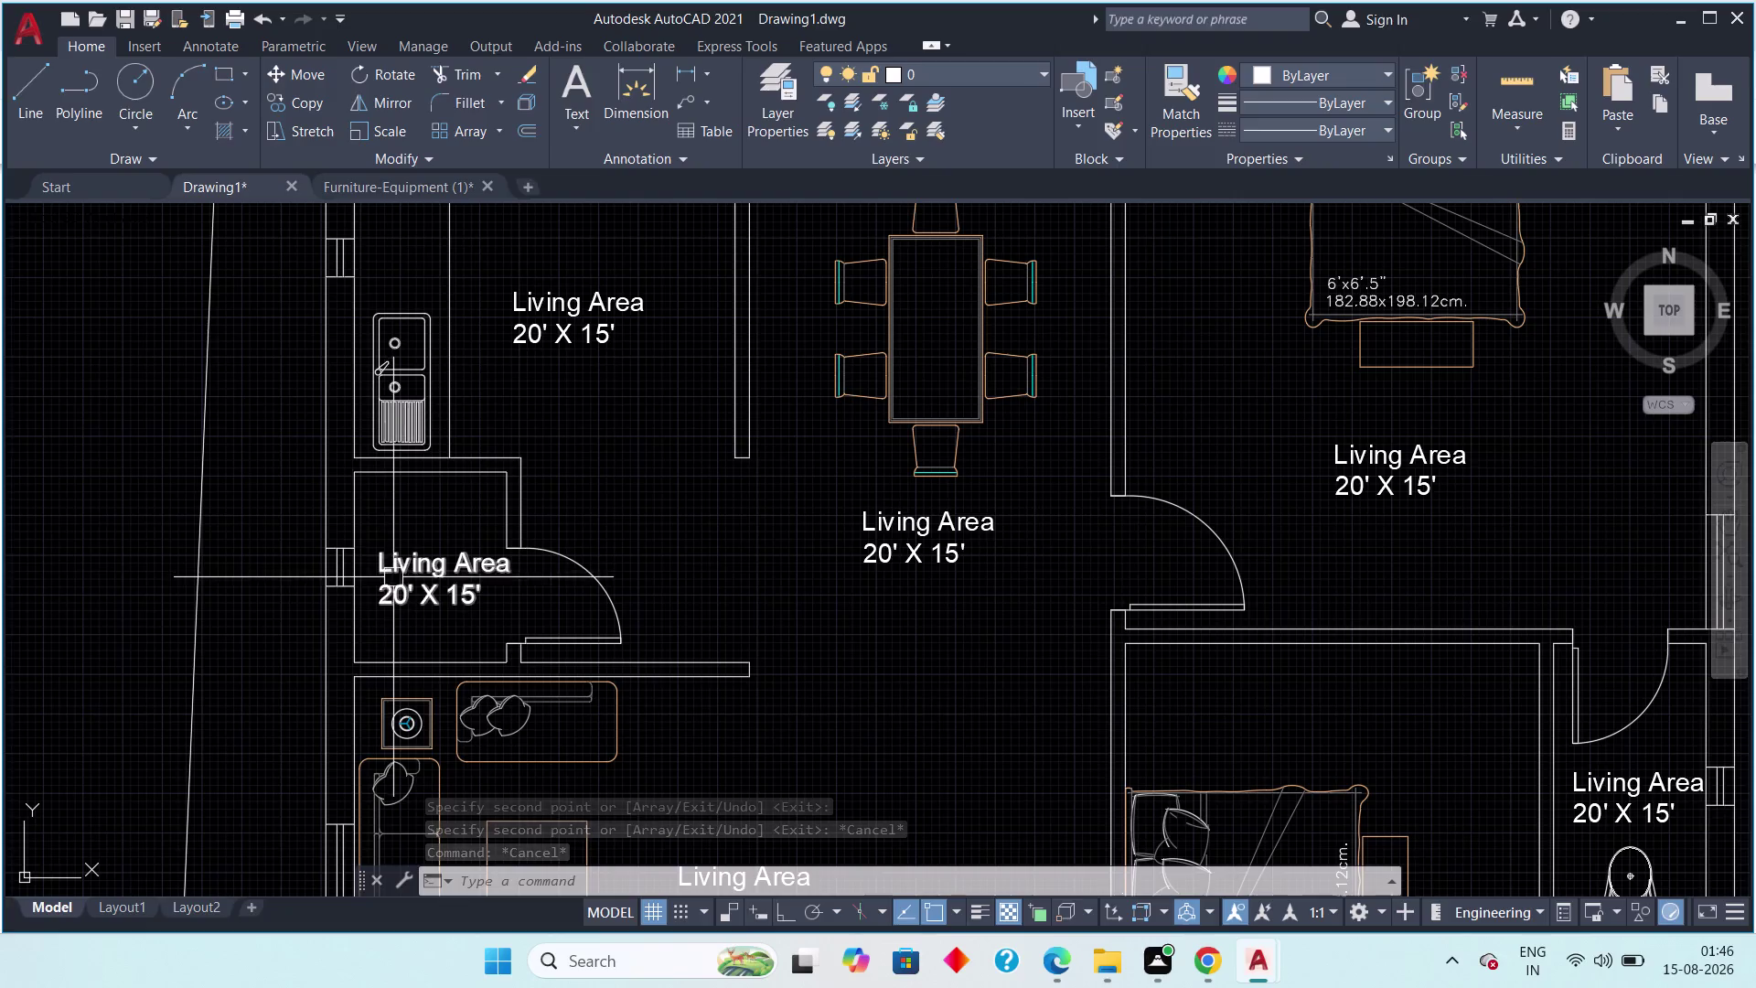